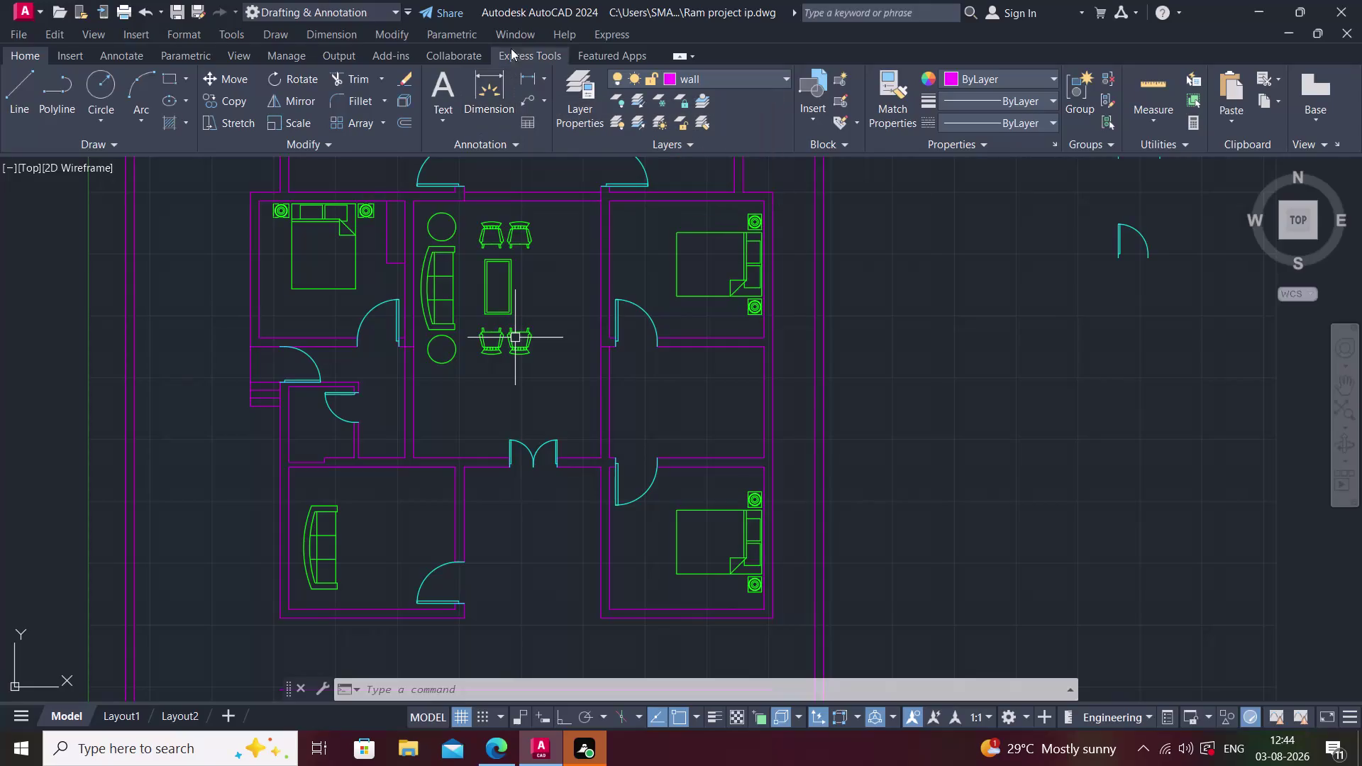
Pan the view down to frame the lower rooms below the hall.
middle_drag(484, 423, 443, 446)
scroll(down, 3)
scroll(up, 3)
middle_drag(352, 501, 395, 453)
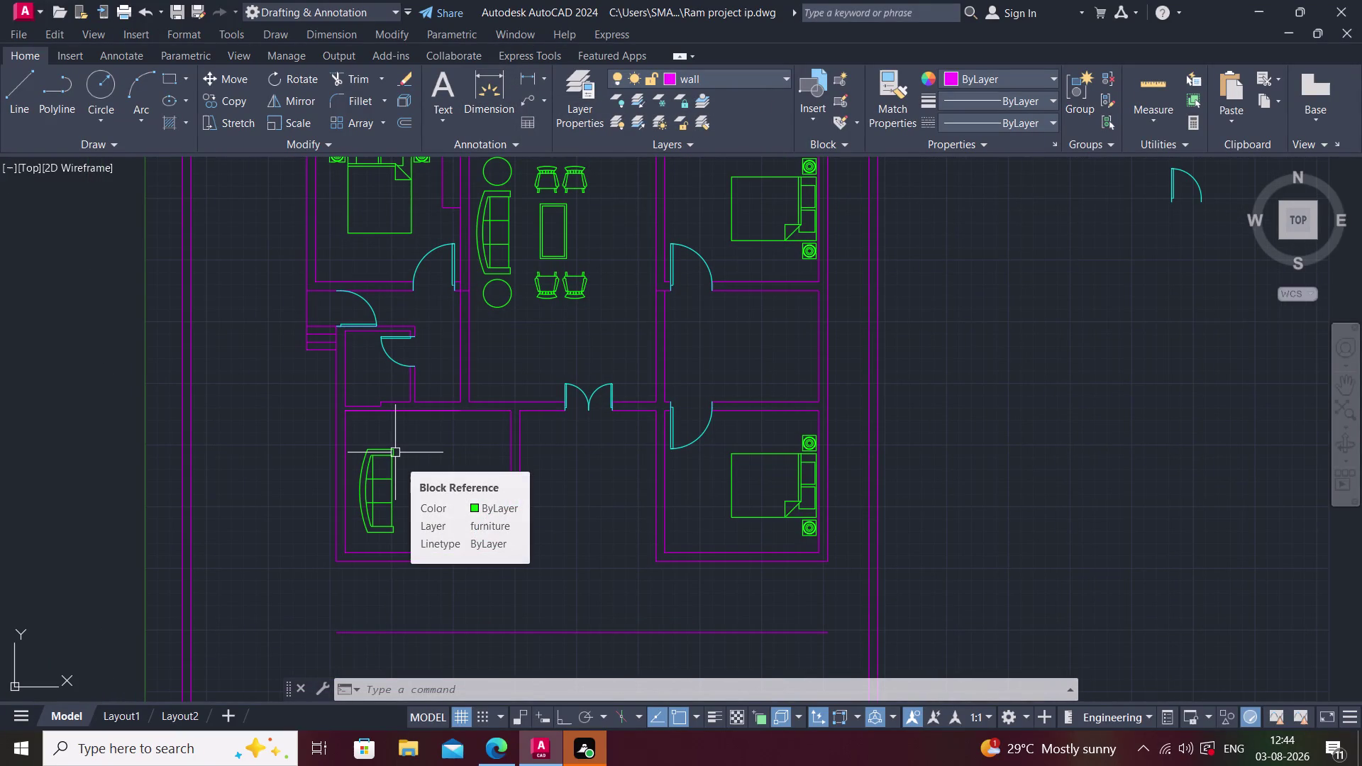
middle_drag(569, 524, 570, 518)
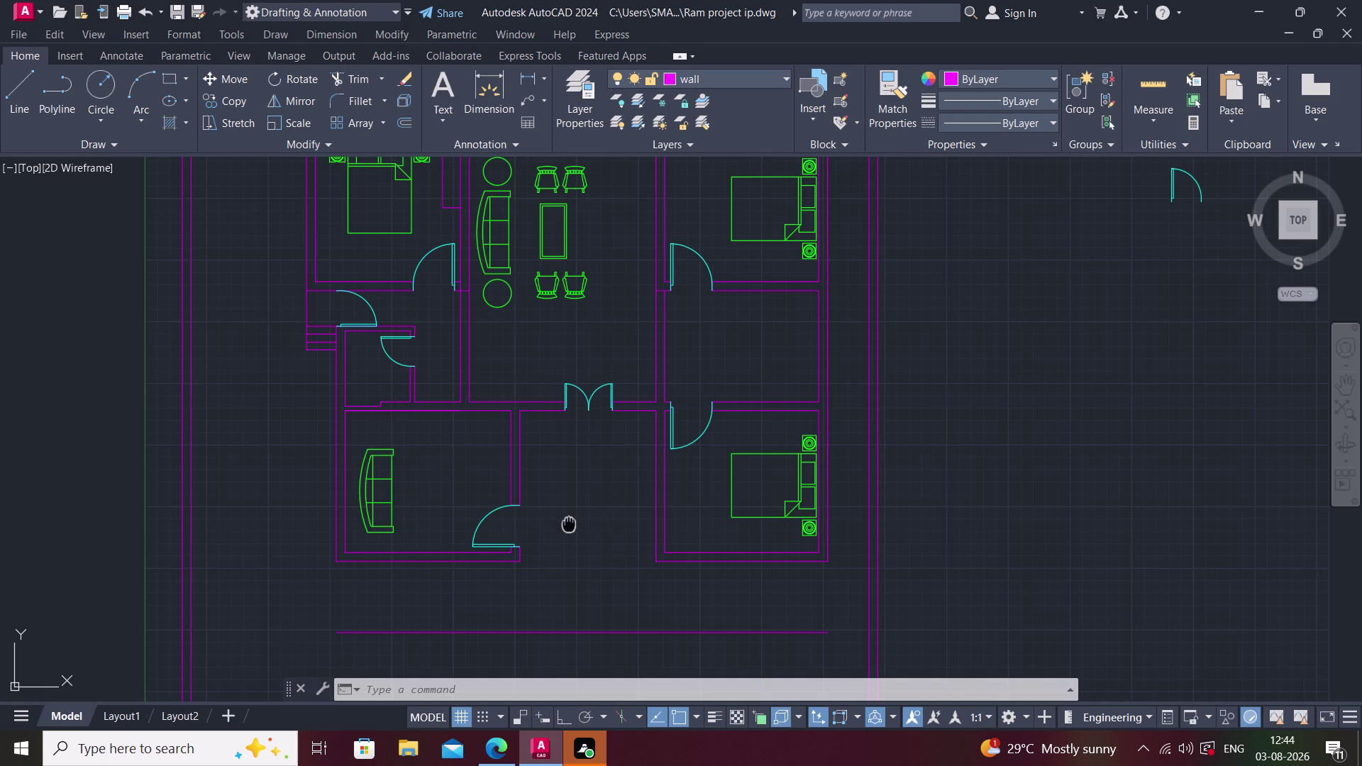
middle_drag(570, 518, 580, 501)
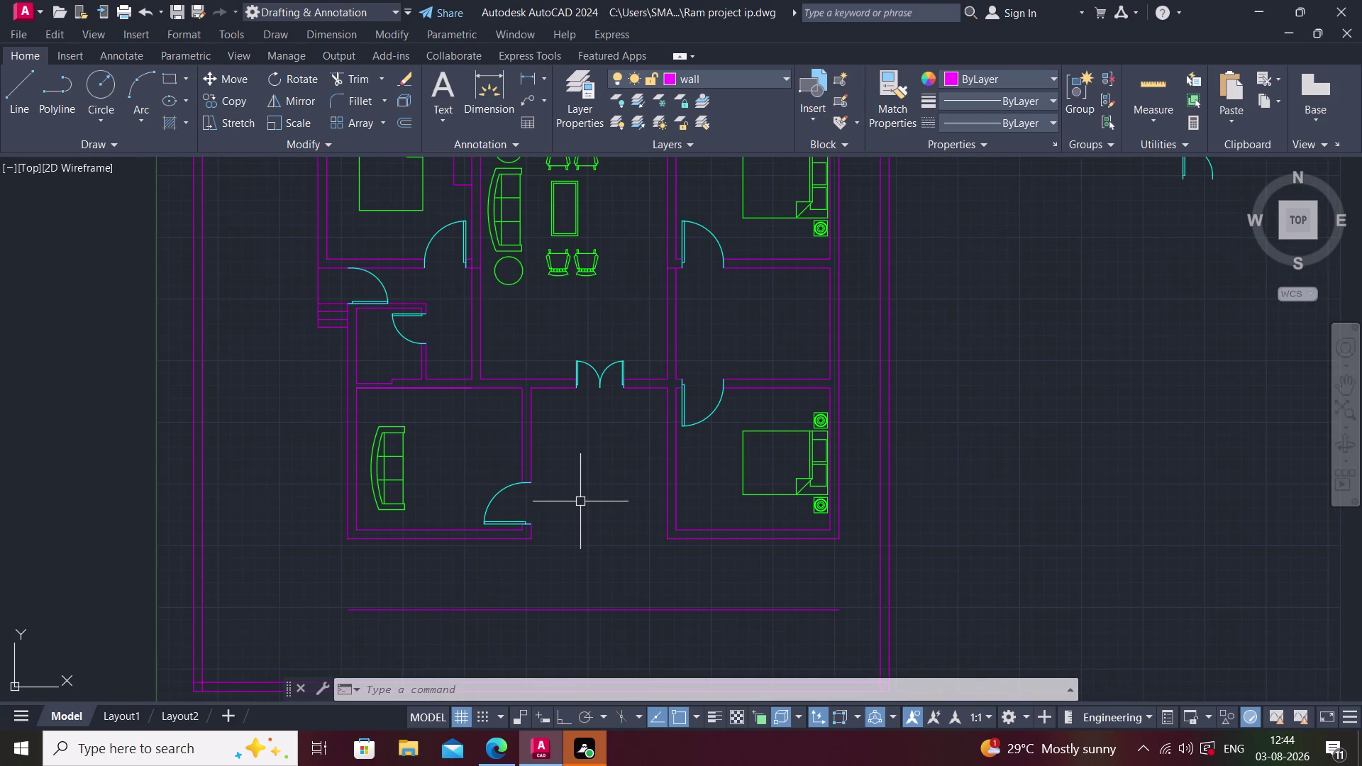
Copy a dining chair with CO into the lower middle room.
click(590, 264)
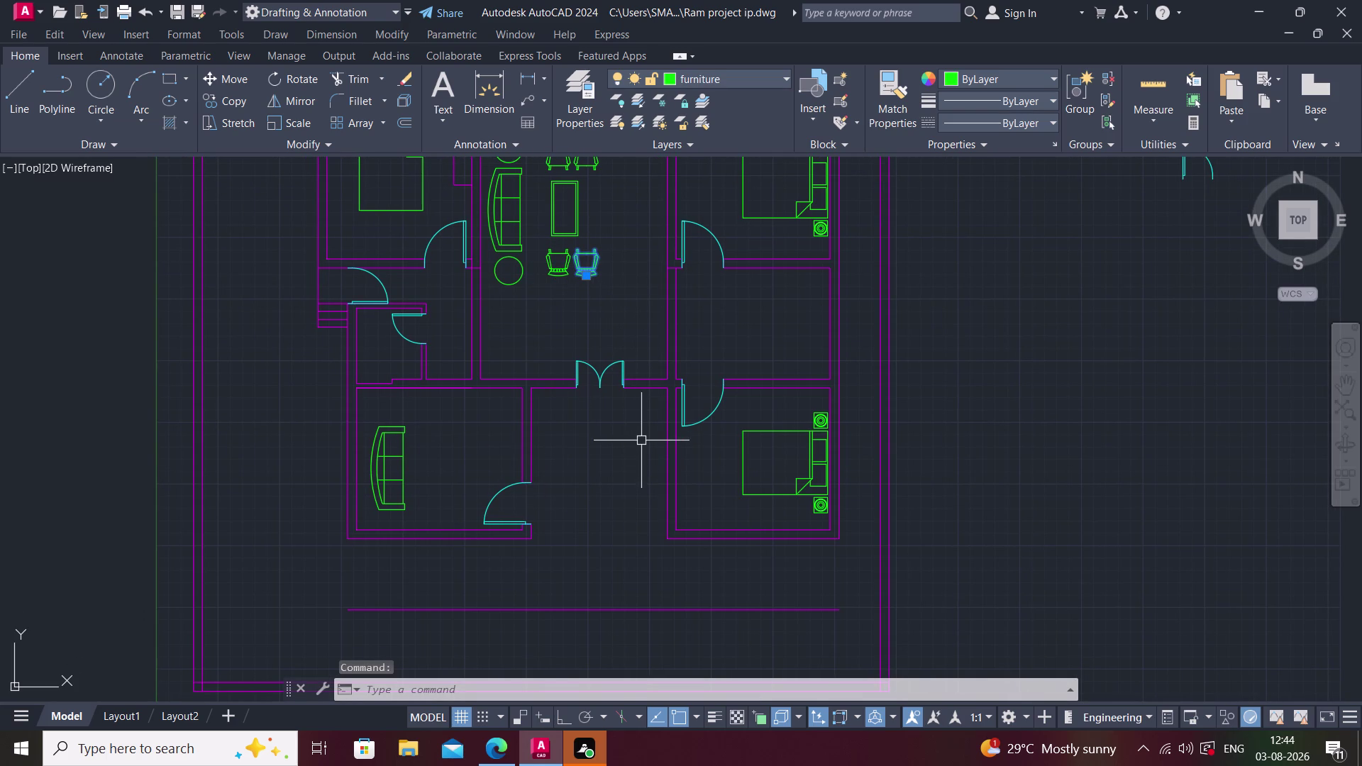
key(c)
key(o)
key(space)
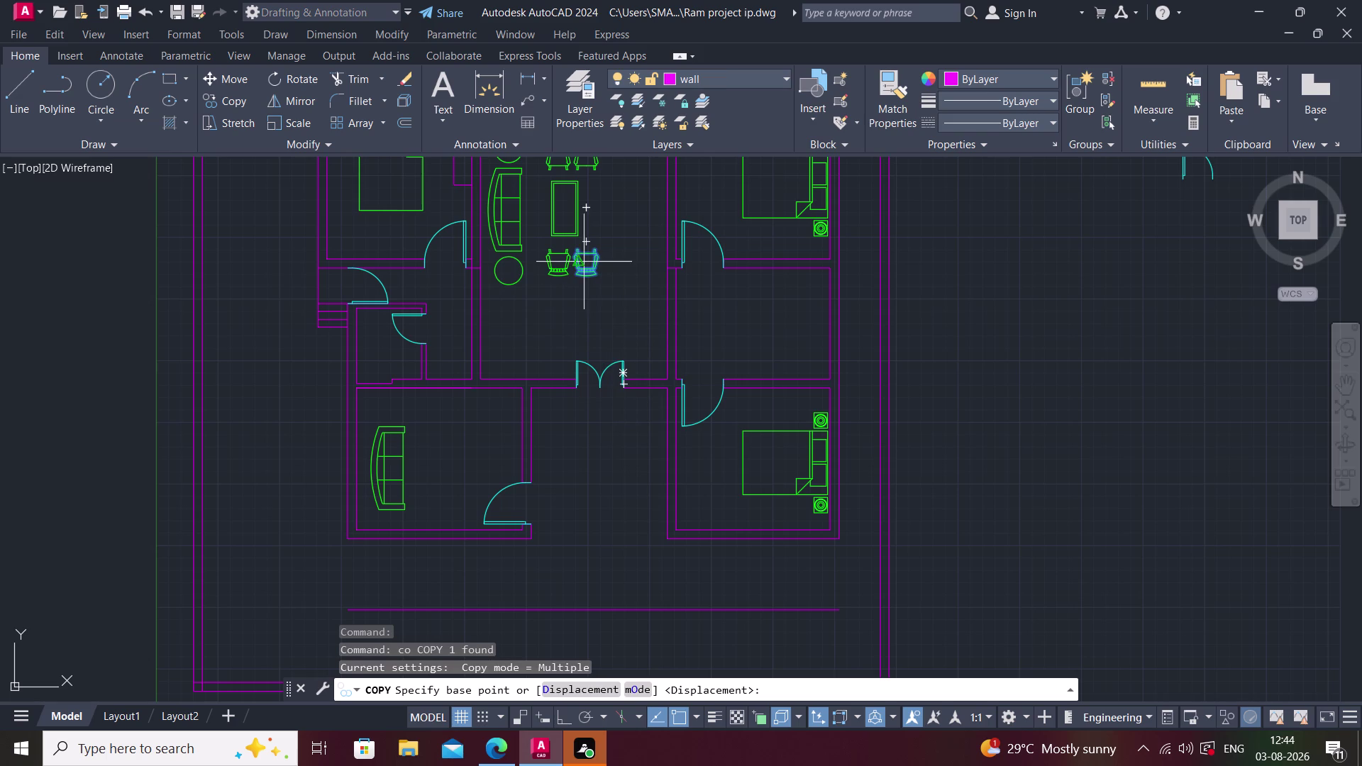
click(588, 254)
click(637, 419)
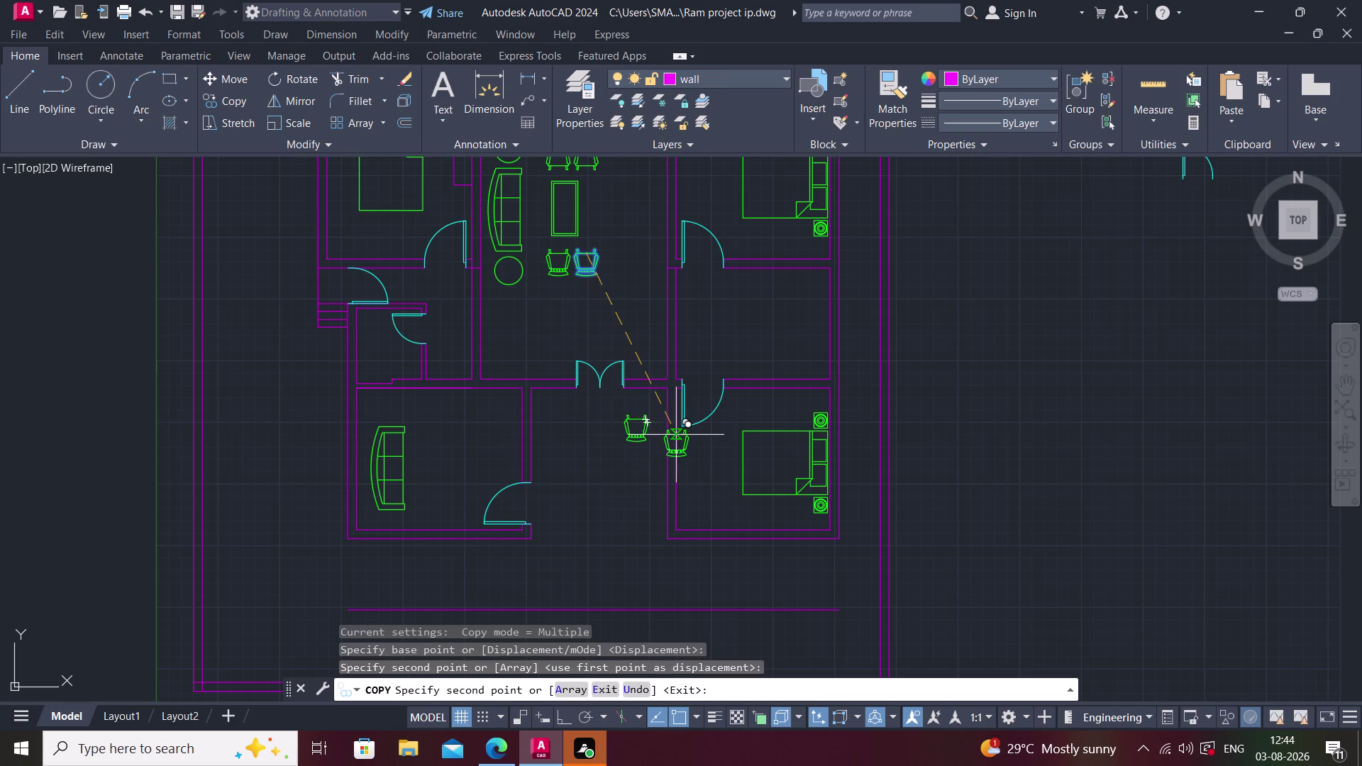
key(Escape)
click(627, 424)
click(636, 439)
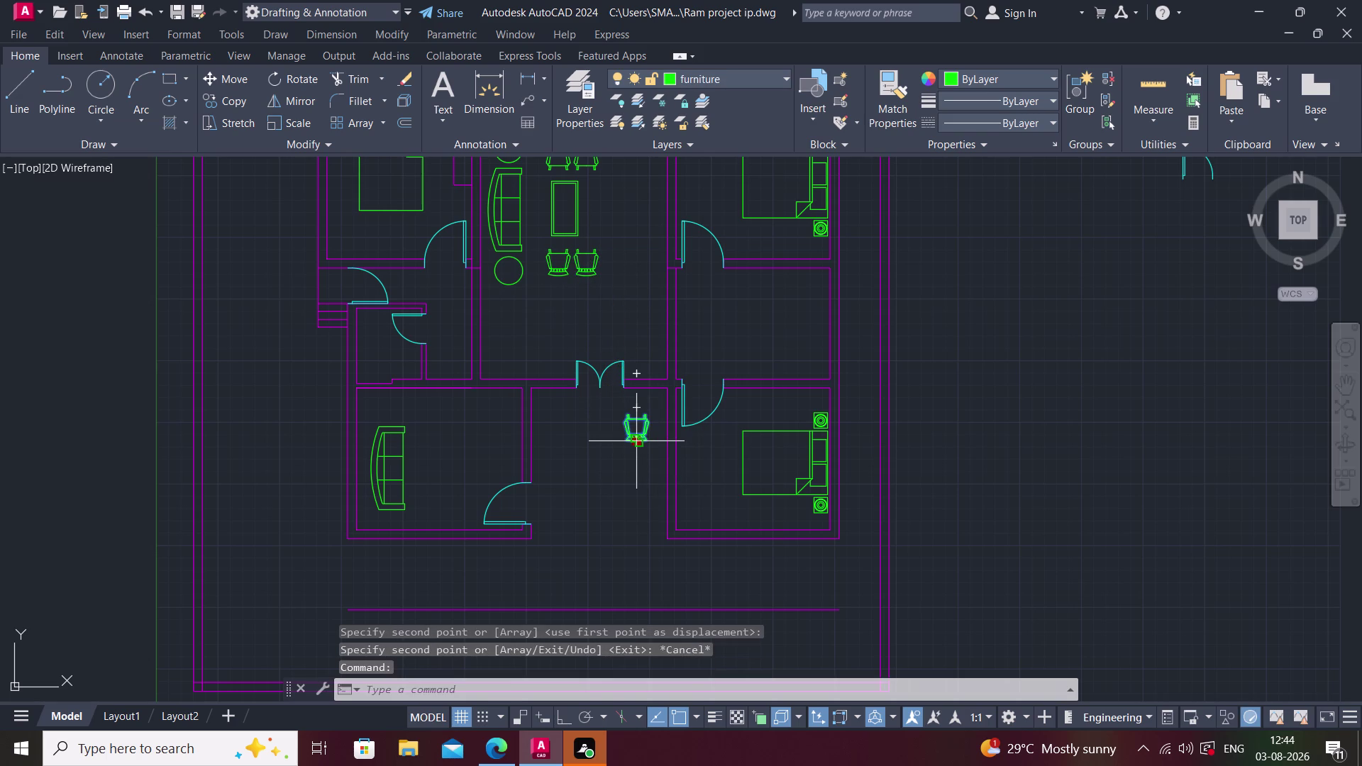
key(Escape)
double_click(642, 430)
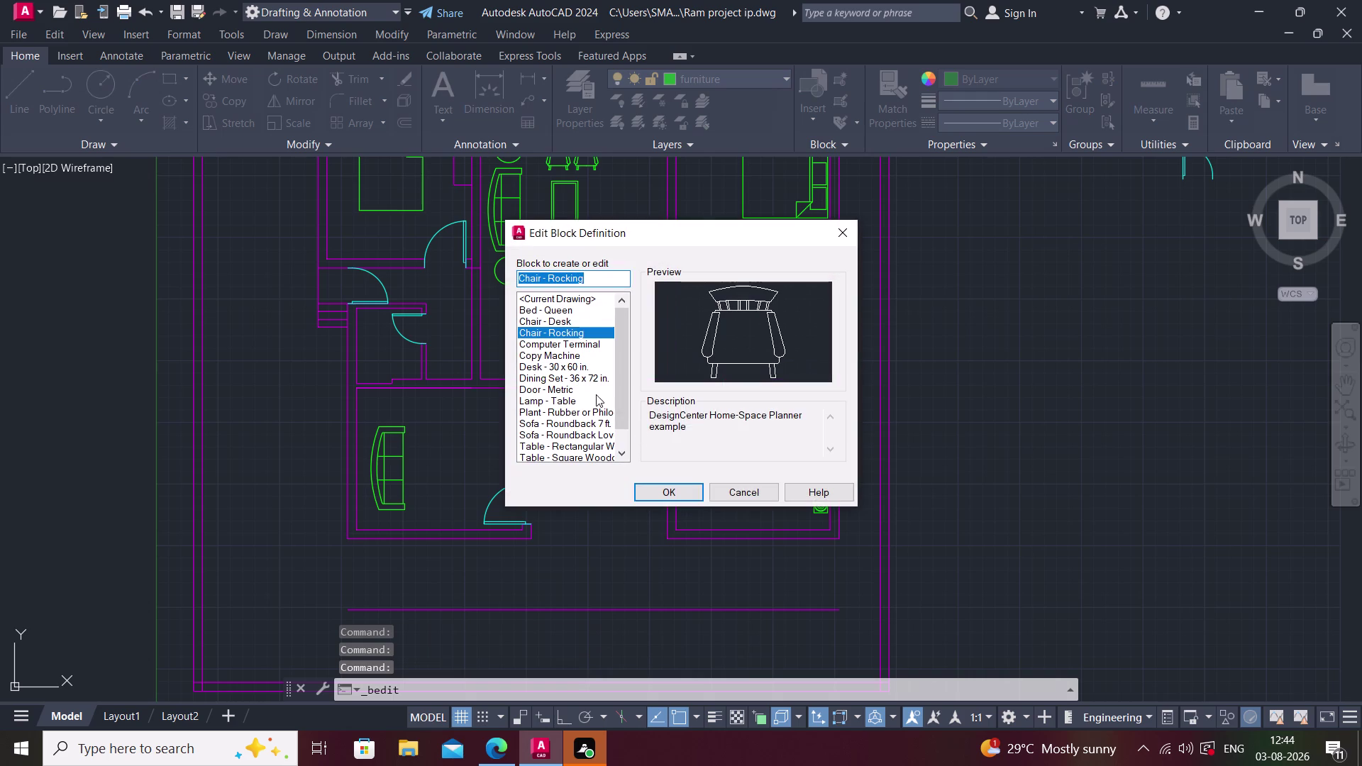
click(575, 317)
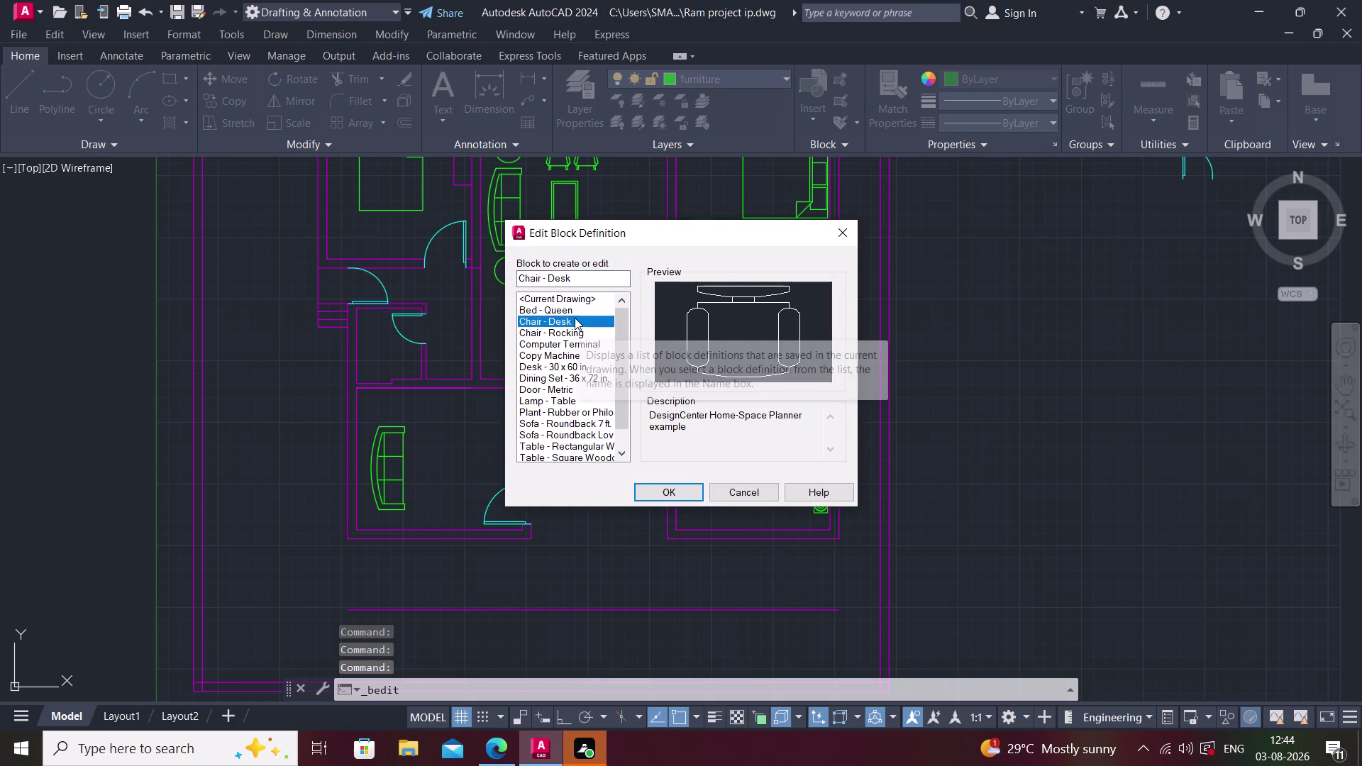
click(570, 295)
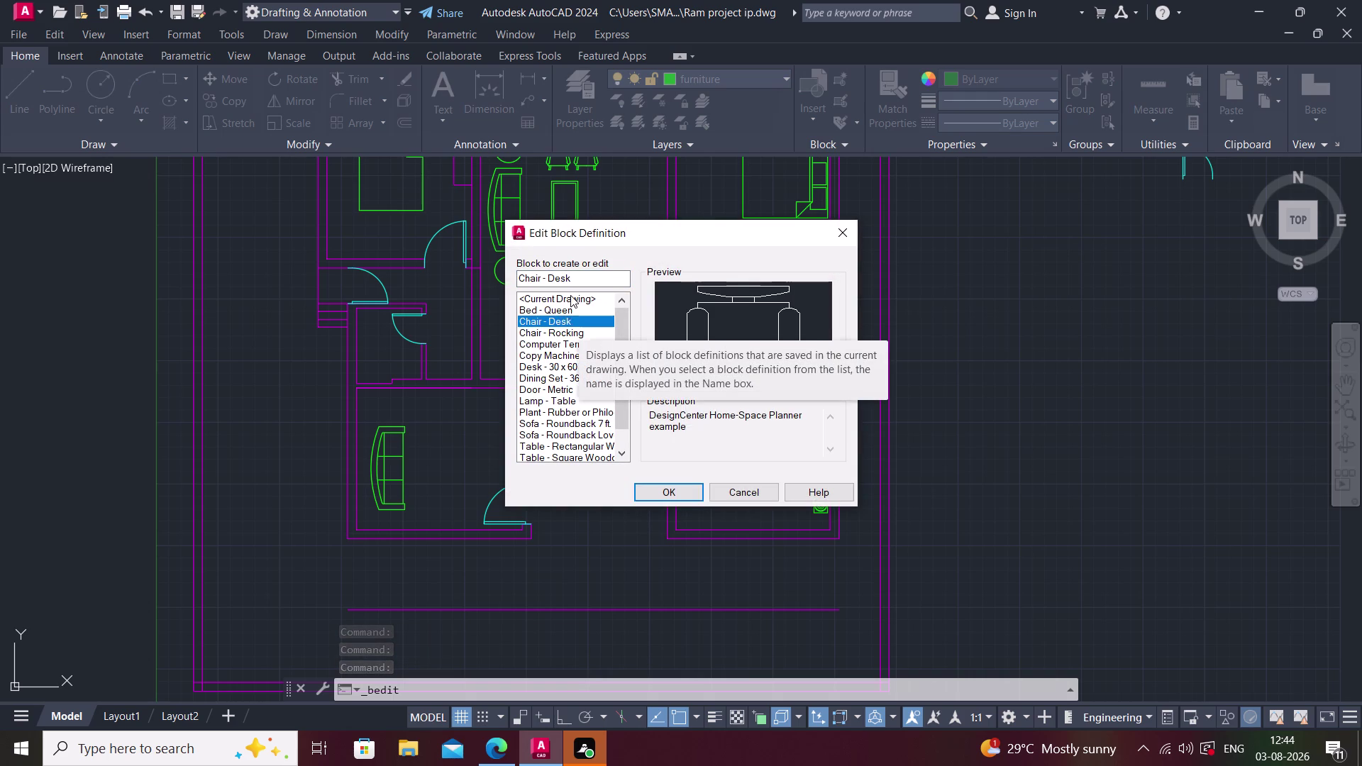
click(569, 311)
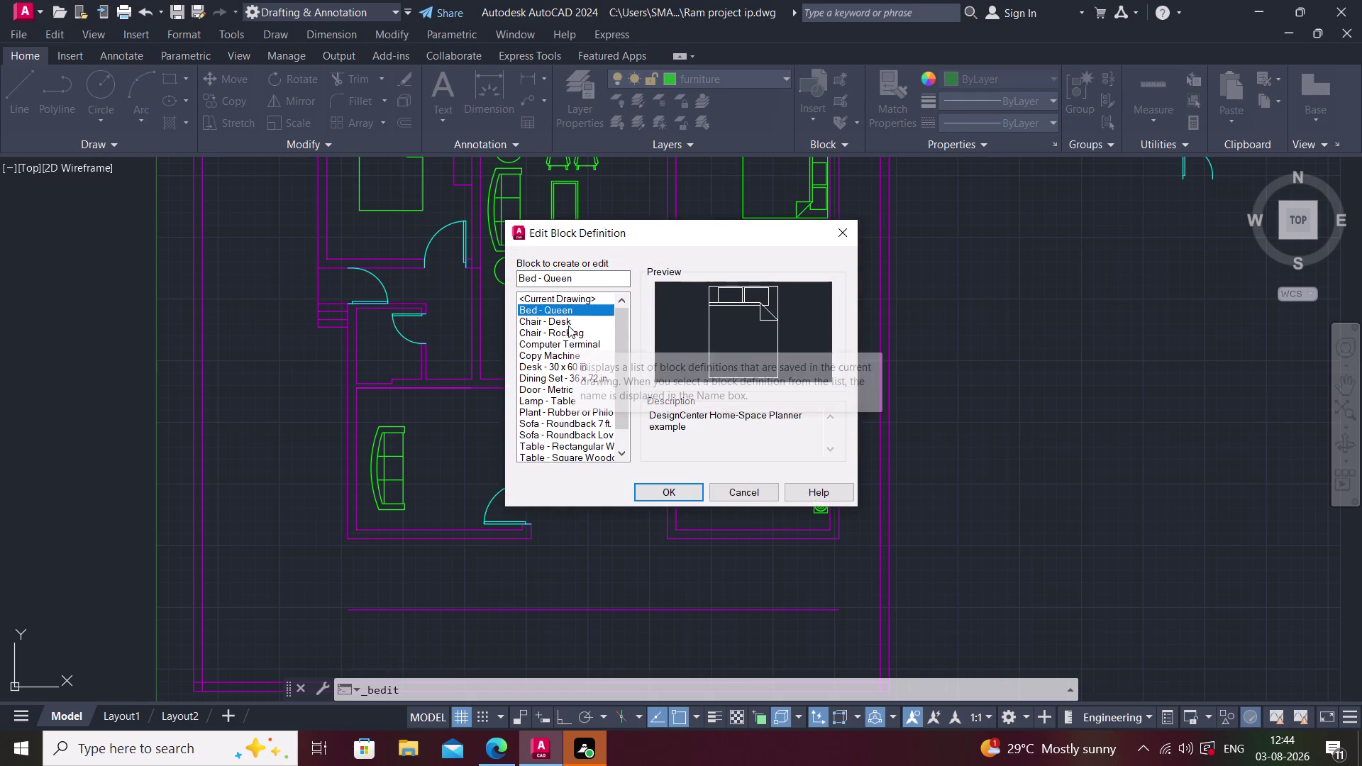
click(568, 325)
click(665, 488)
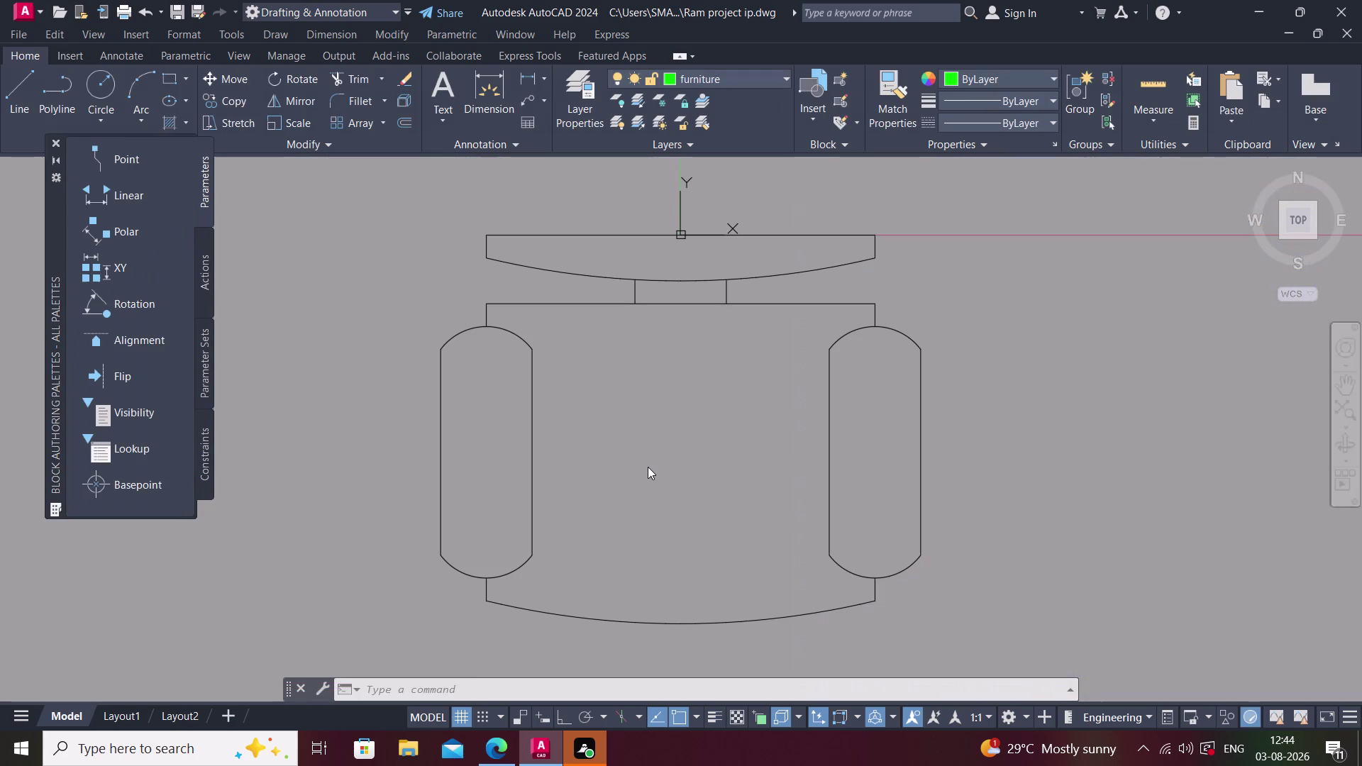
key(Escape)
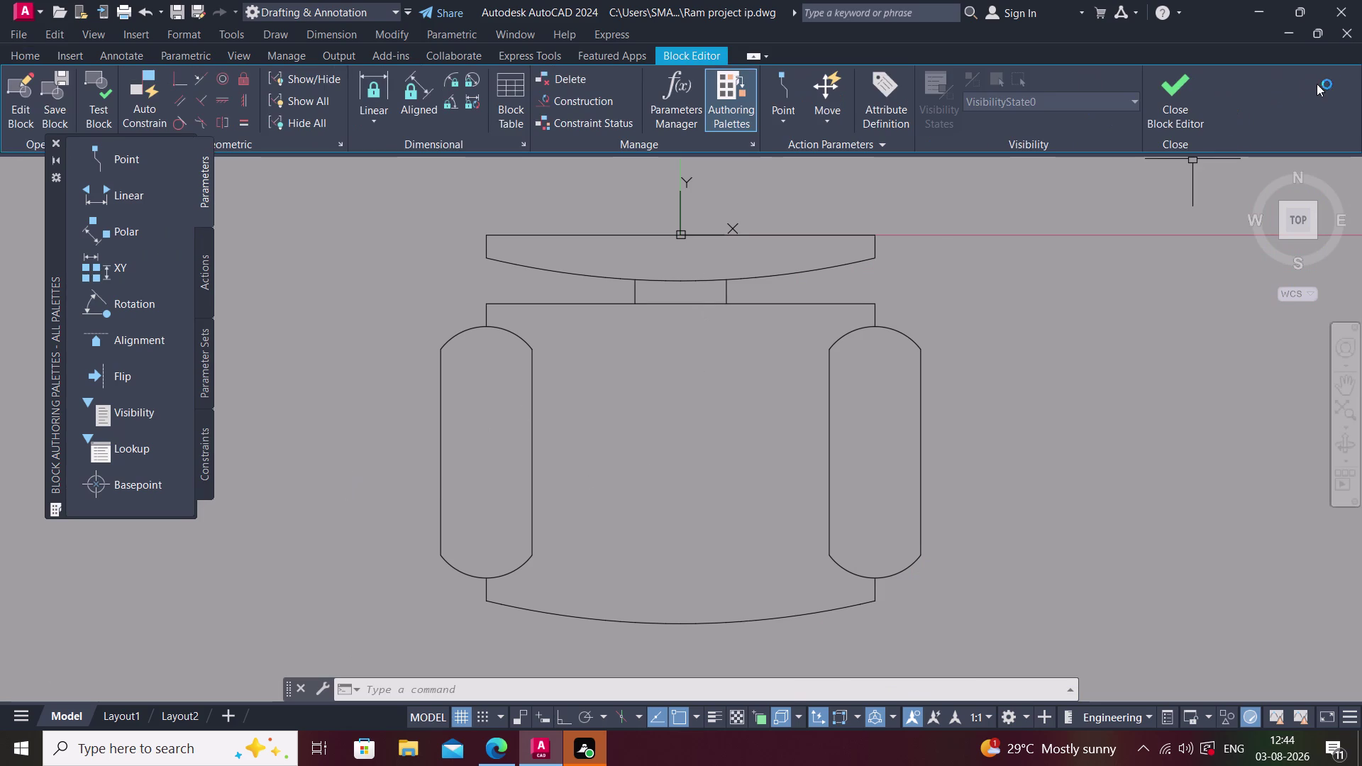
click(33, 58)
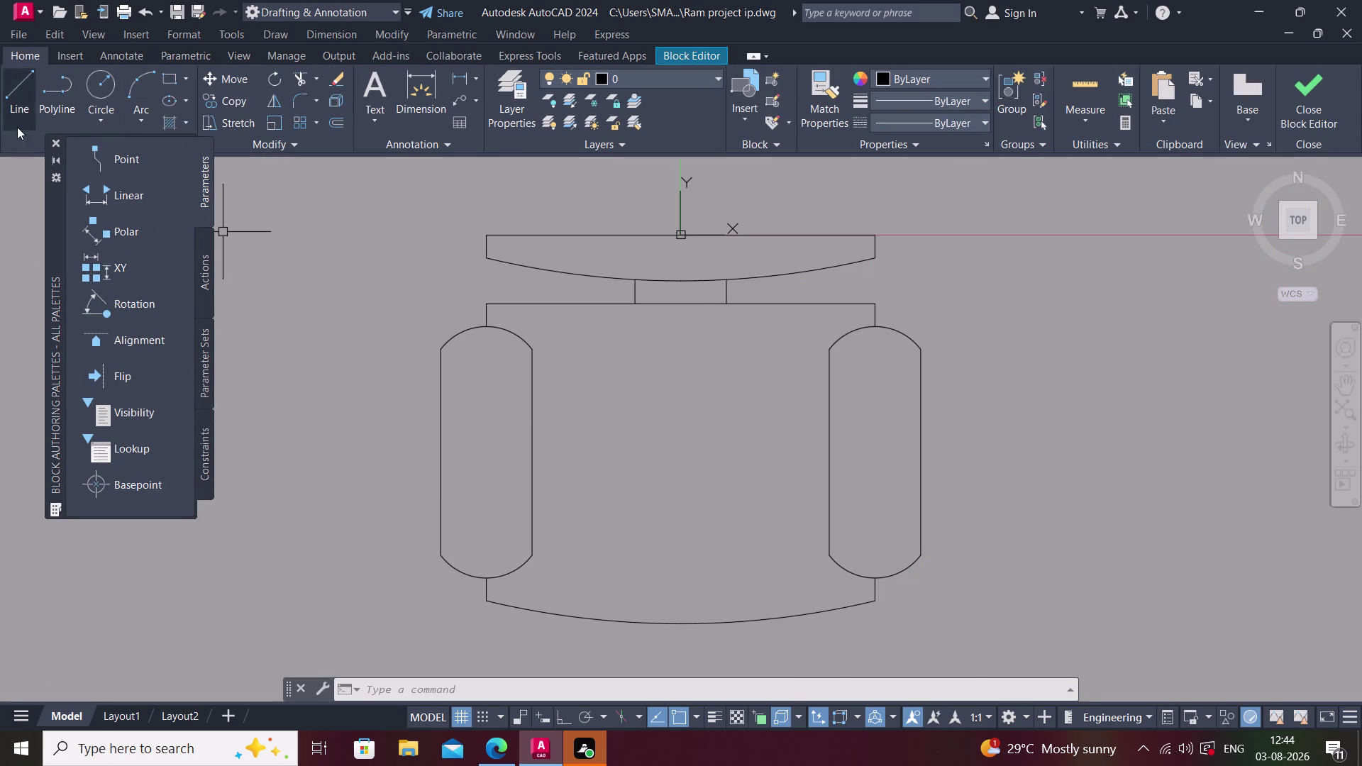
click(53, 139)
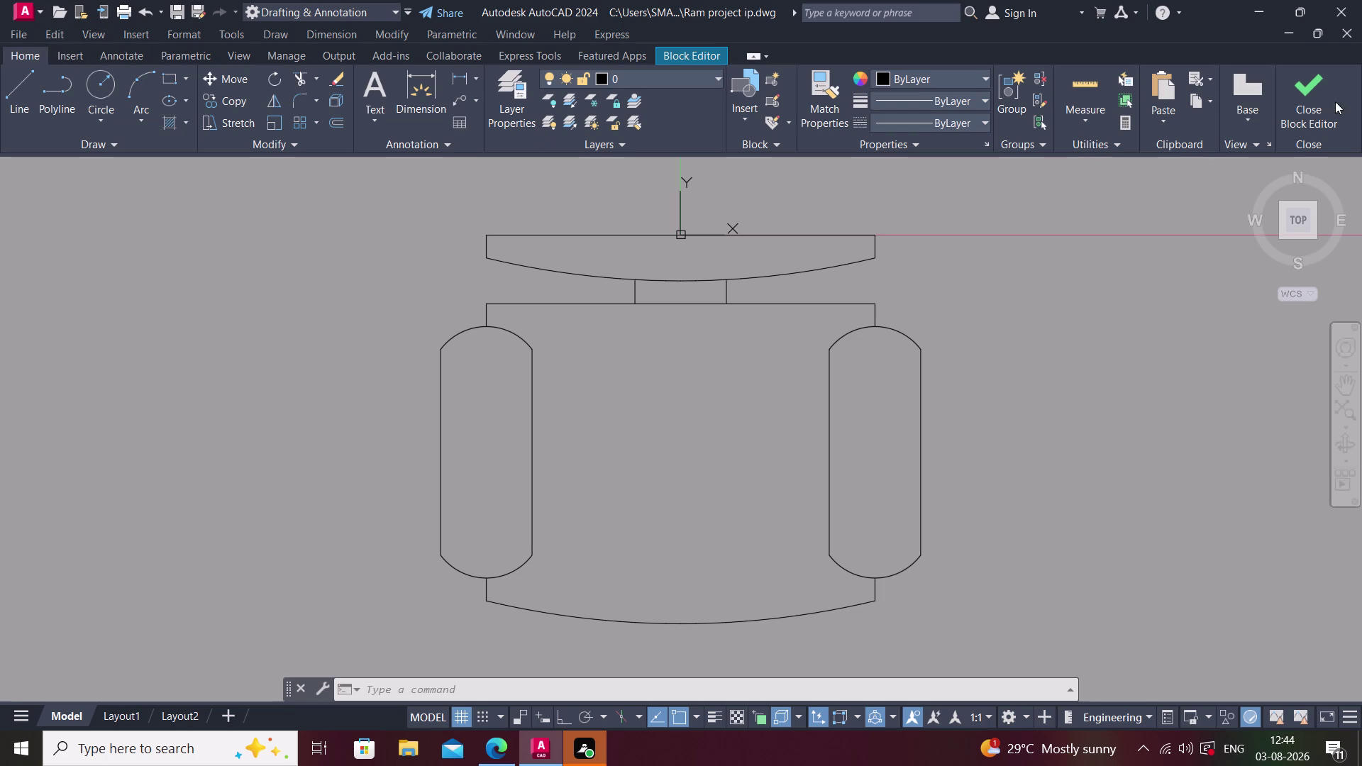
click(1308, 108)
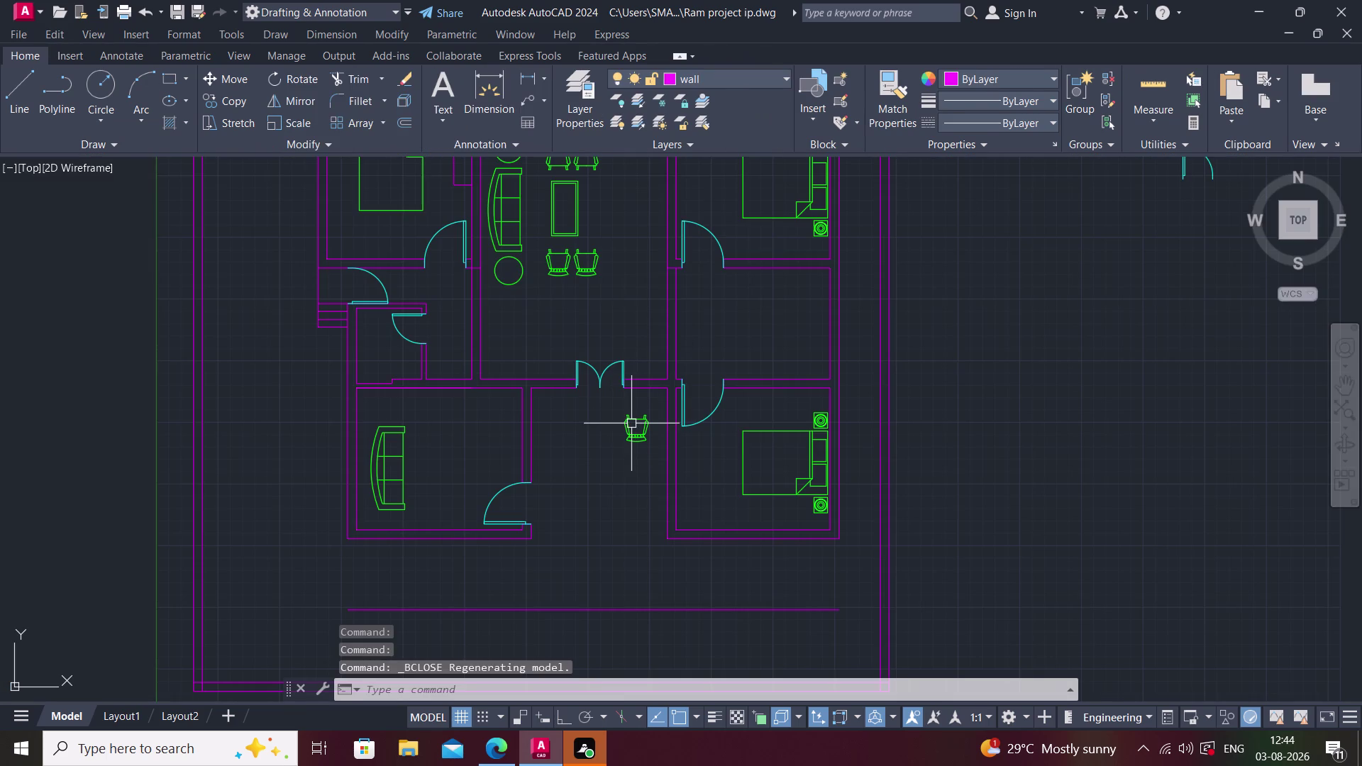
Copy the chair to a spot just below its current position.
click(631, 424)
text(c)
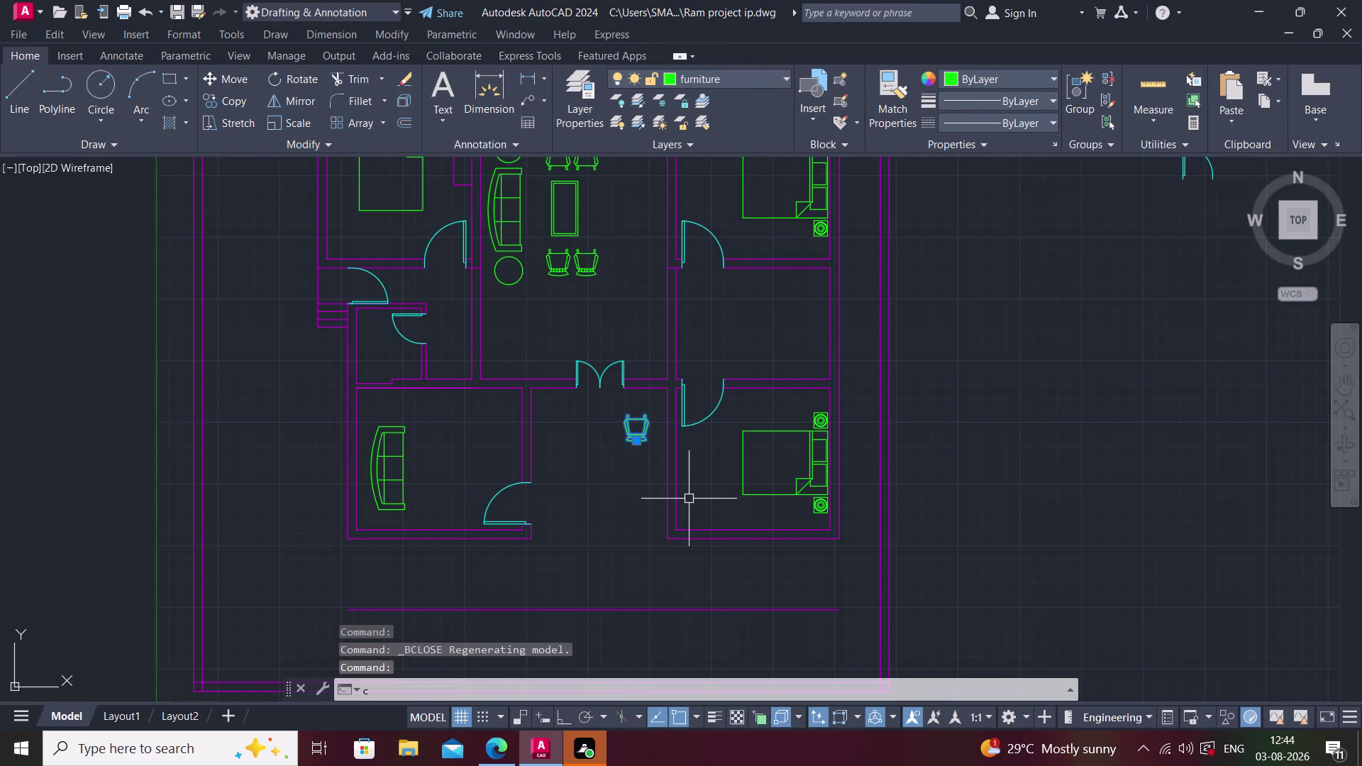
text(o)
key(space)
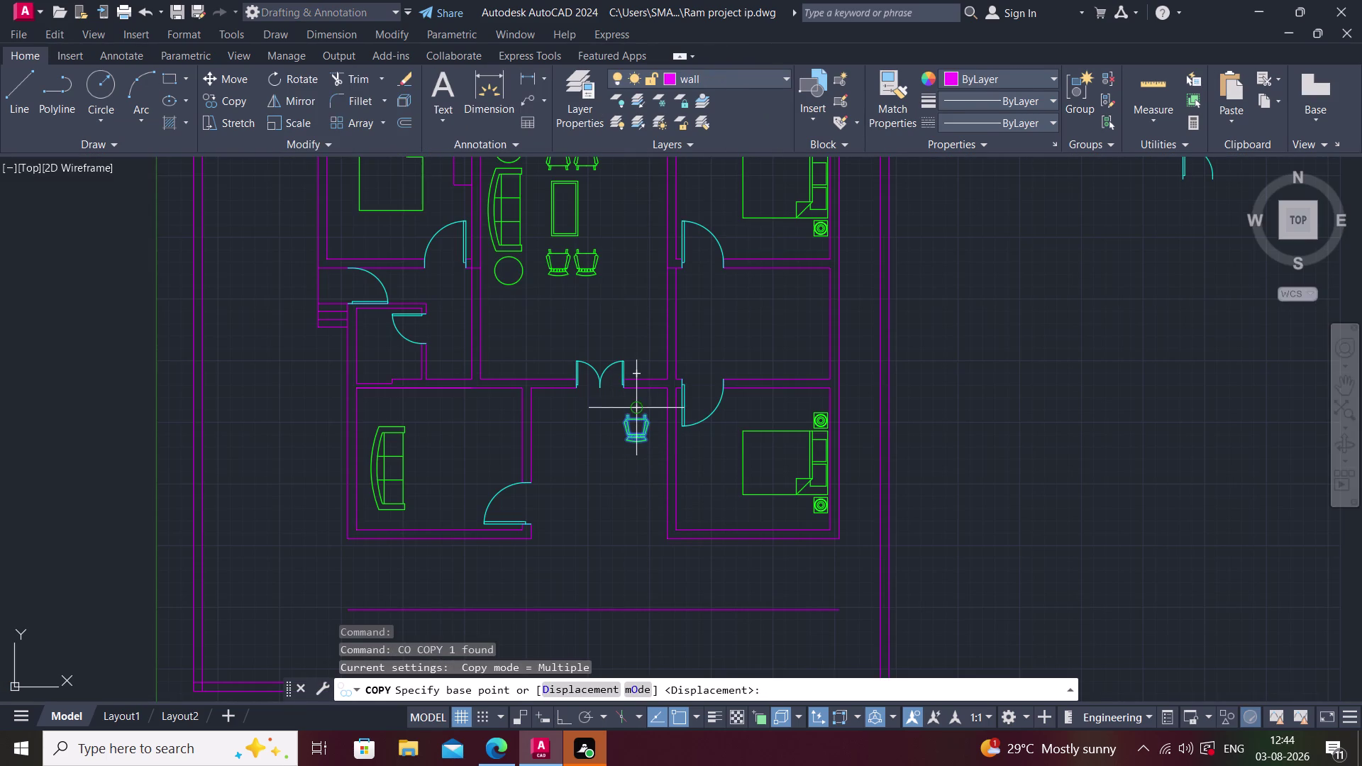
click(635, 418)
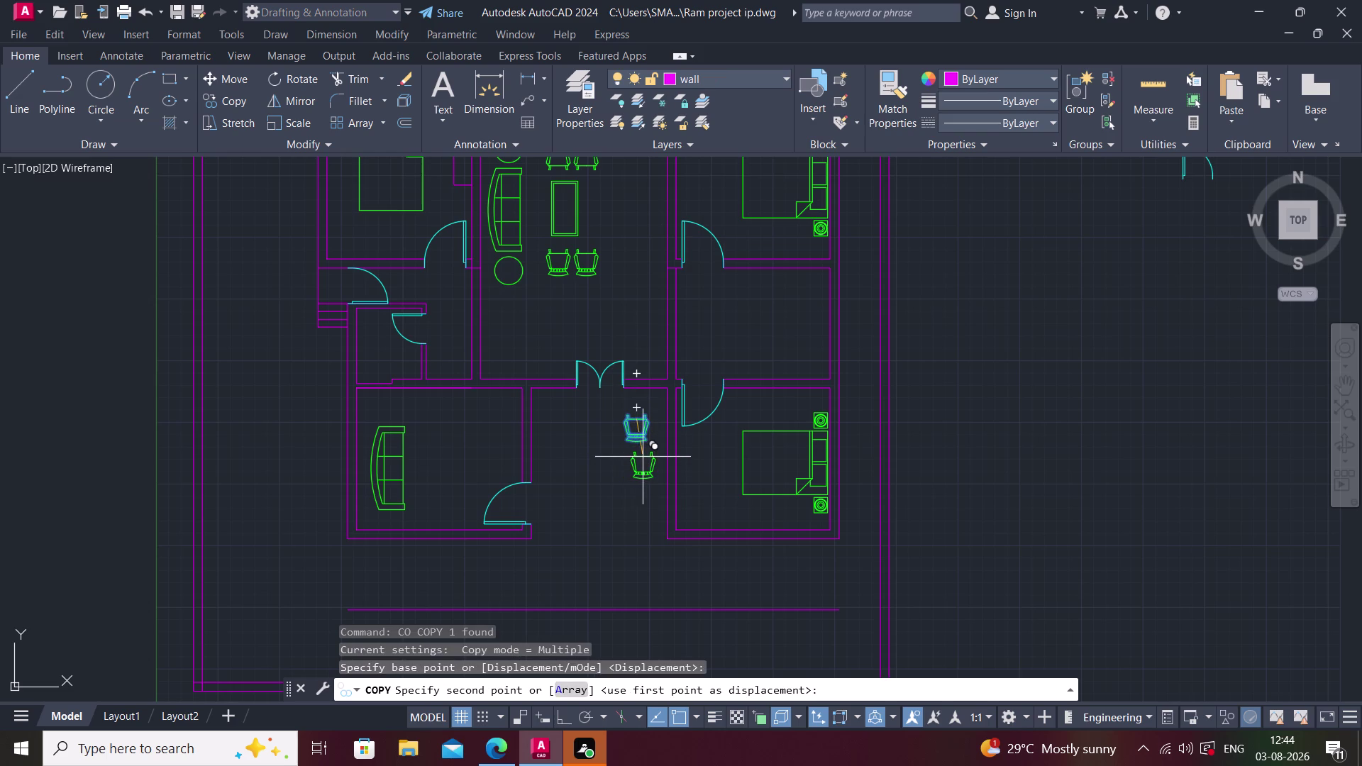
click(637, 458)
key(Escape)
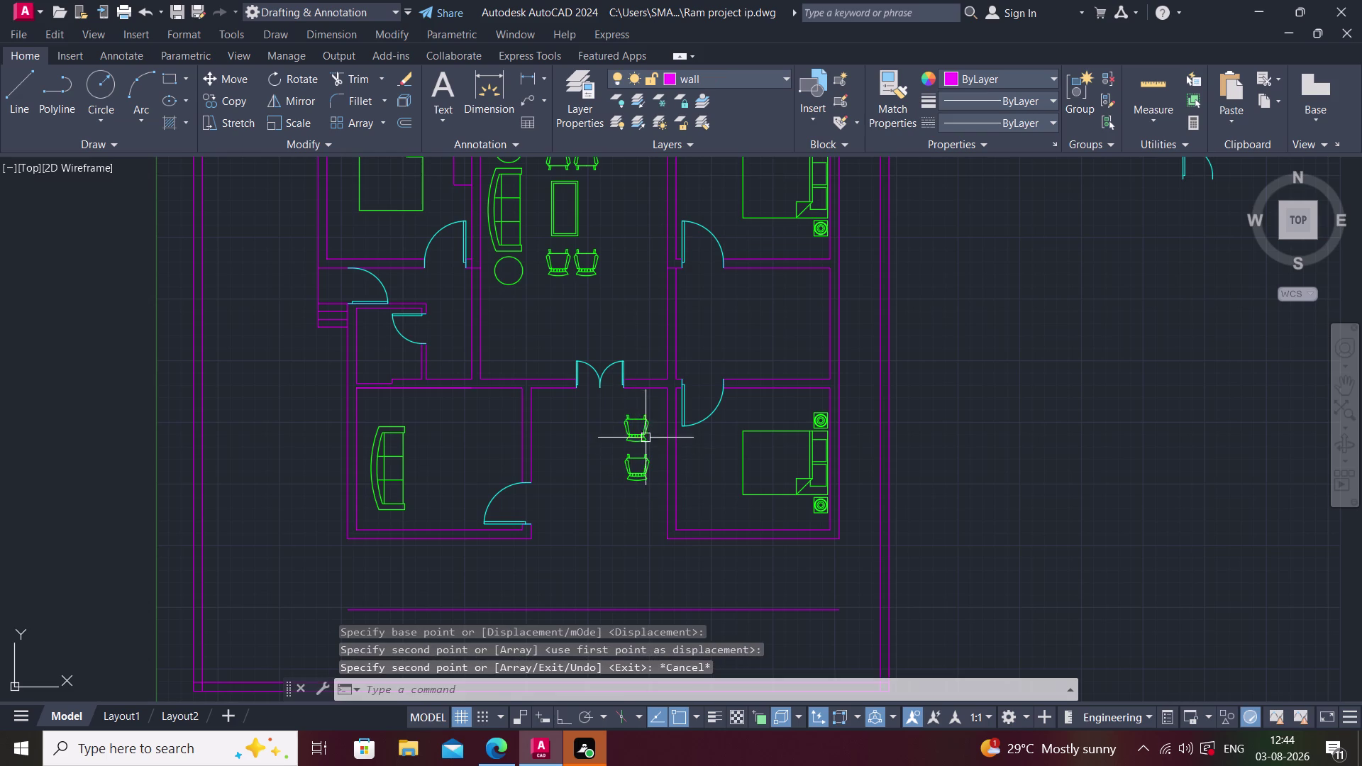
Delete the original upper chair.
click(637, 428)
click(624, 428)
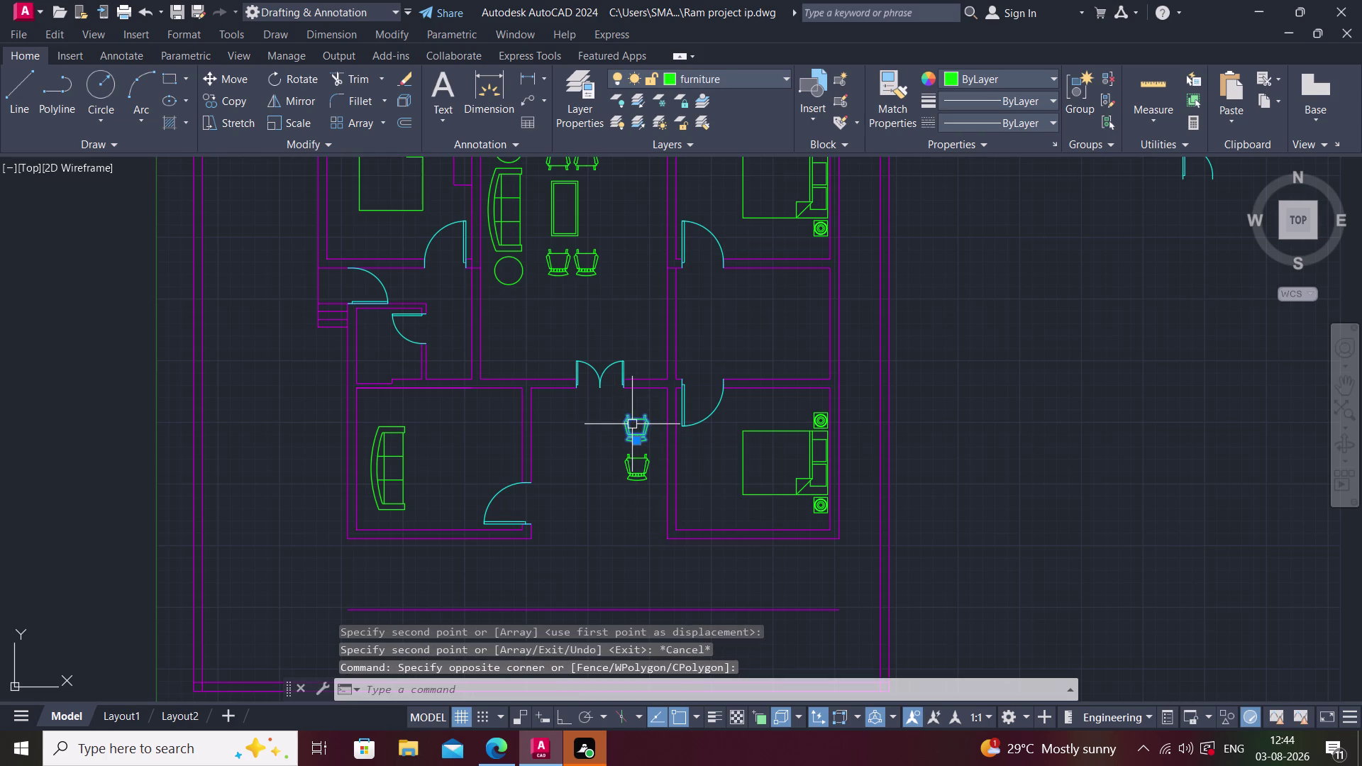
key(Delete)
key(Escape)
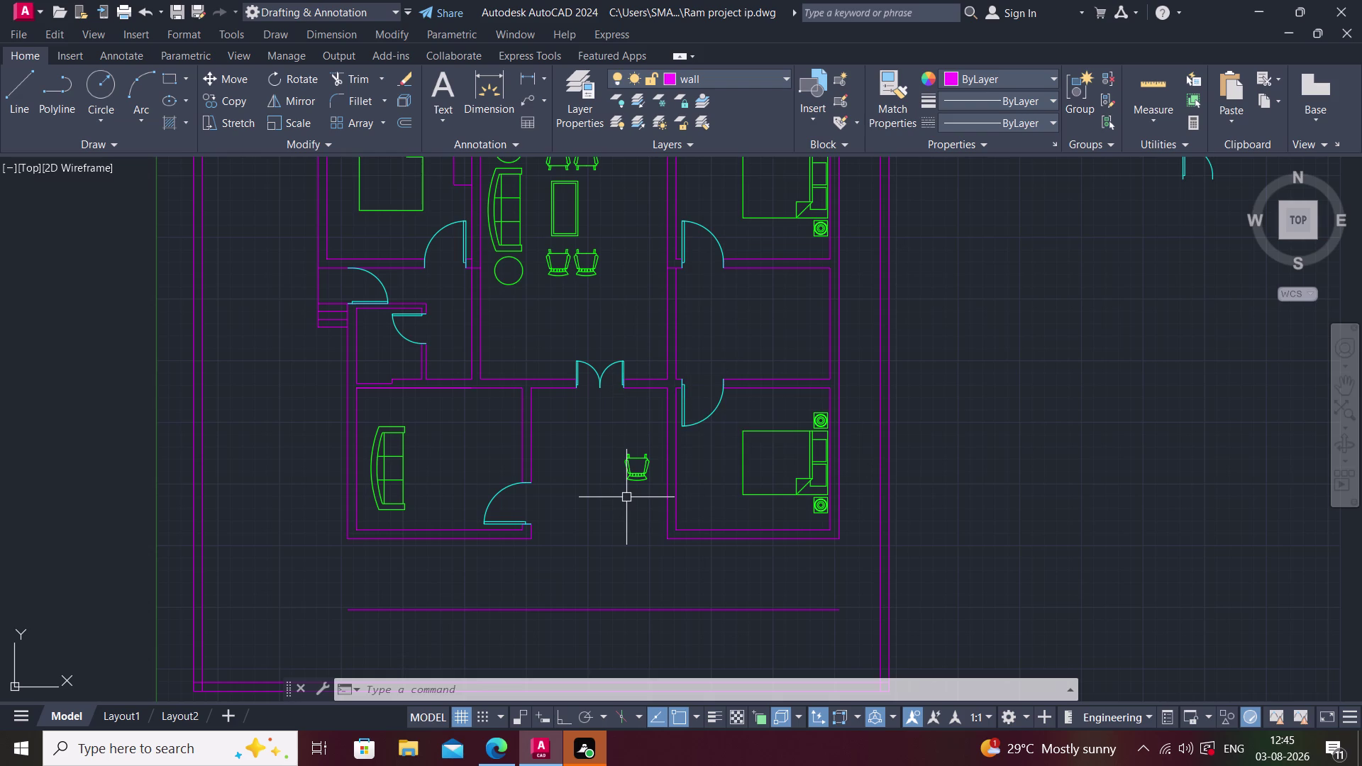
Start a circle above the chair, then cancel it.
text(c)
key(space)
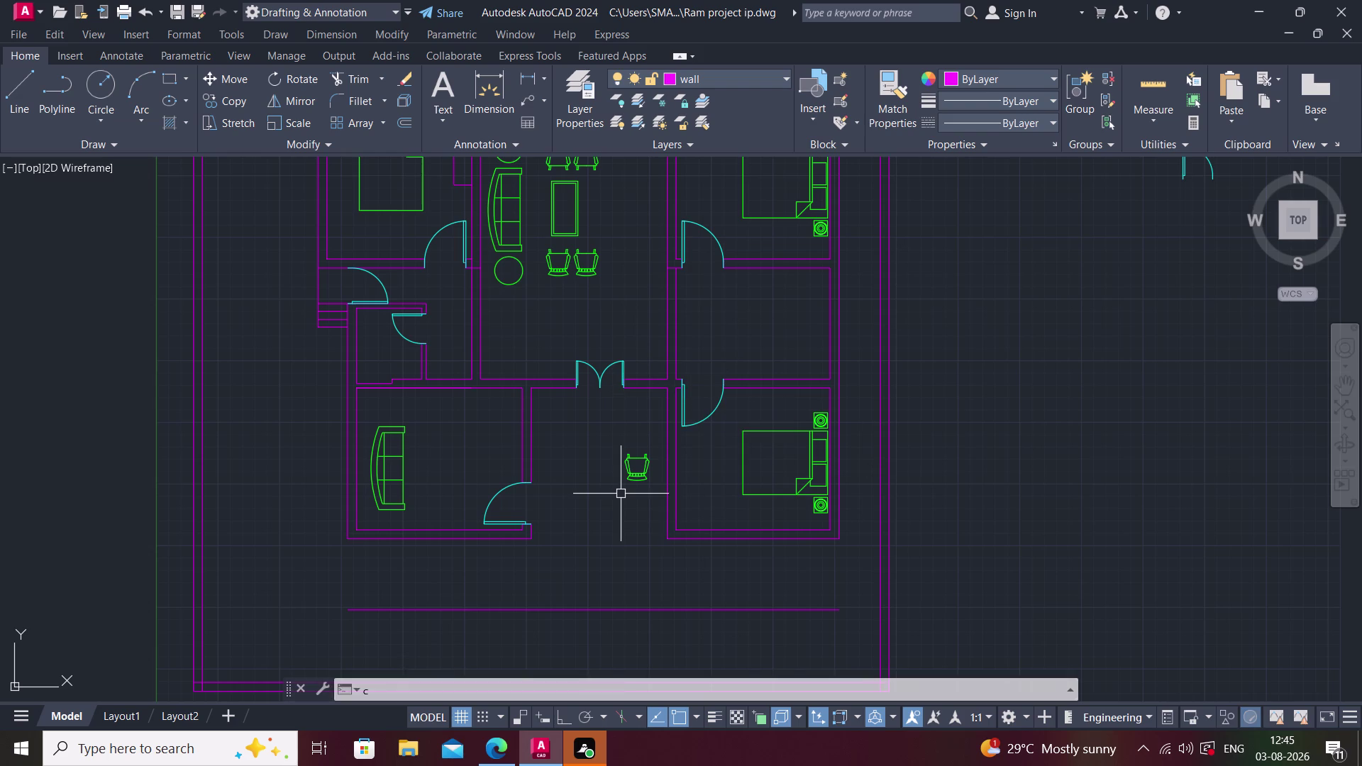
scroll(up, 3)
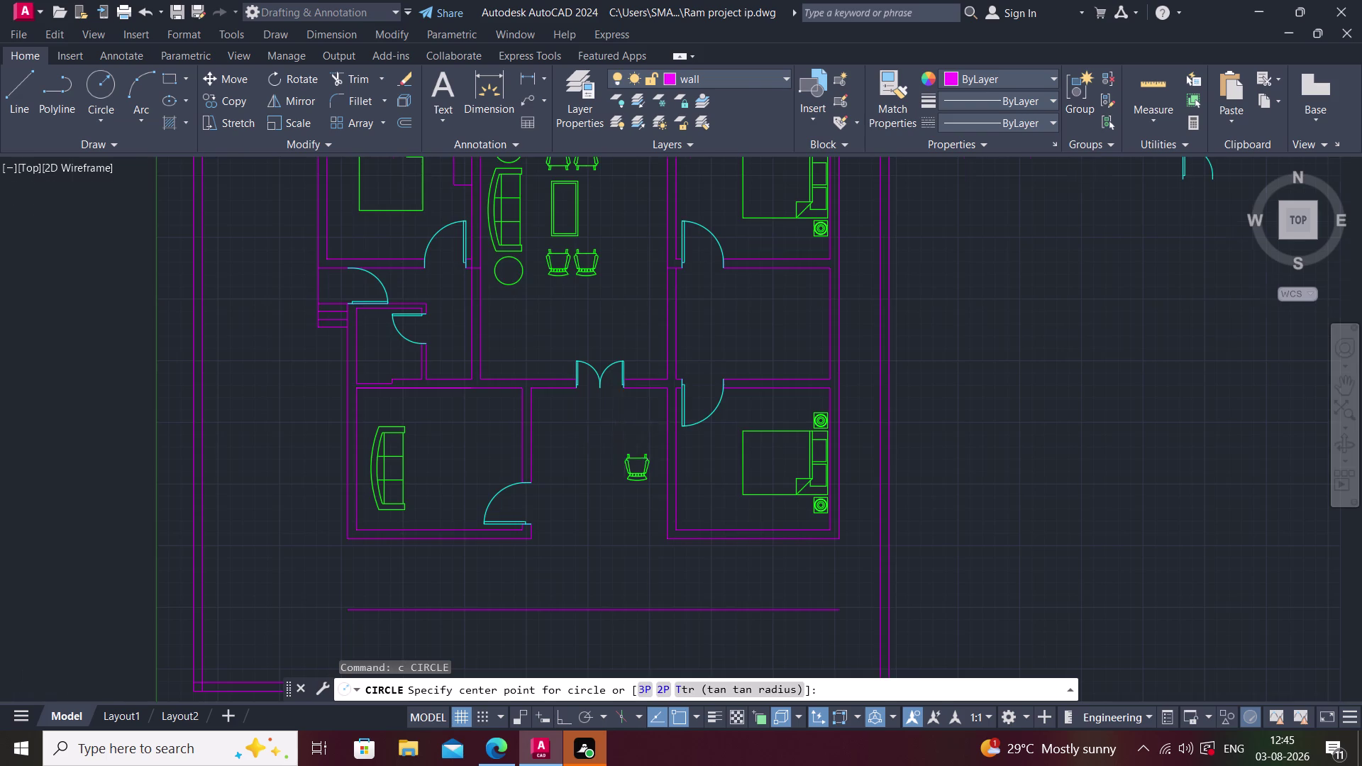
scroll(up, 3)
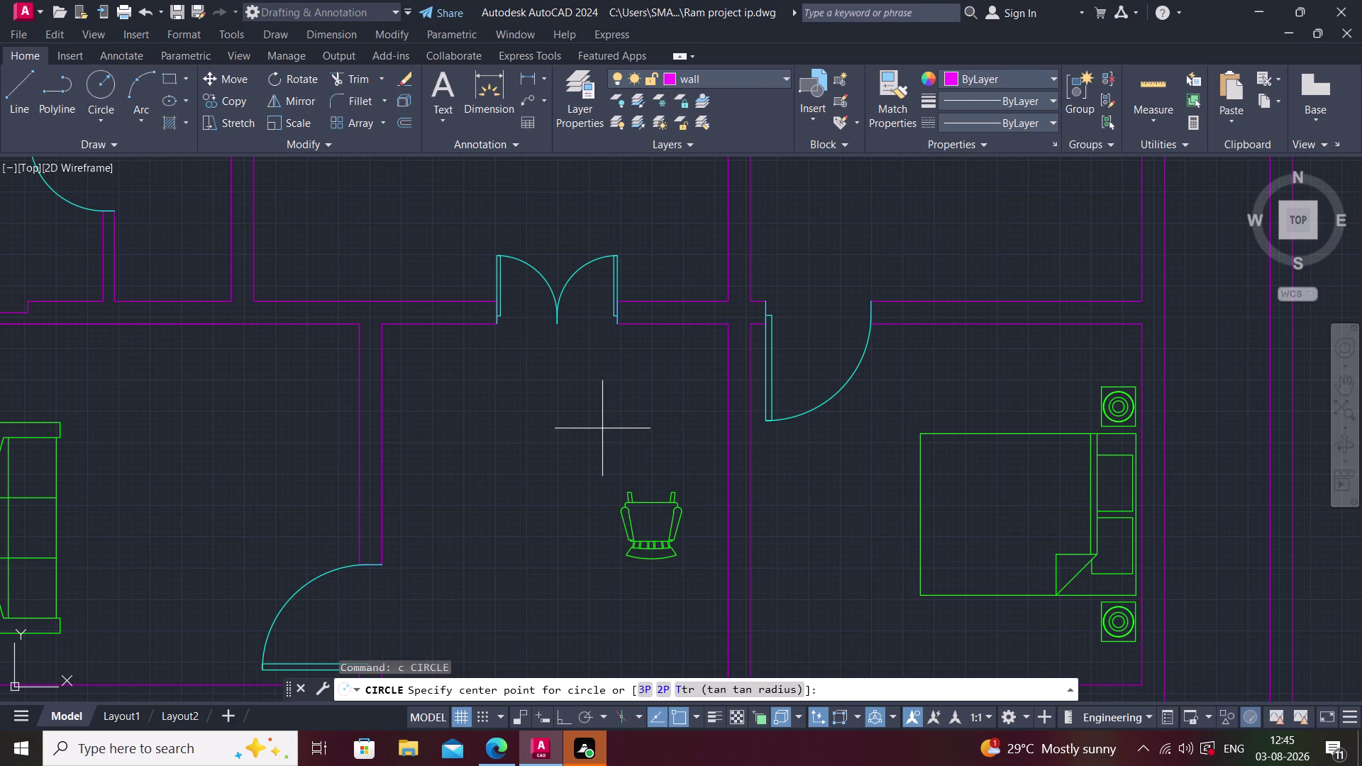
click(601, 431)
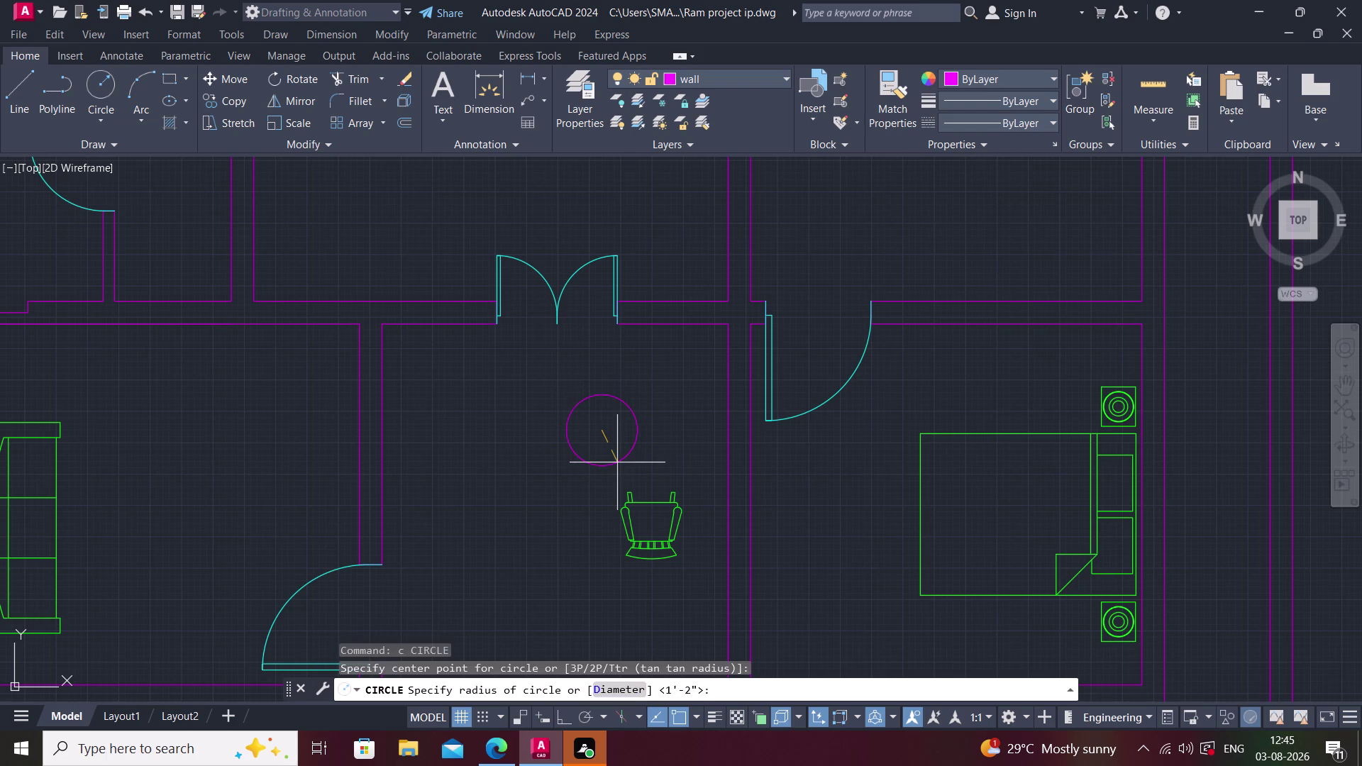
key(Escape)
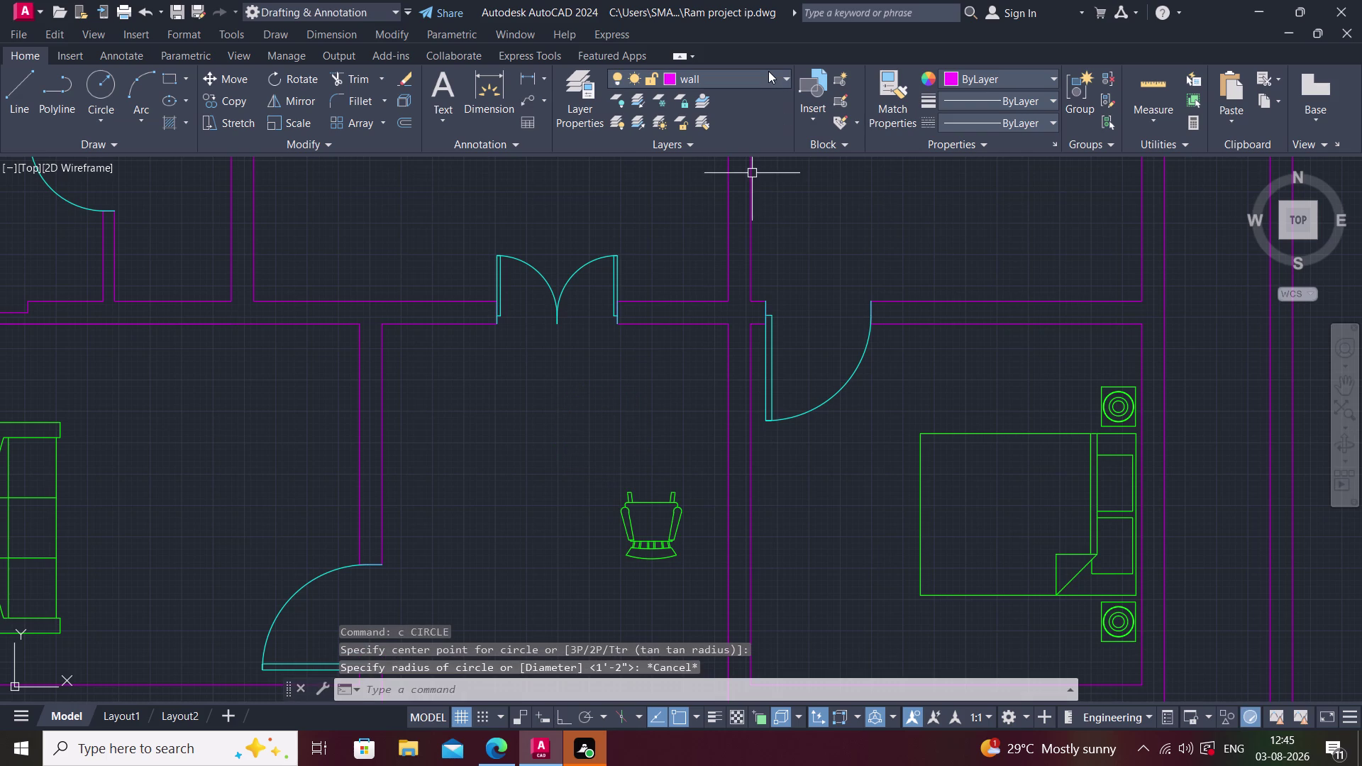
Make Furniture the current layer and draw the table circle above the chair.
click(768, 71)
click(681, 190)
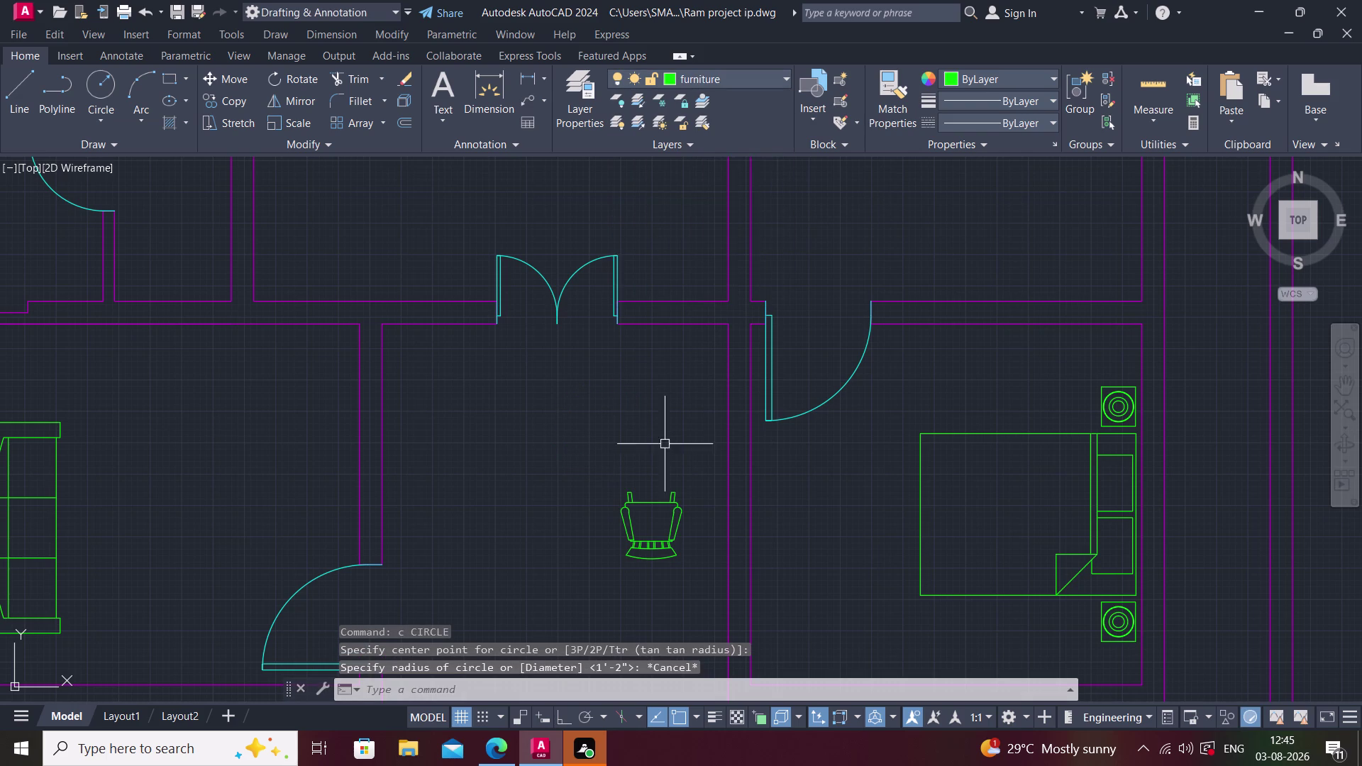
key(c)
key(space)
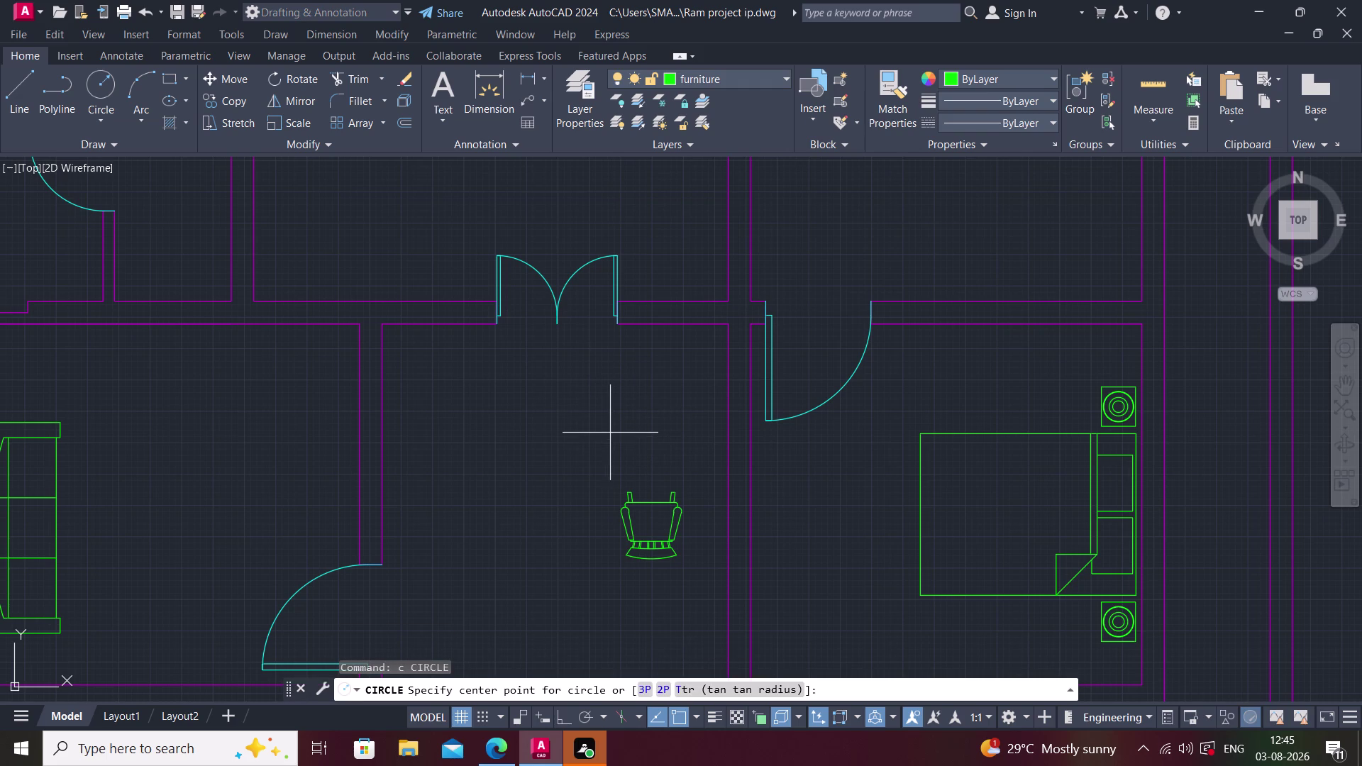
click(614, 439)
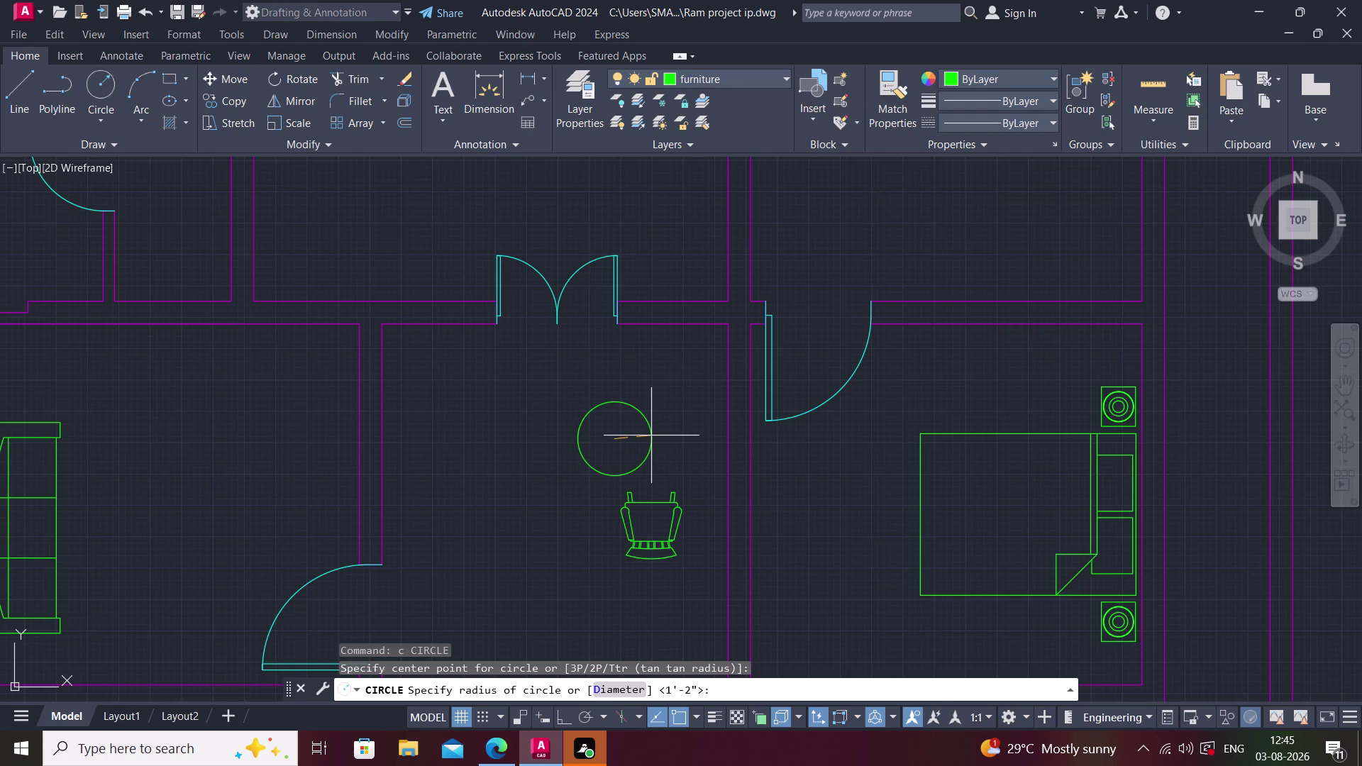
click(647, 433)
key(Escape)
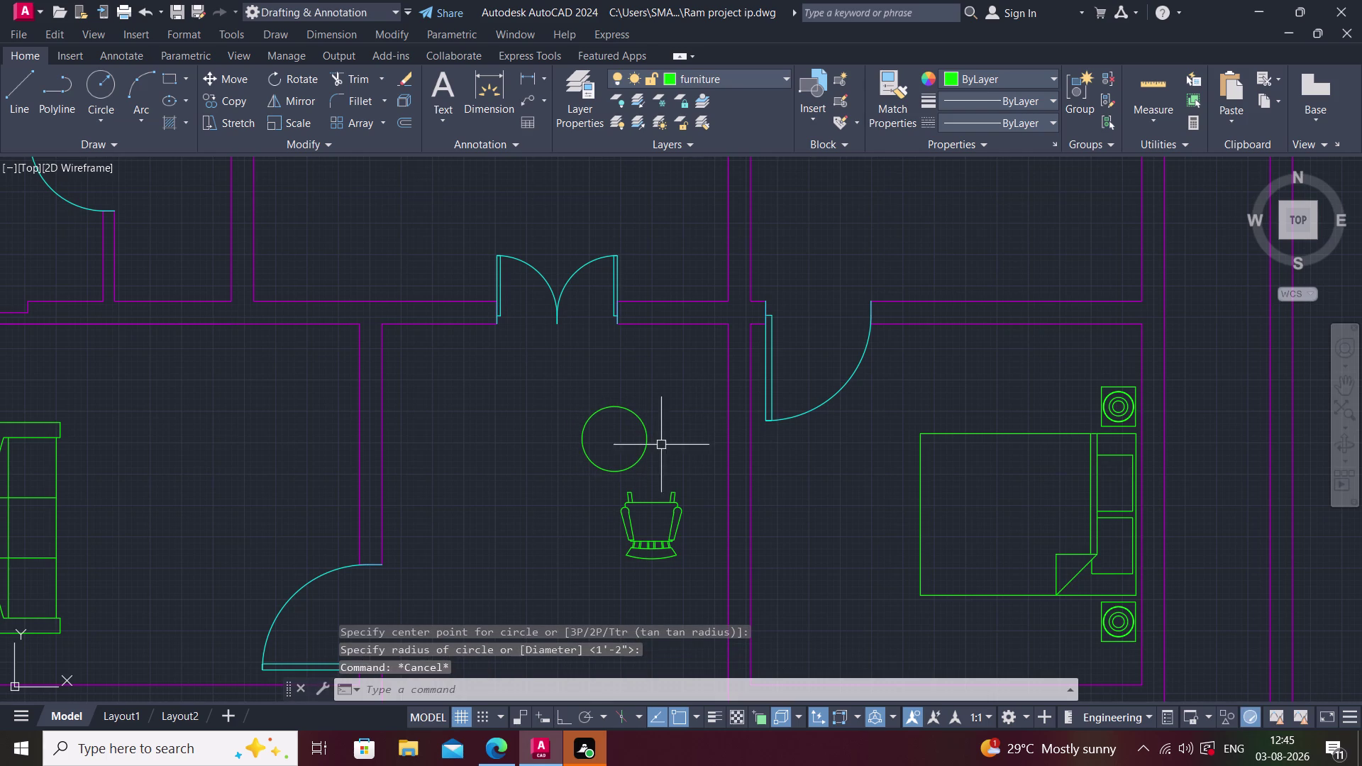
click(619, 514)
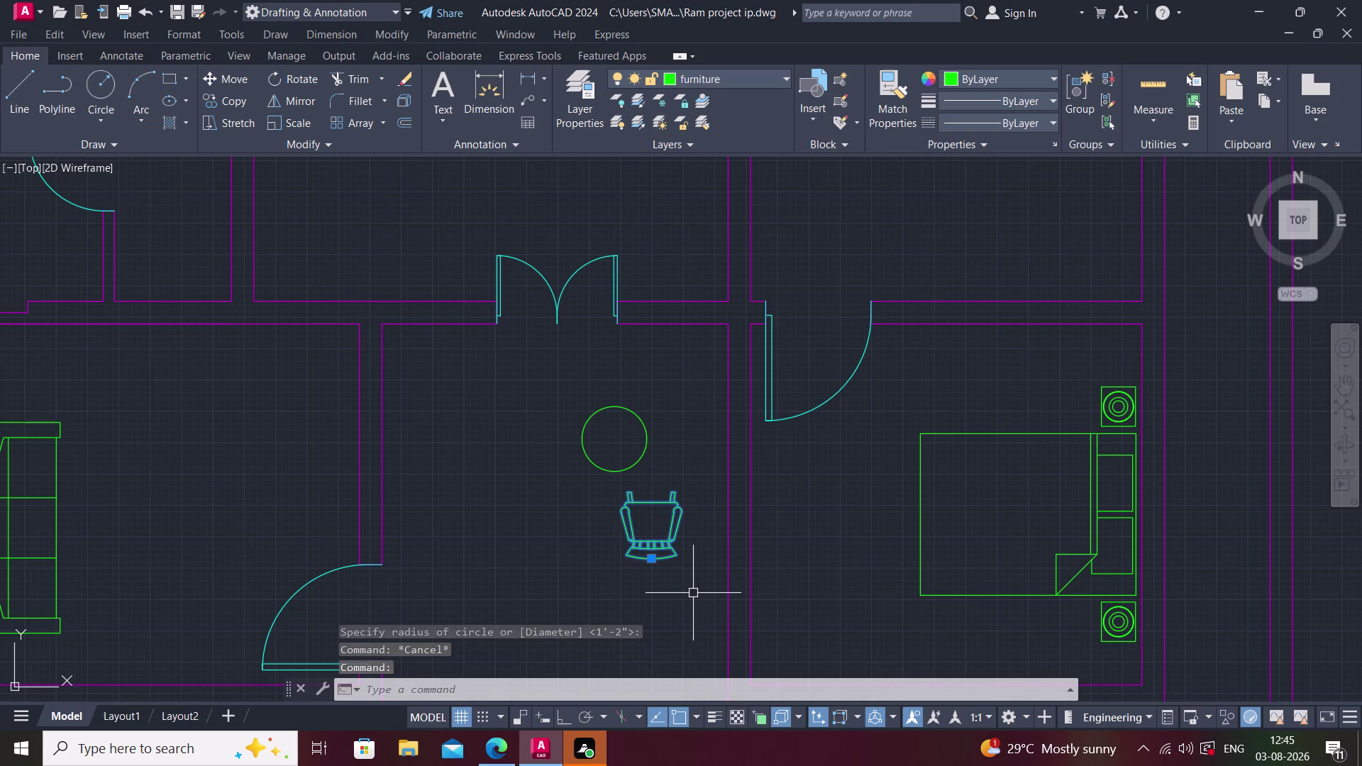
Polar-array the armchair around the table centre into six chairs.
text(a)
text(r)
key(space)
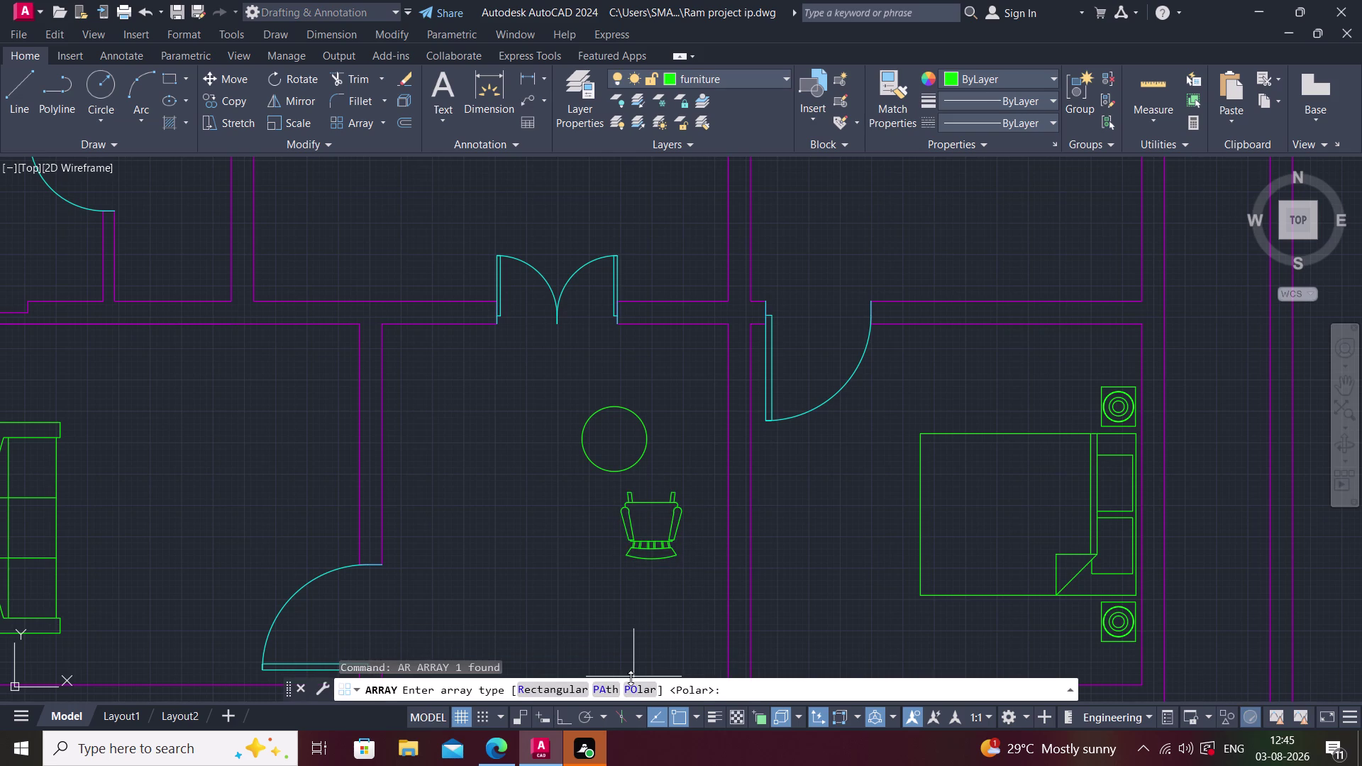
click(631, 689)
click(614, 442)
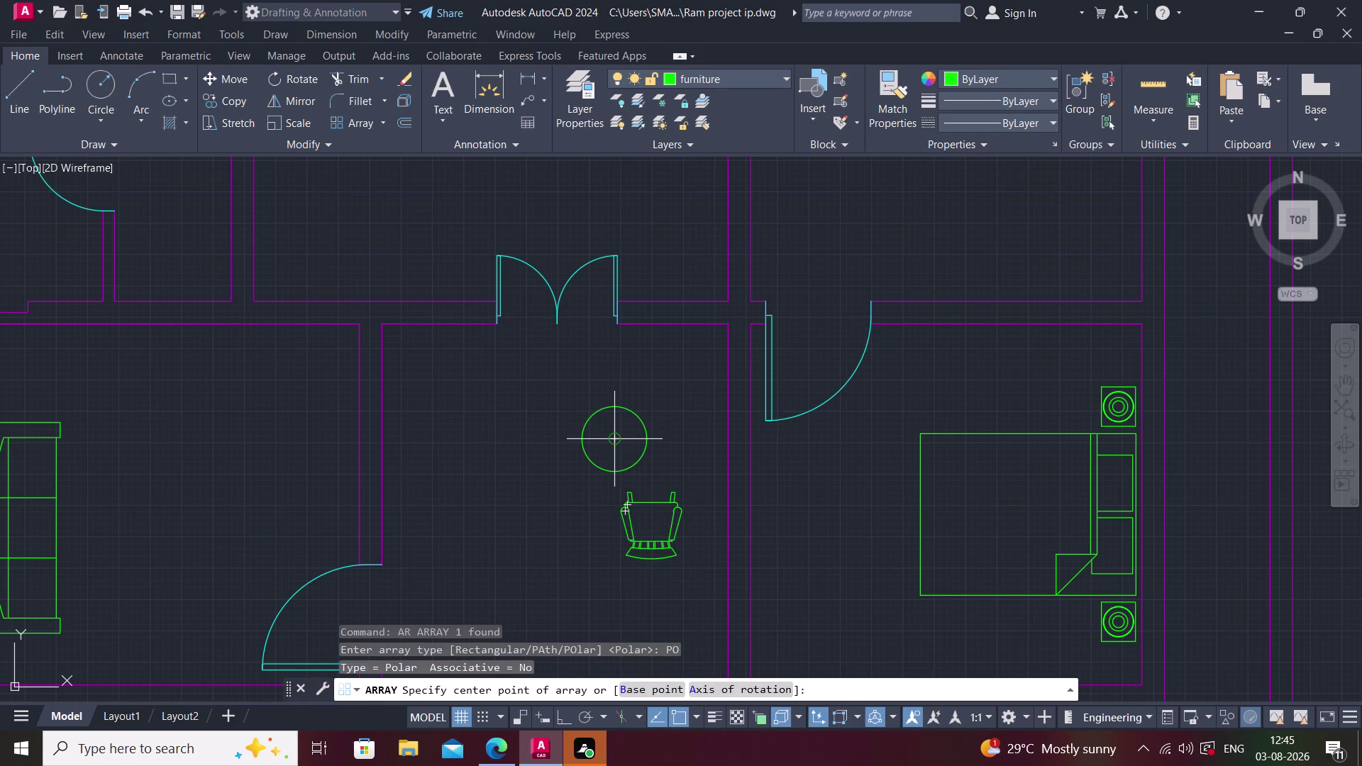
double_click(201, 78)
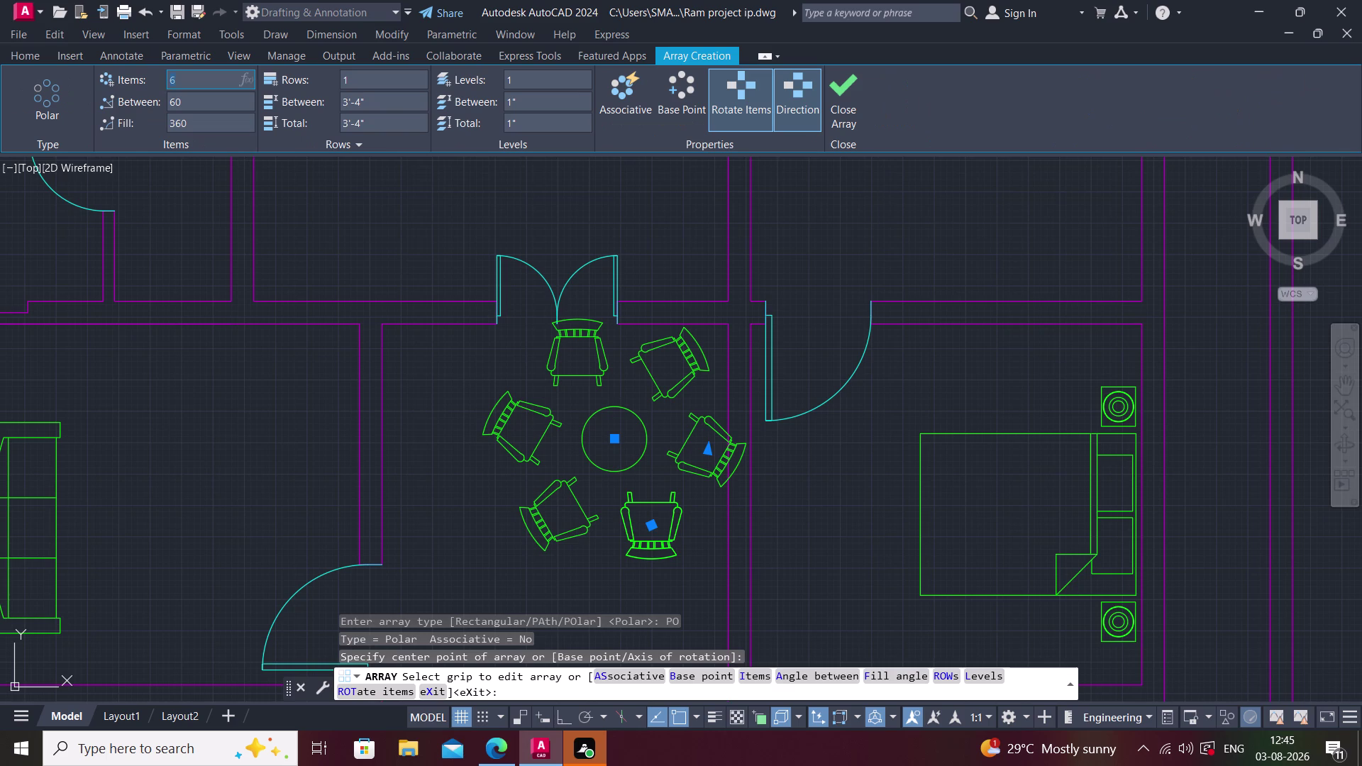
key(4)
click(859, 85)
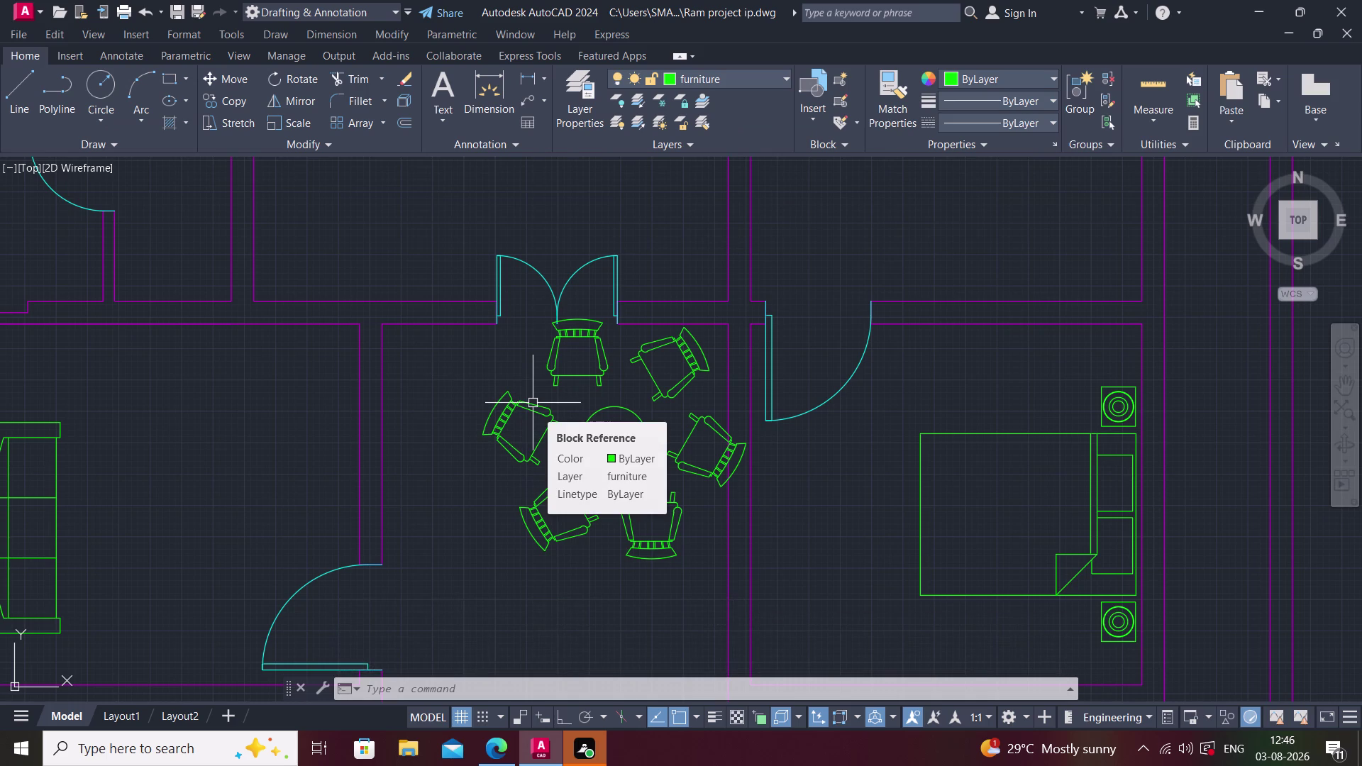
double_click(549, 532)
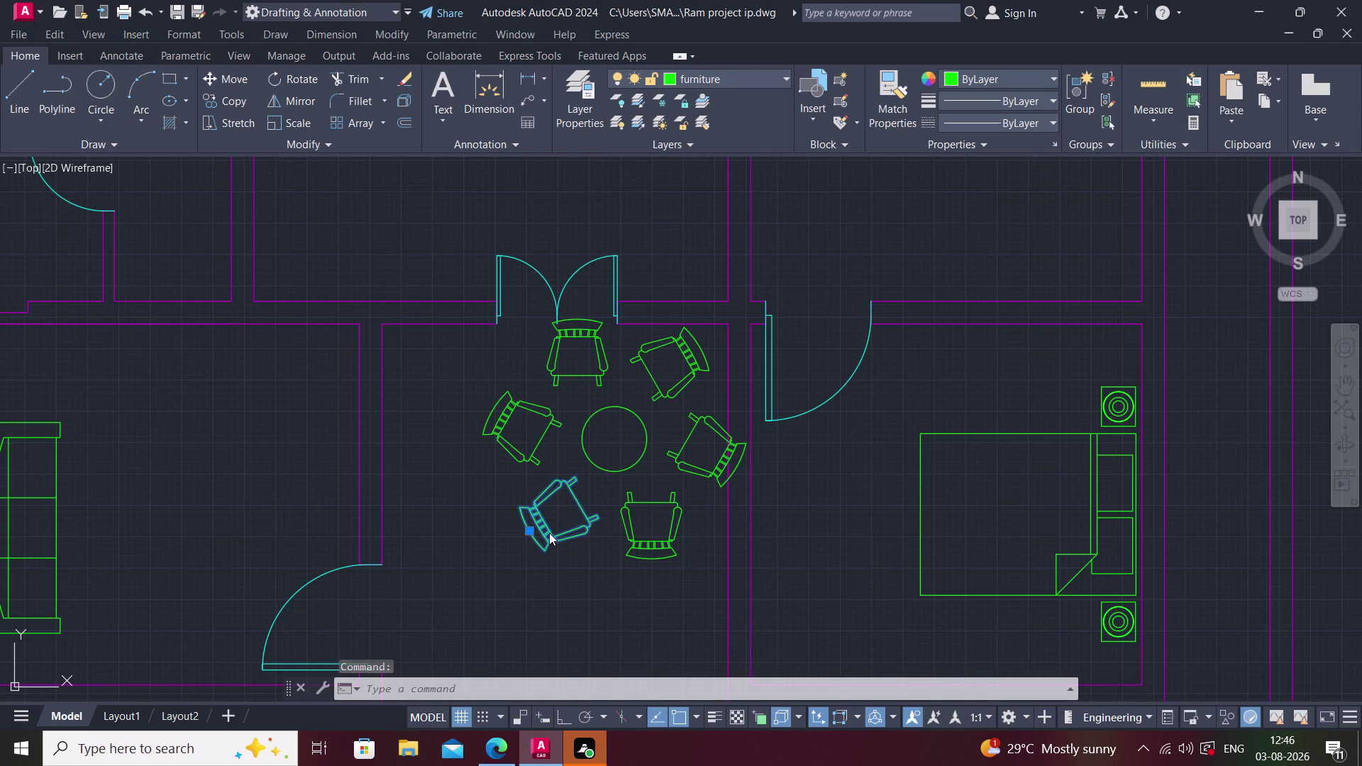
Exit block editing and undo the six-chair polar array.
key(Escape)
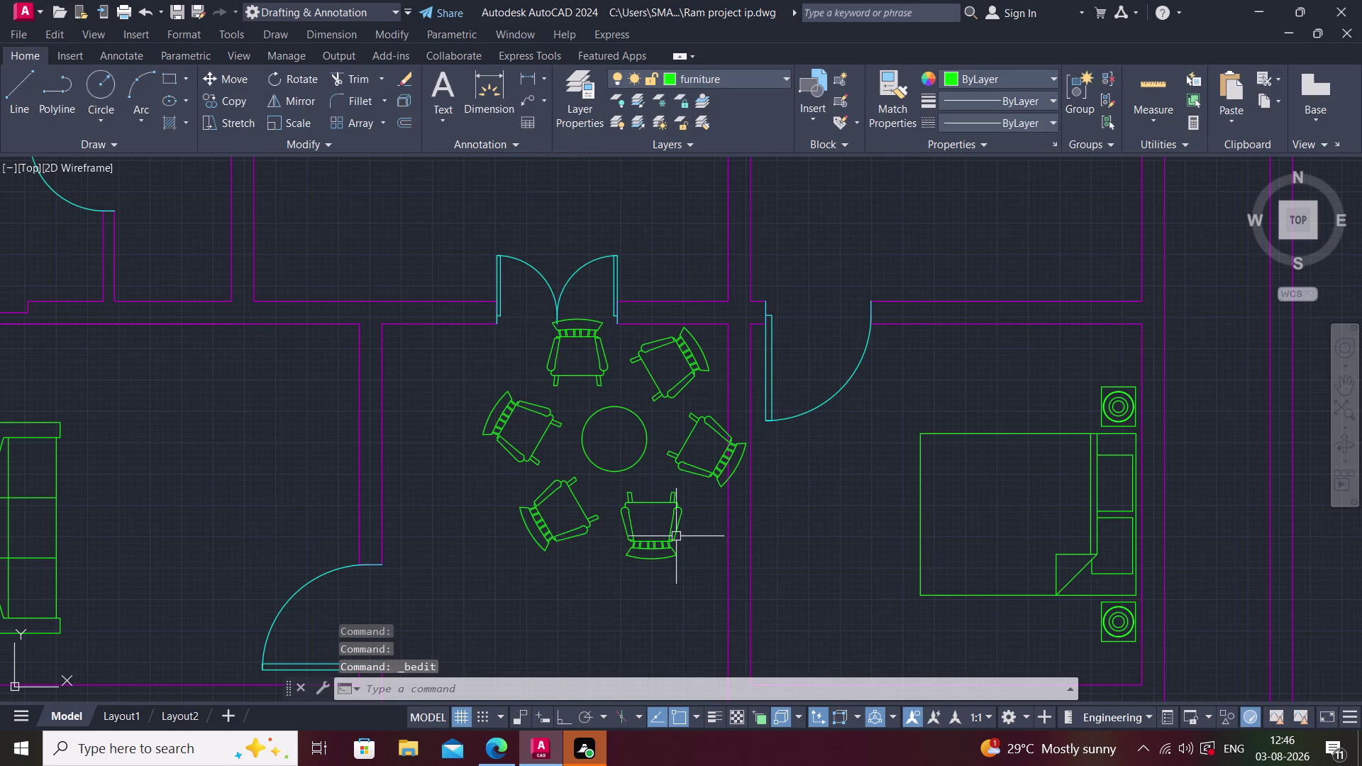
click(649, 543)
key(ctrl+z)
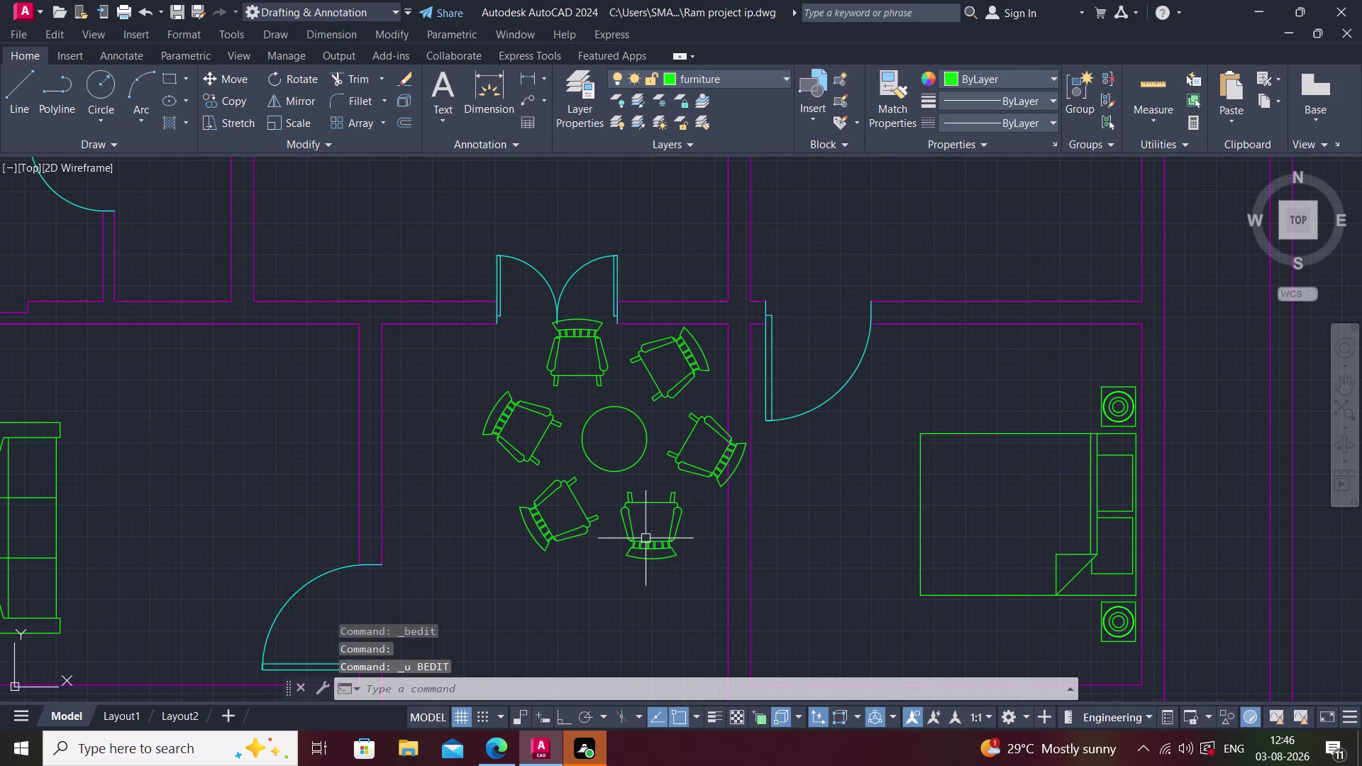
key(ctrl+z)
key(ctrl+z)
Move the armchair with Ortho on to sit centred below the table.
click(634, 537)
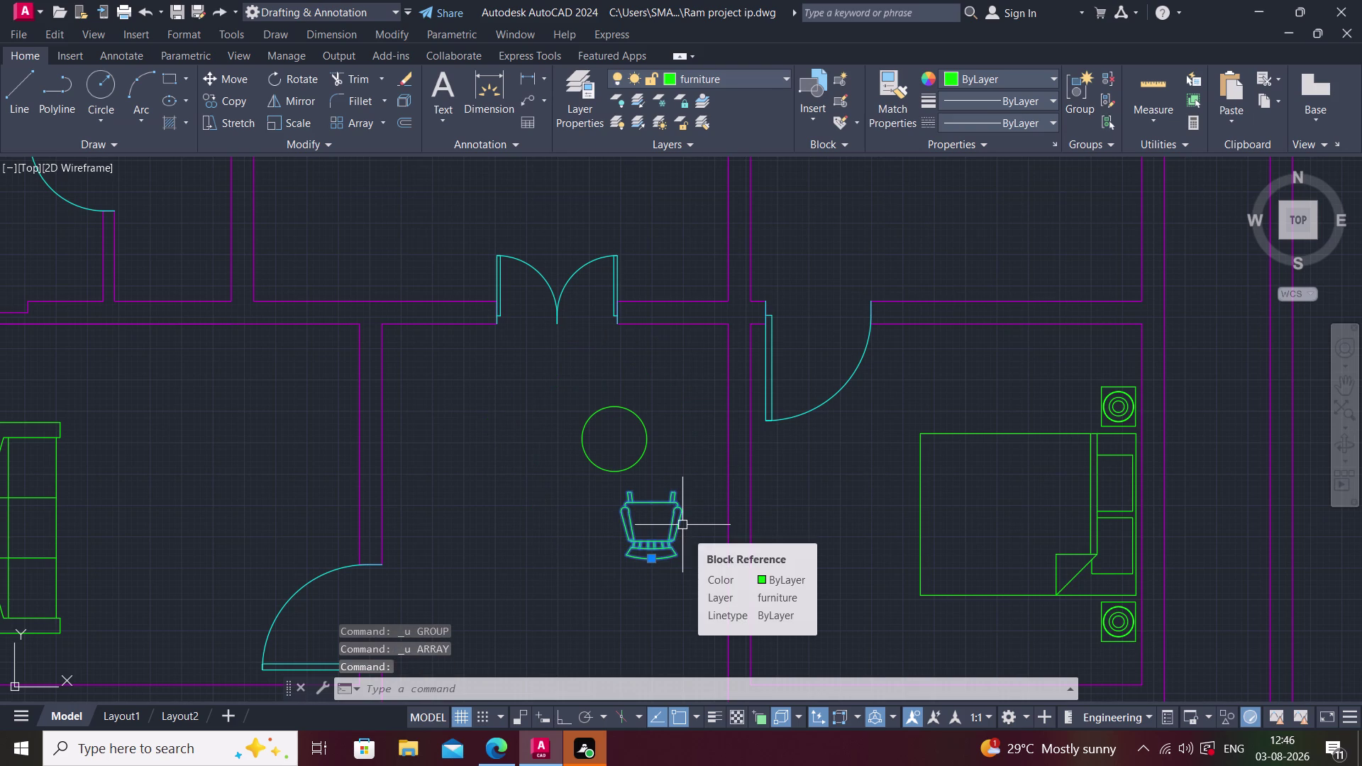
key(m)
key(space)
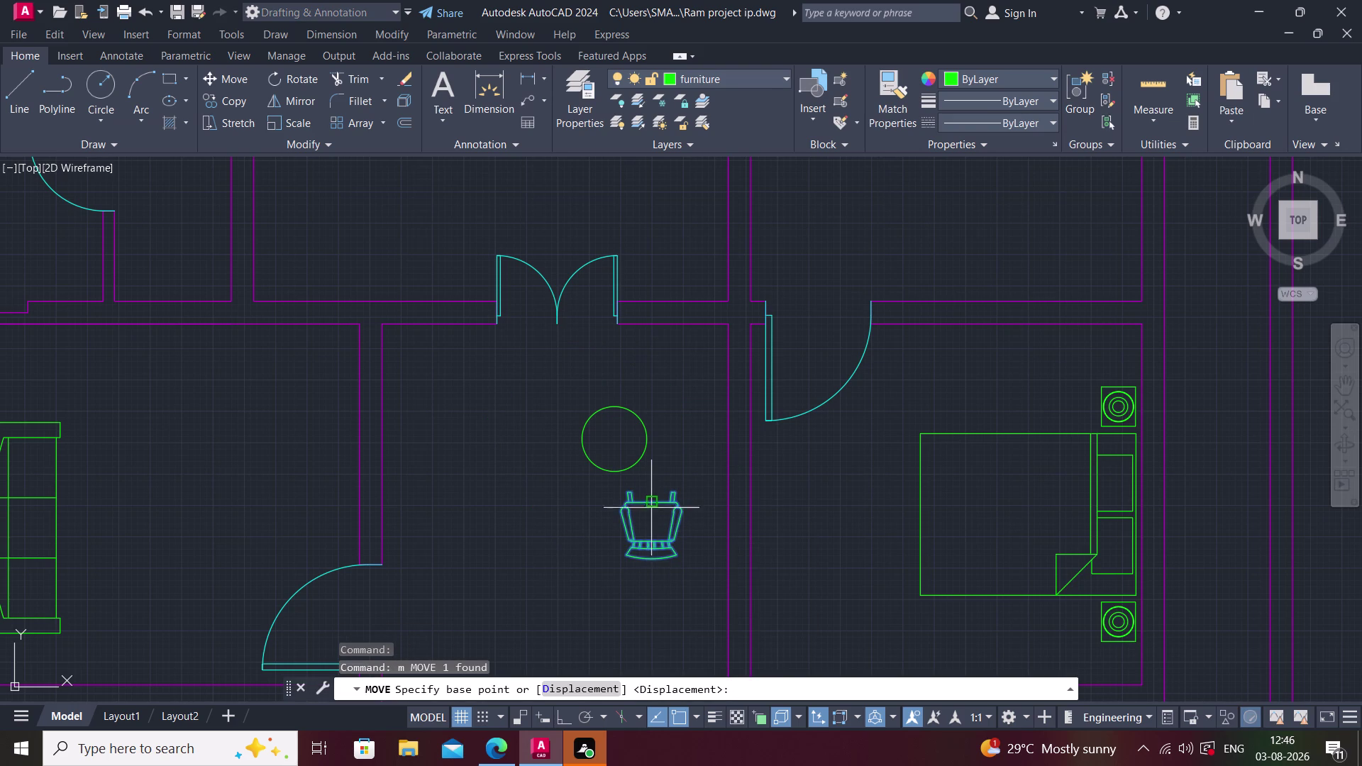
click(654, 504)
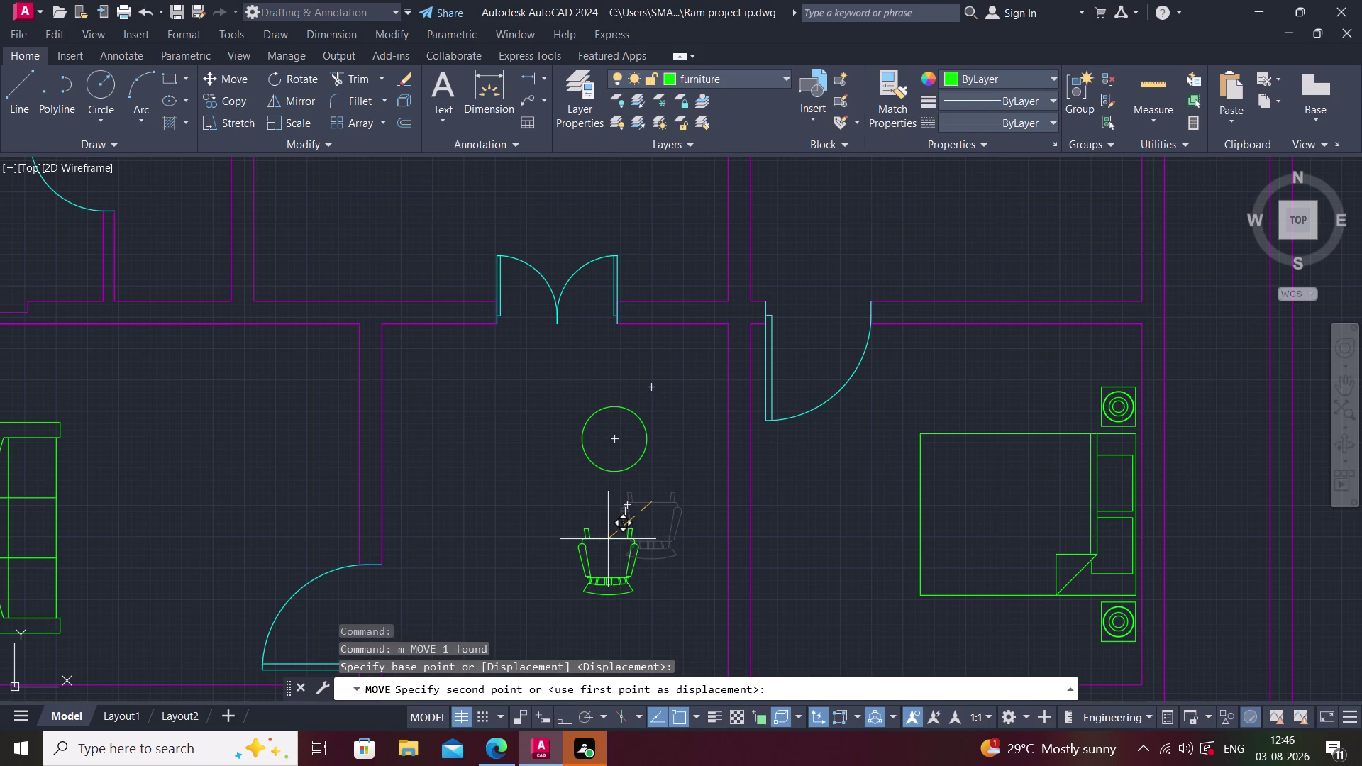
key(F8)
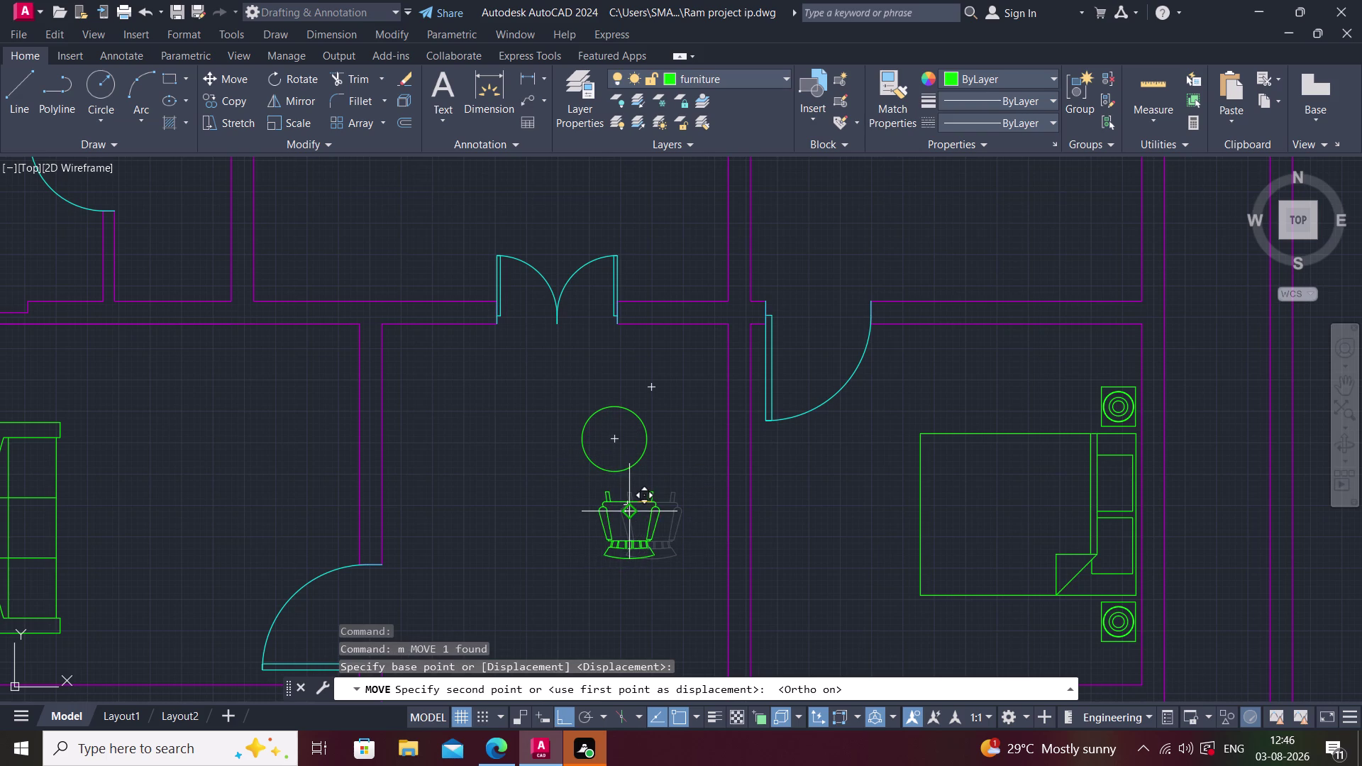
click(611, 539)
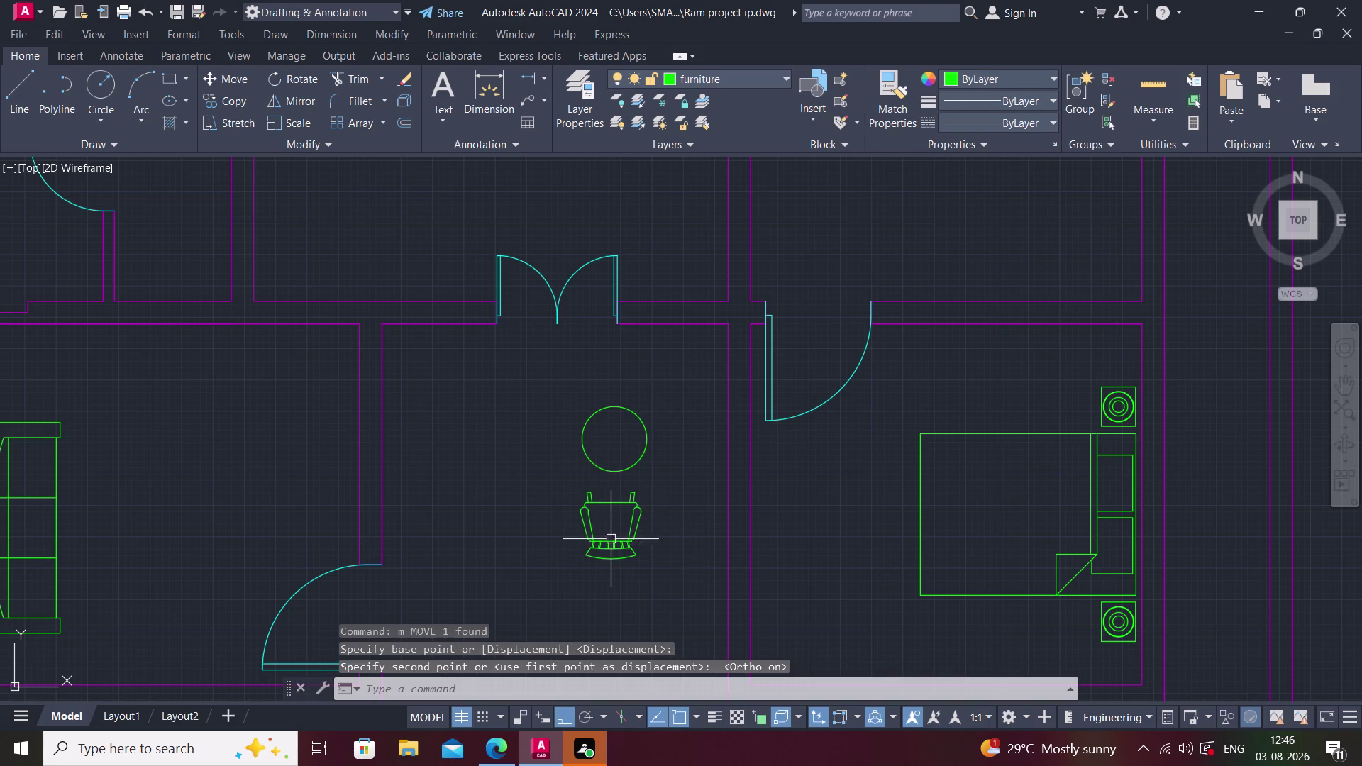
key(Escape)
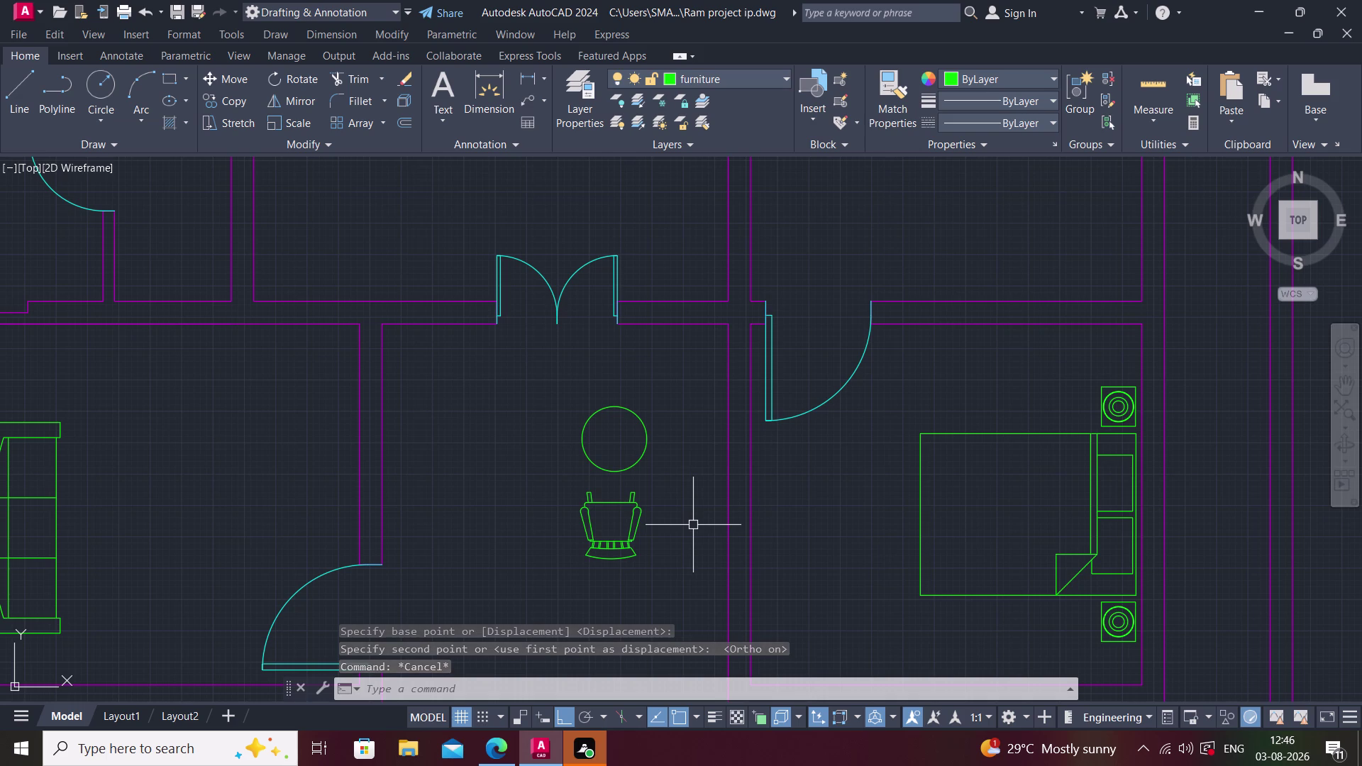
click(605, 545)
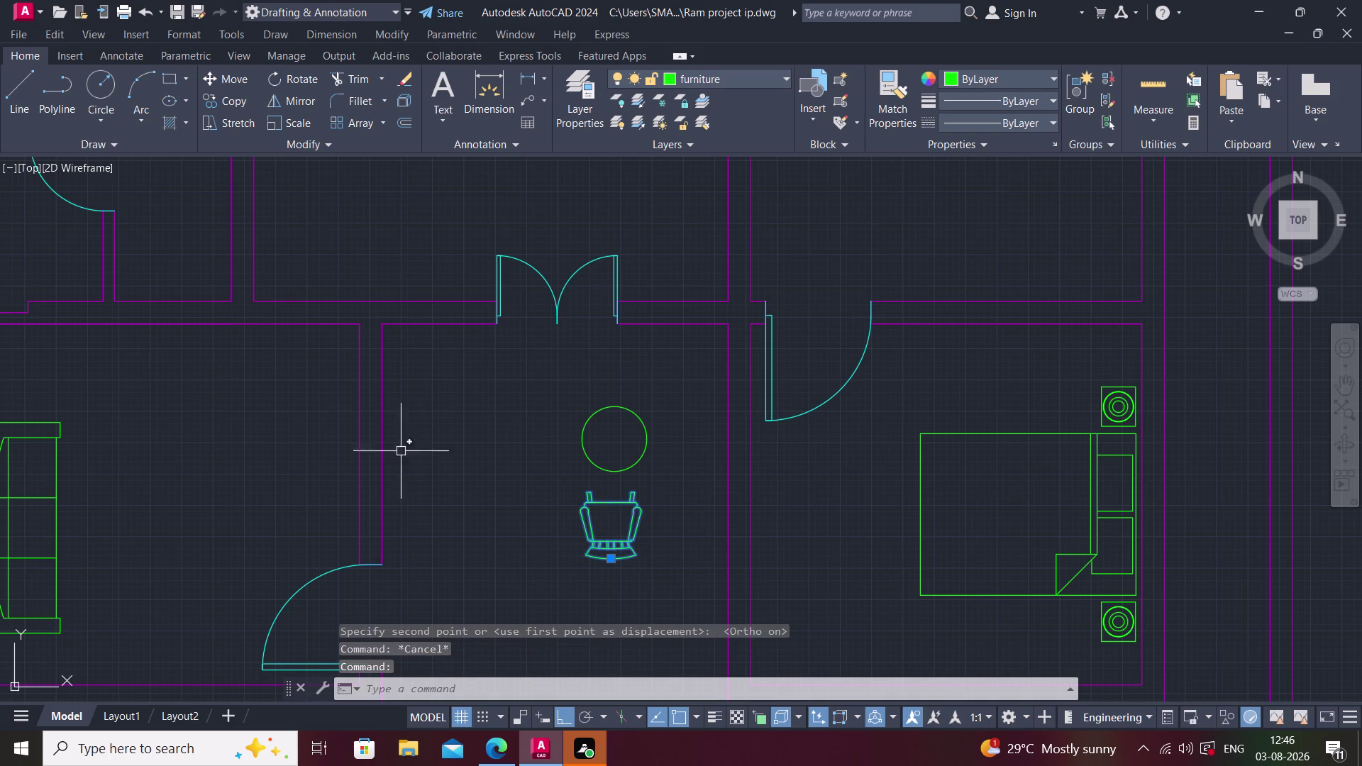
Start a polar array of the armchair about the table centre with 4 items.
text(ar)
key(space)
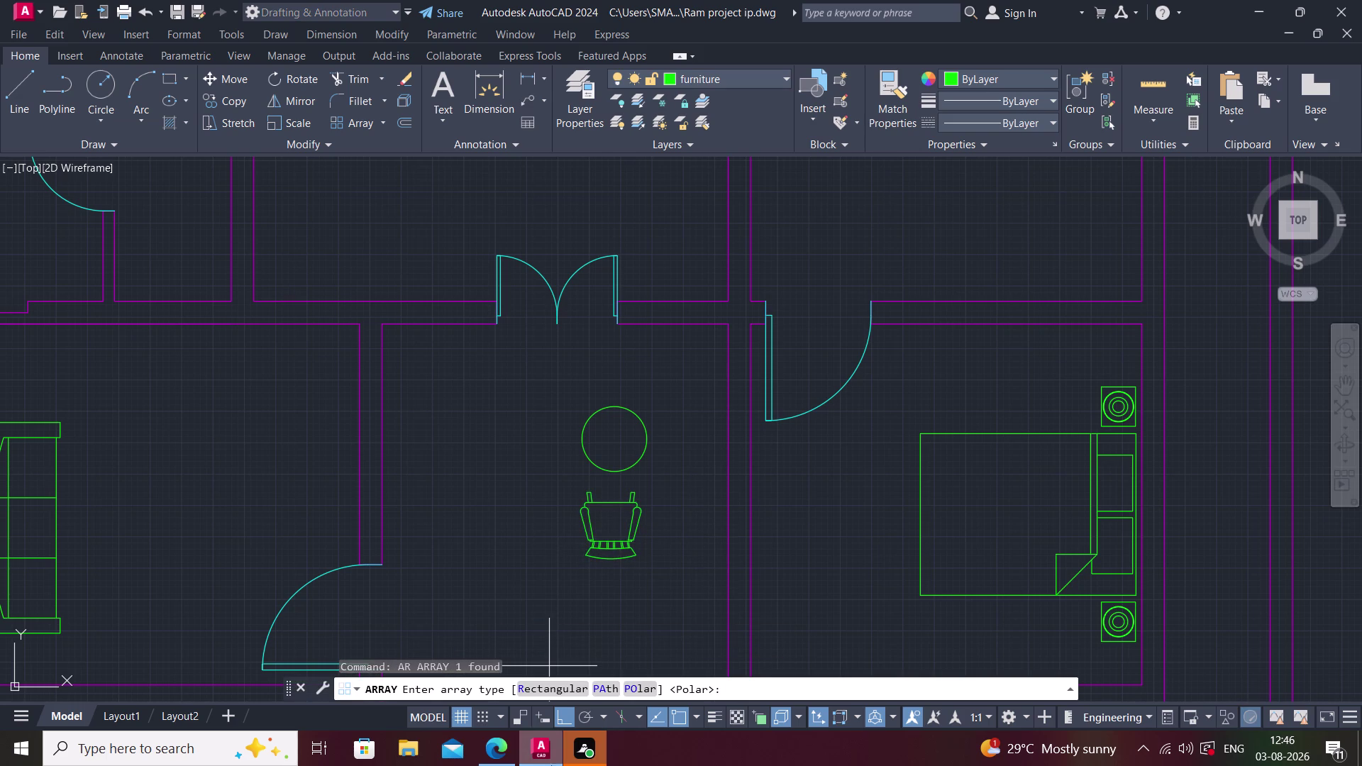
click(637, 690)
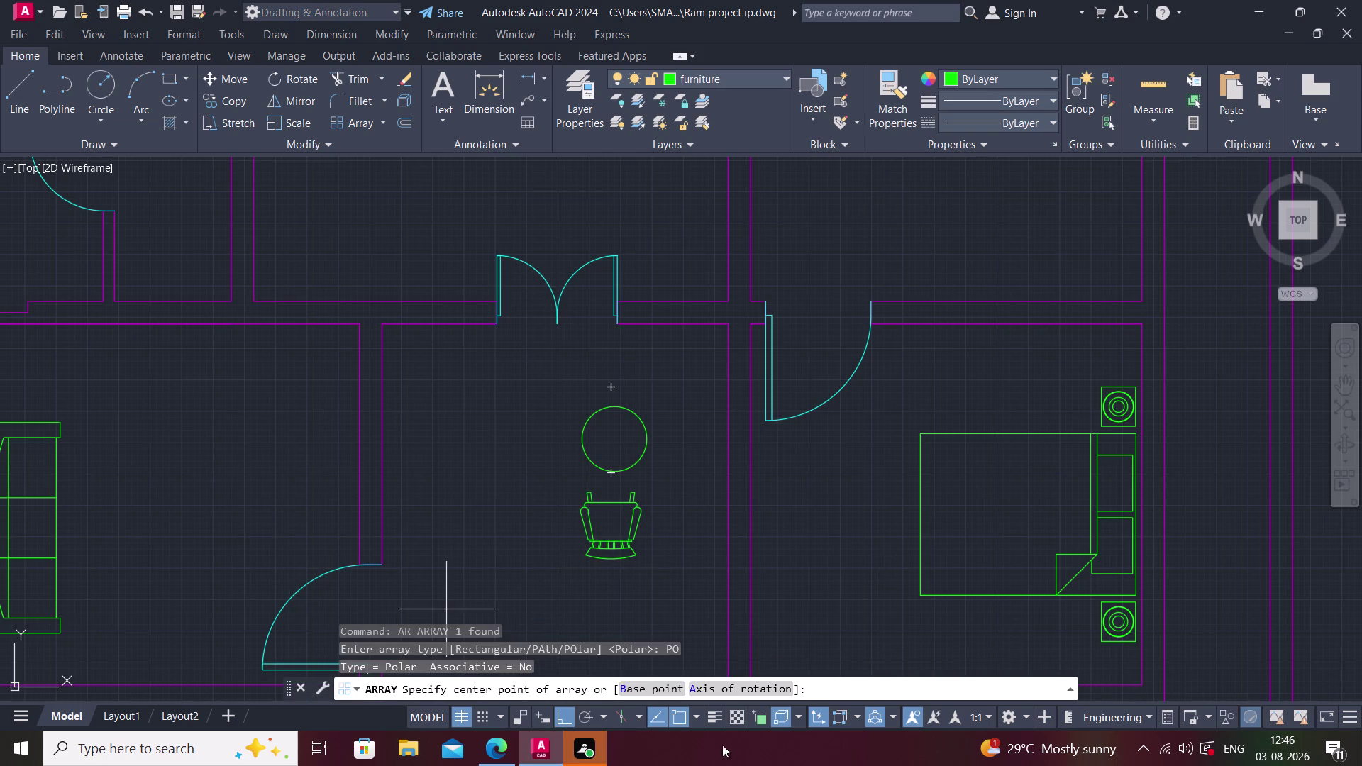
click(609, 435)
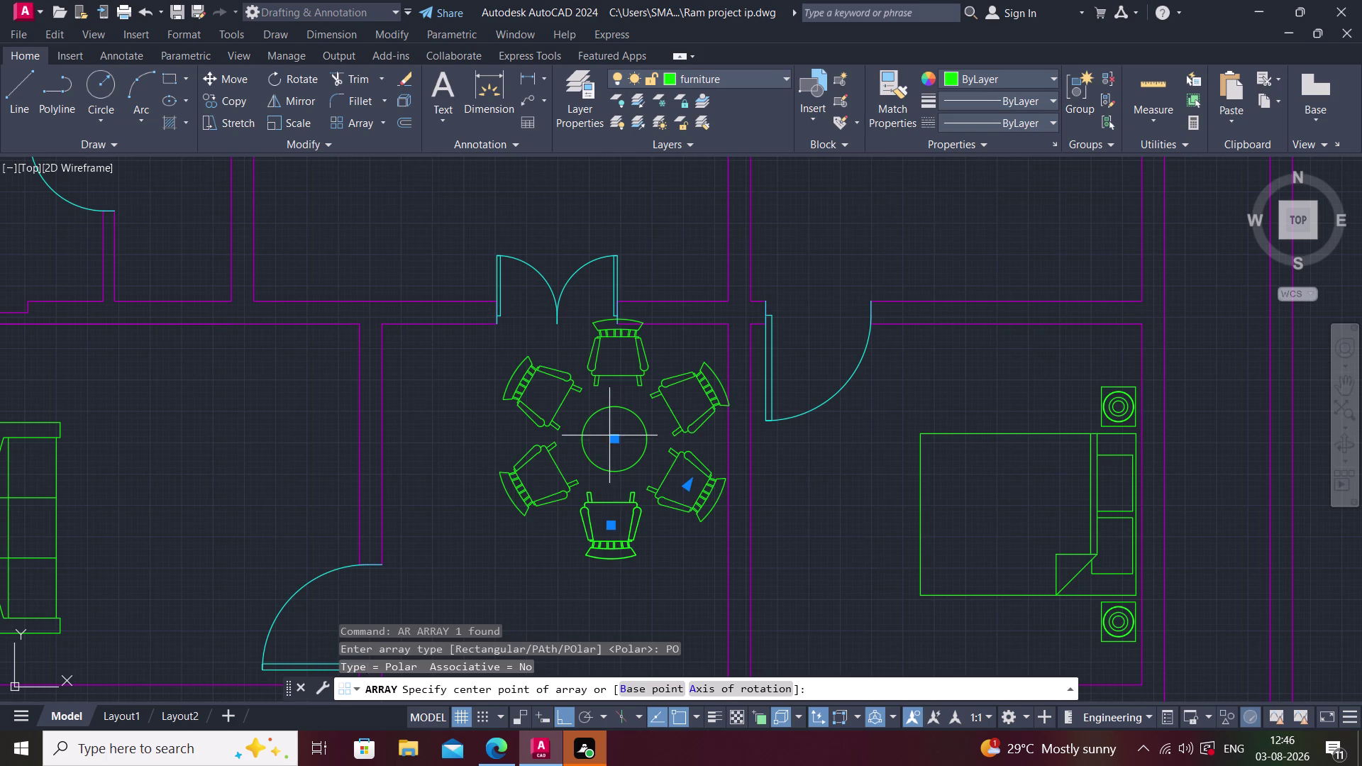
double_click(196, 77)
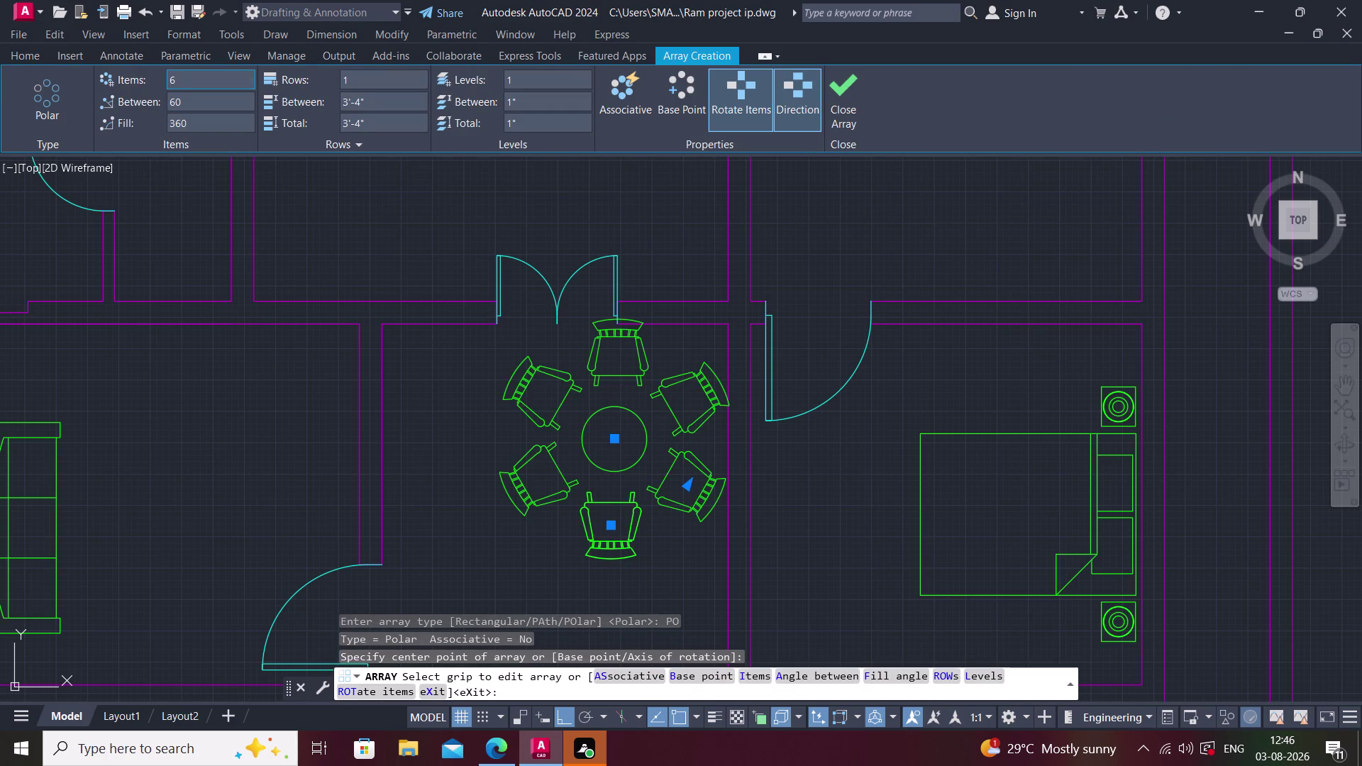
text(40)
key(BackSpace)
key(Return)
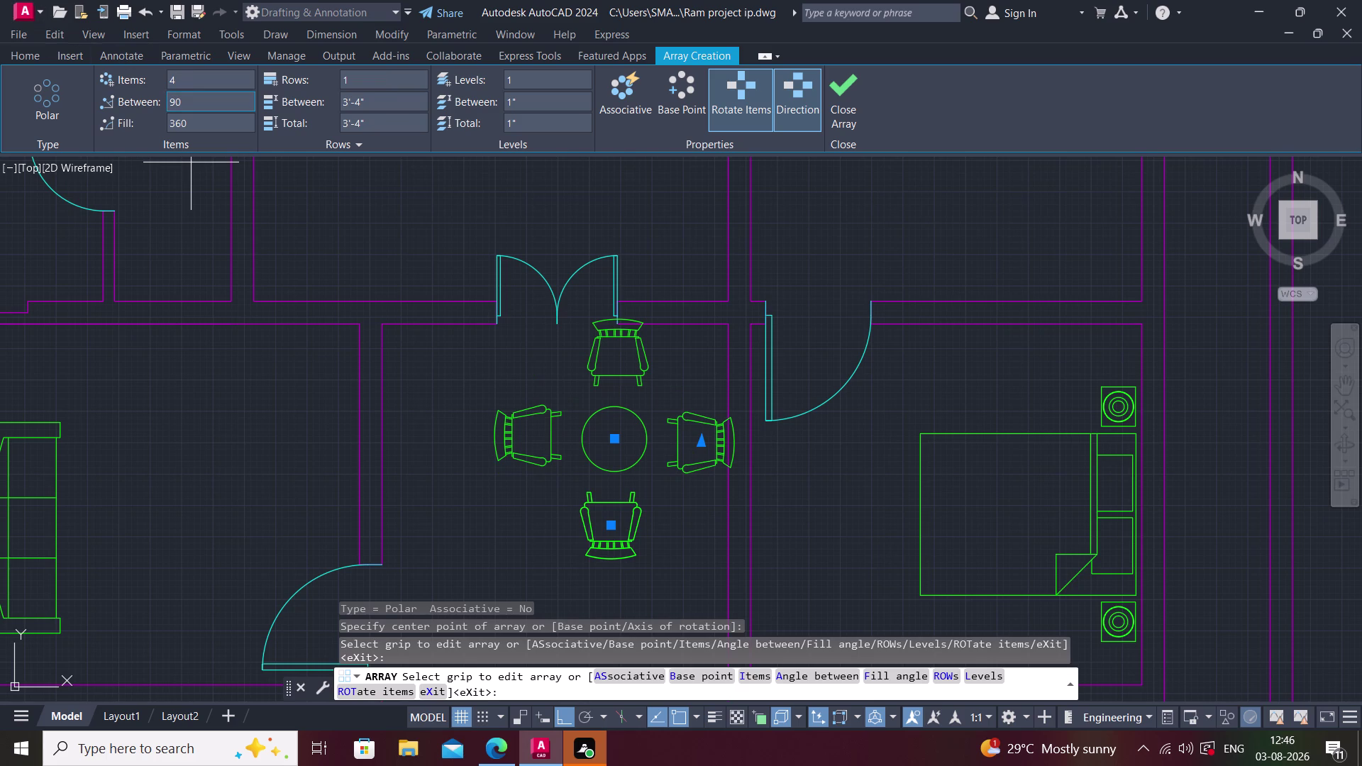
Set the array's angle between to 60, fill to 360, and turn off Rotate Items.
click(198, 103)
text(6)
text(0)
key(Return)
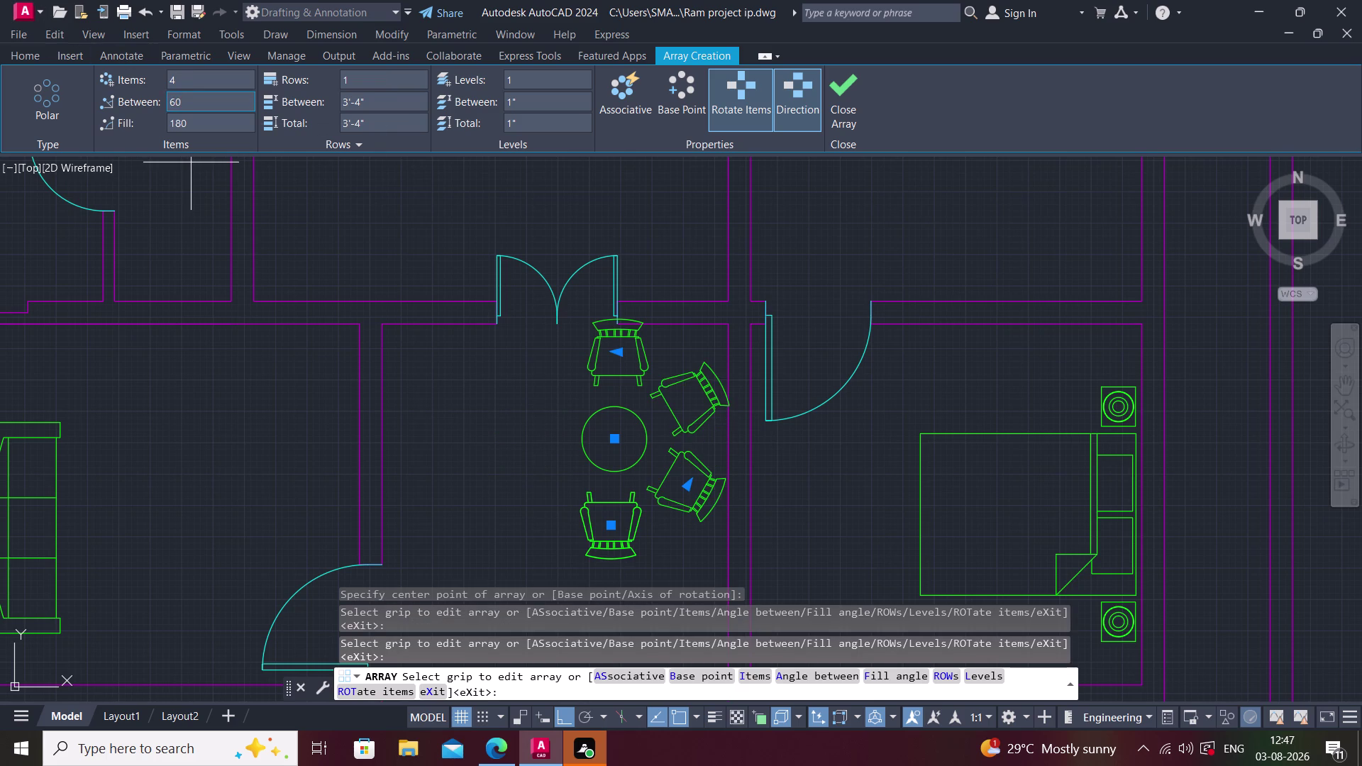
double_click(199, 103)
text(360)
key(Return)
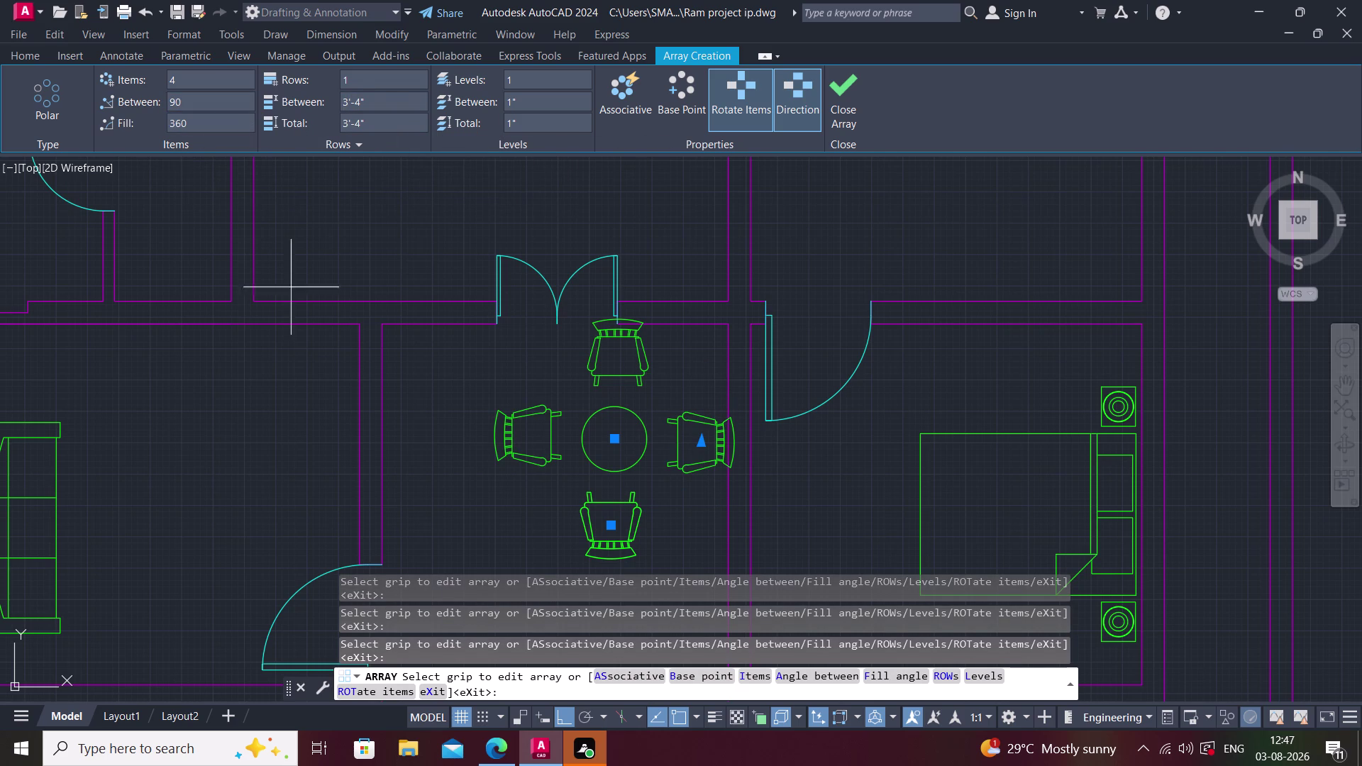
click(727, 101)
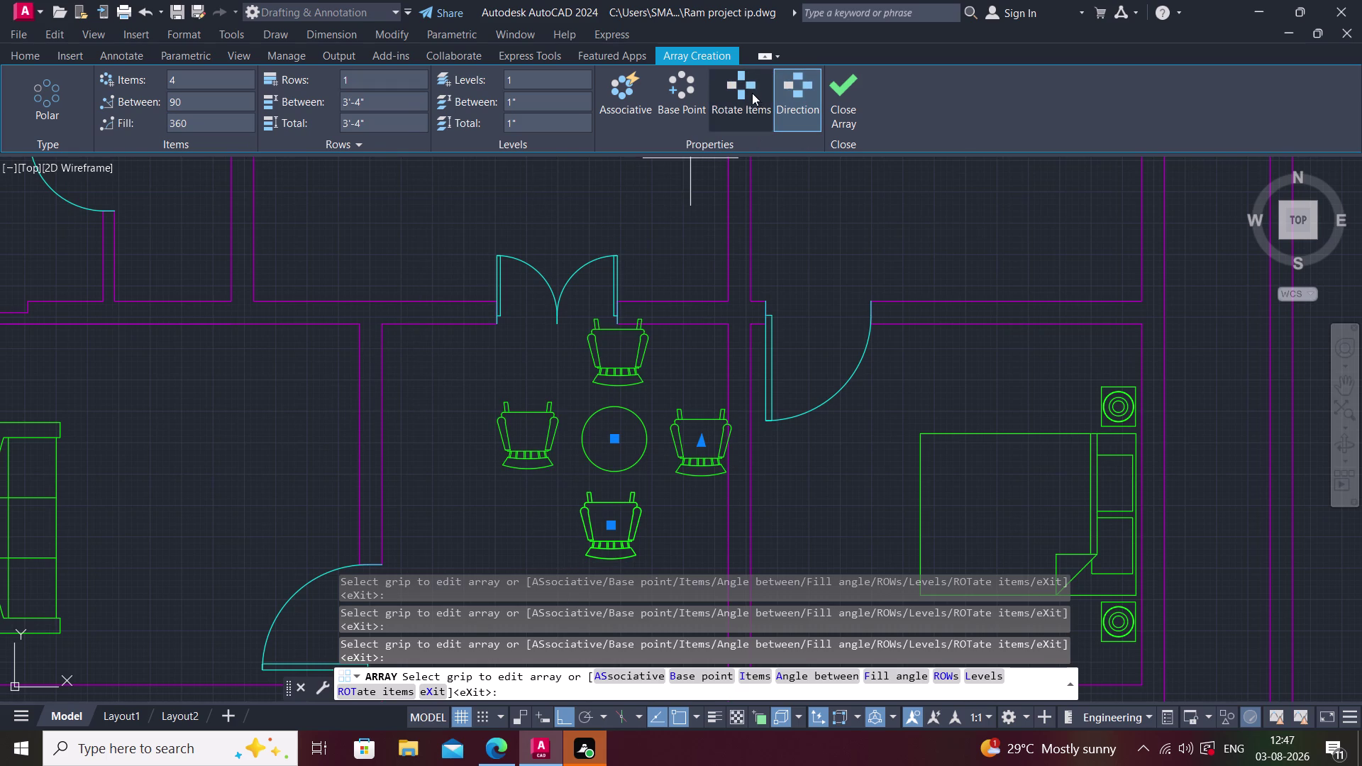
Re-enable Rotate Items, shift the chair ring's centre grip, and adjust ribbon options.
click(750, 92)
click(810, 101)
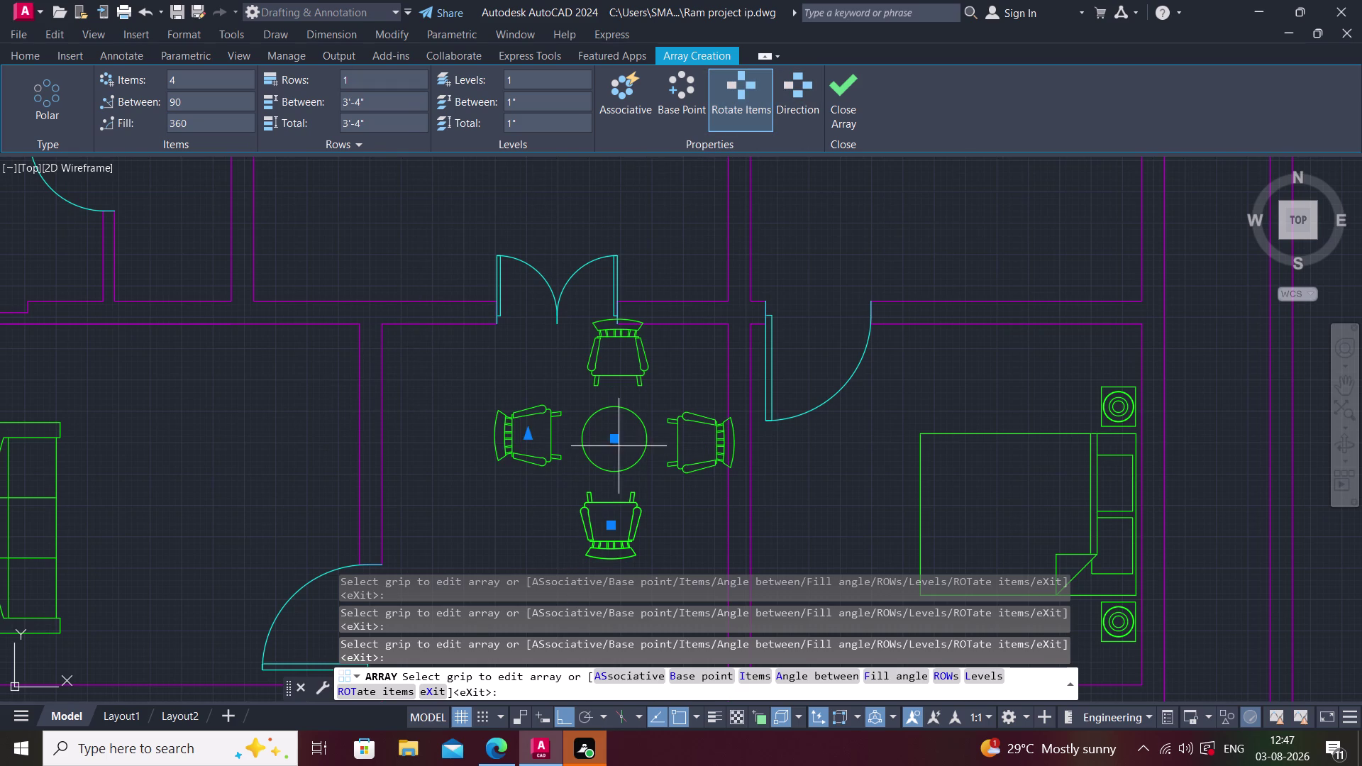
drag(616, 438, 609, 434)
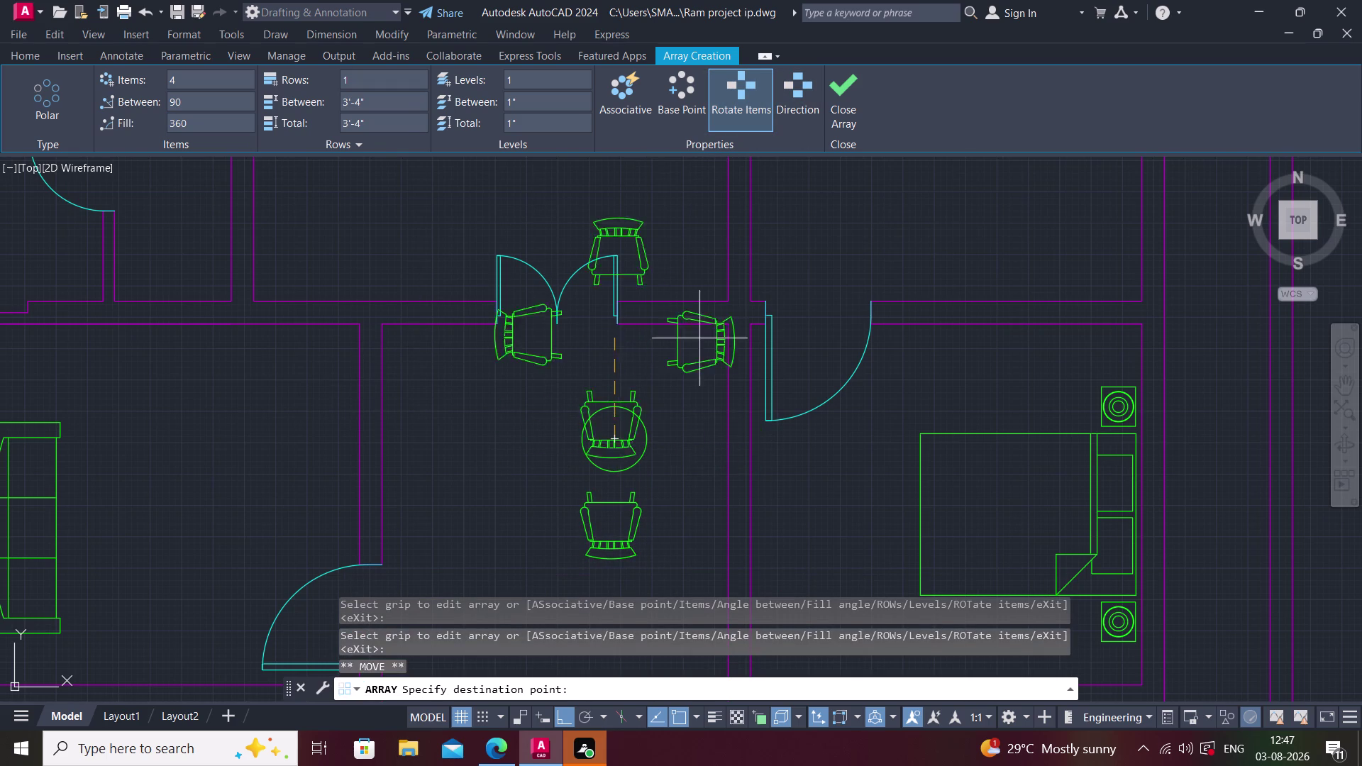
click(619, 442)
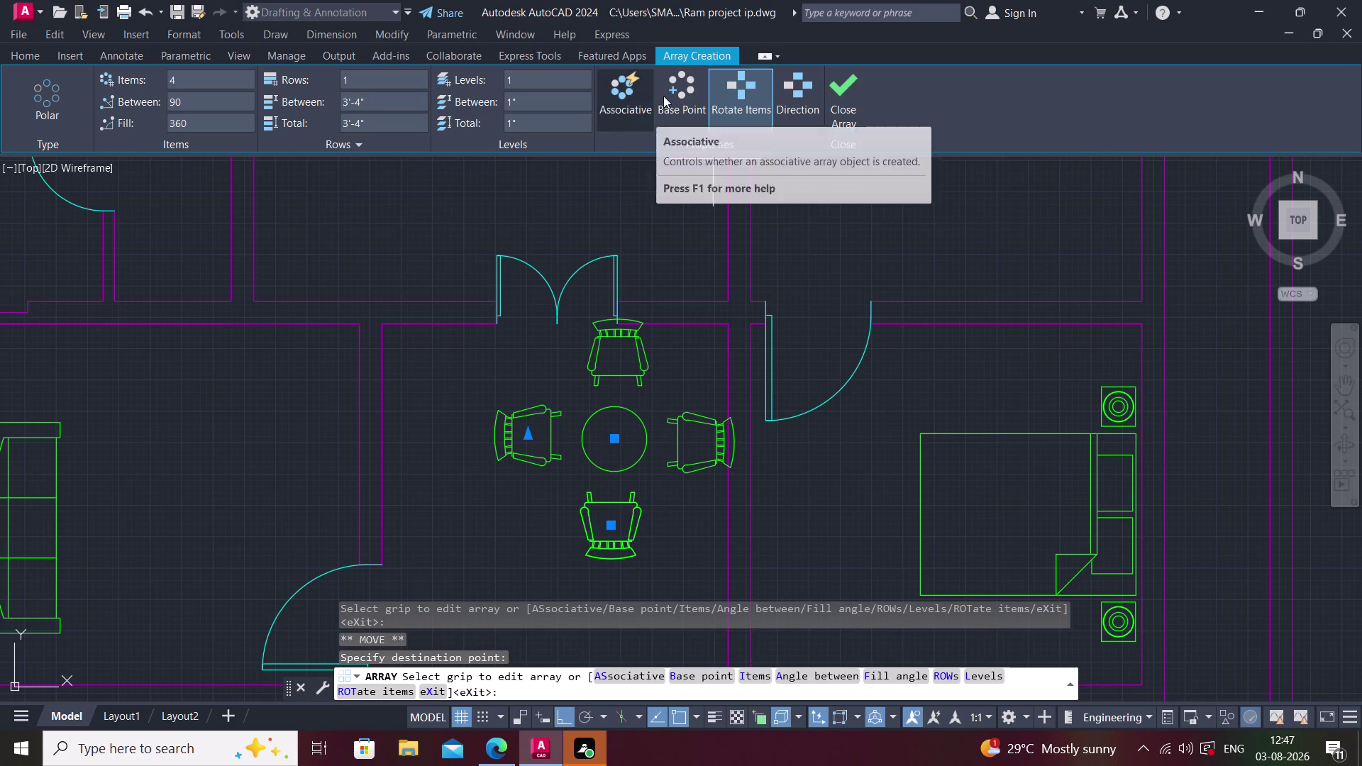
click(628, 97)
click(628, 97)
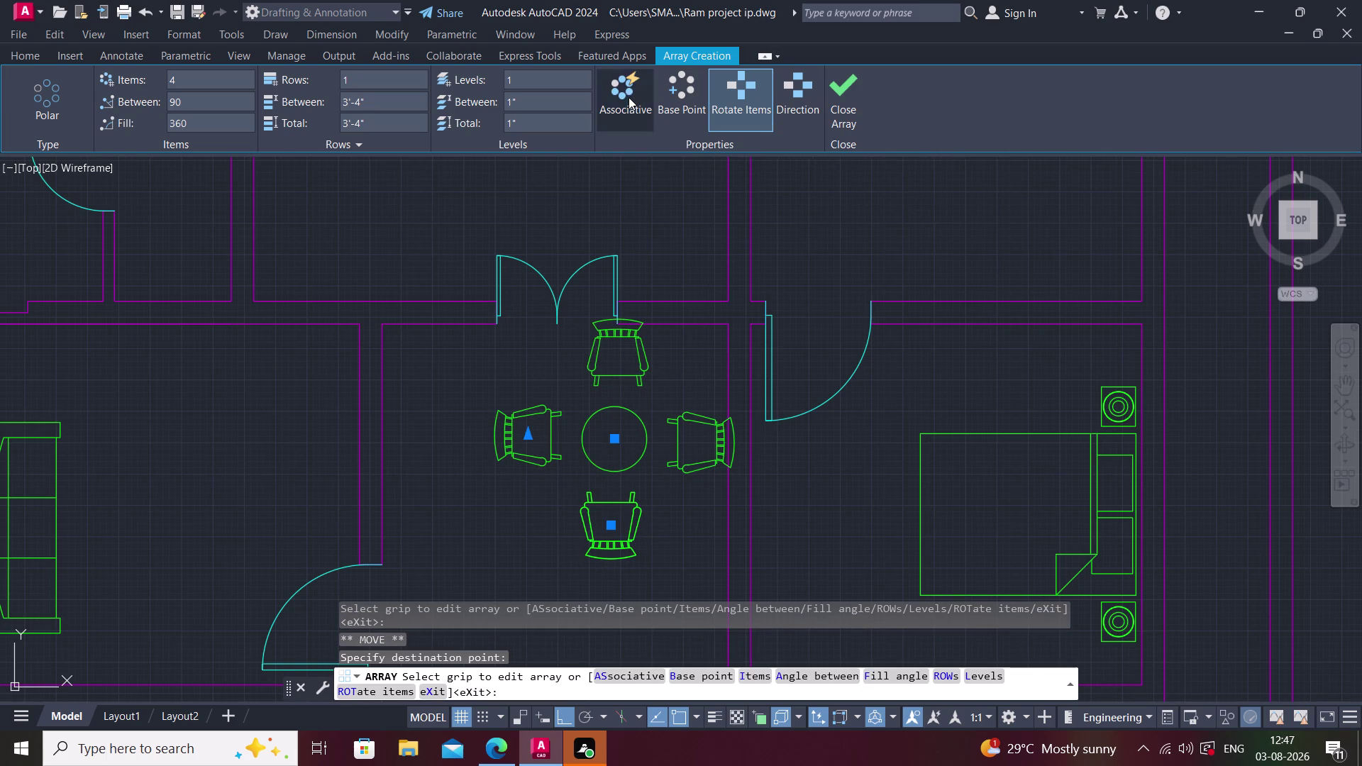
click(781, 92)
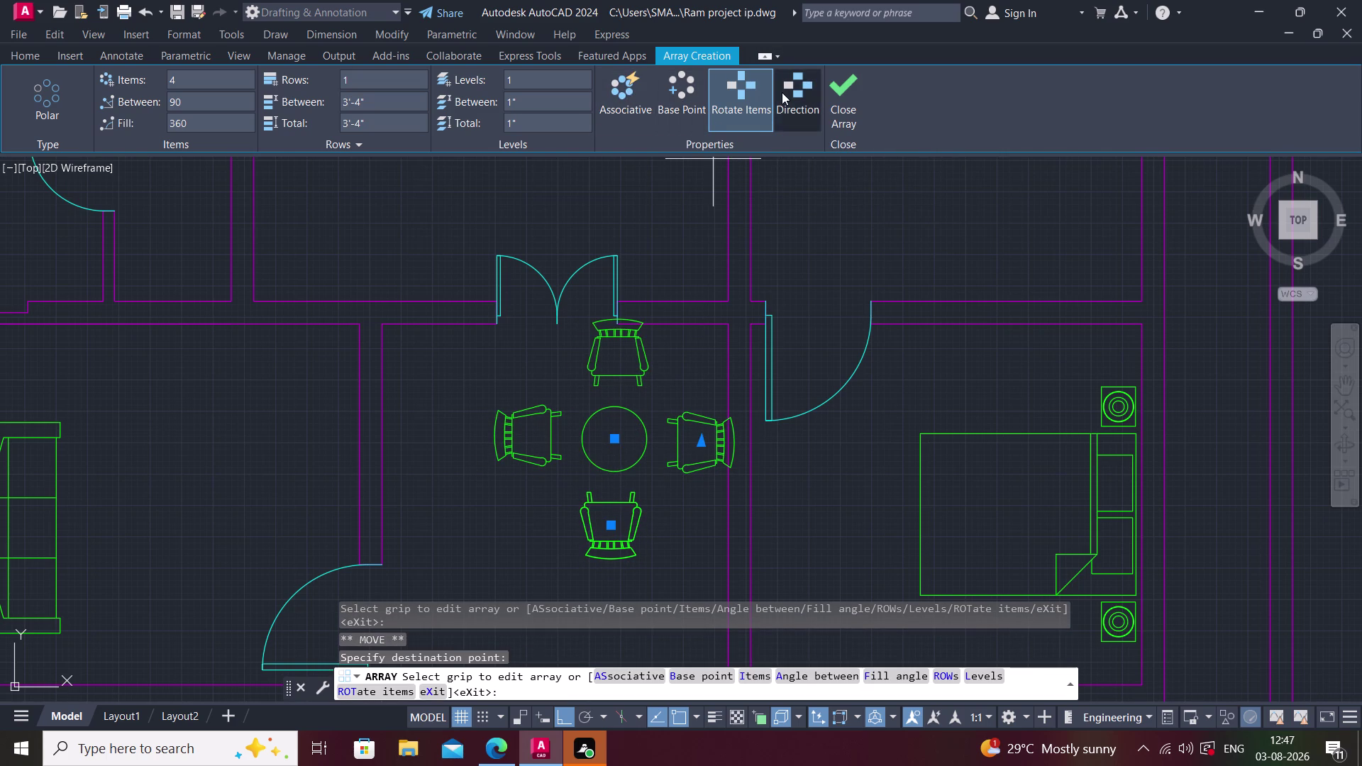
click(788, 96)
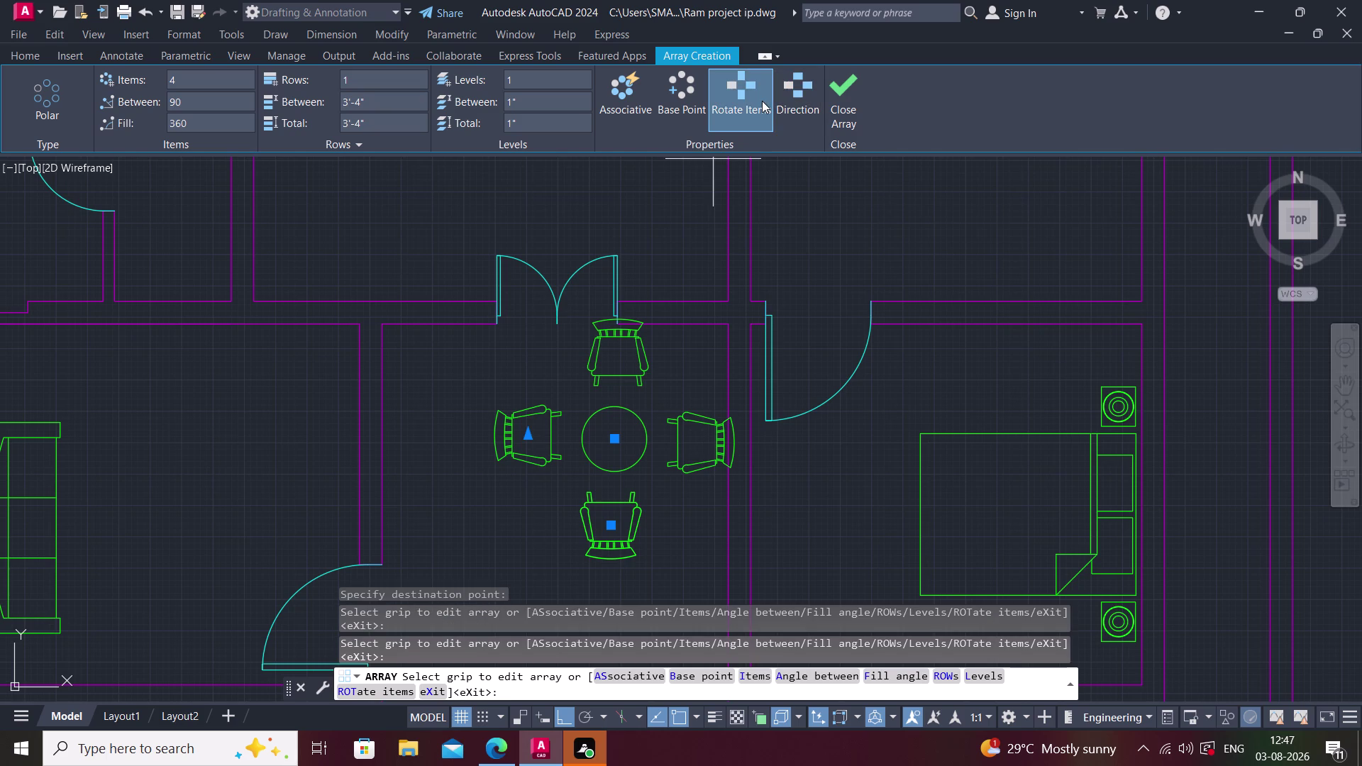
click(762, 100)
click(753, 101)
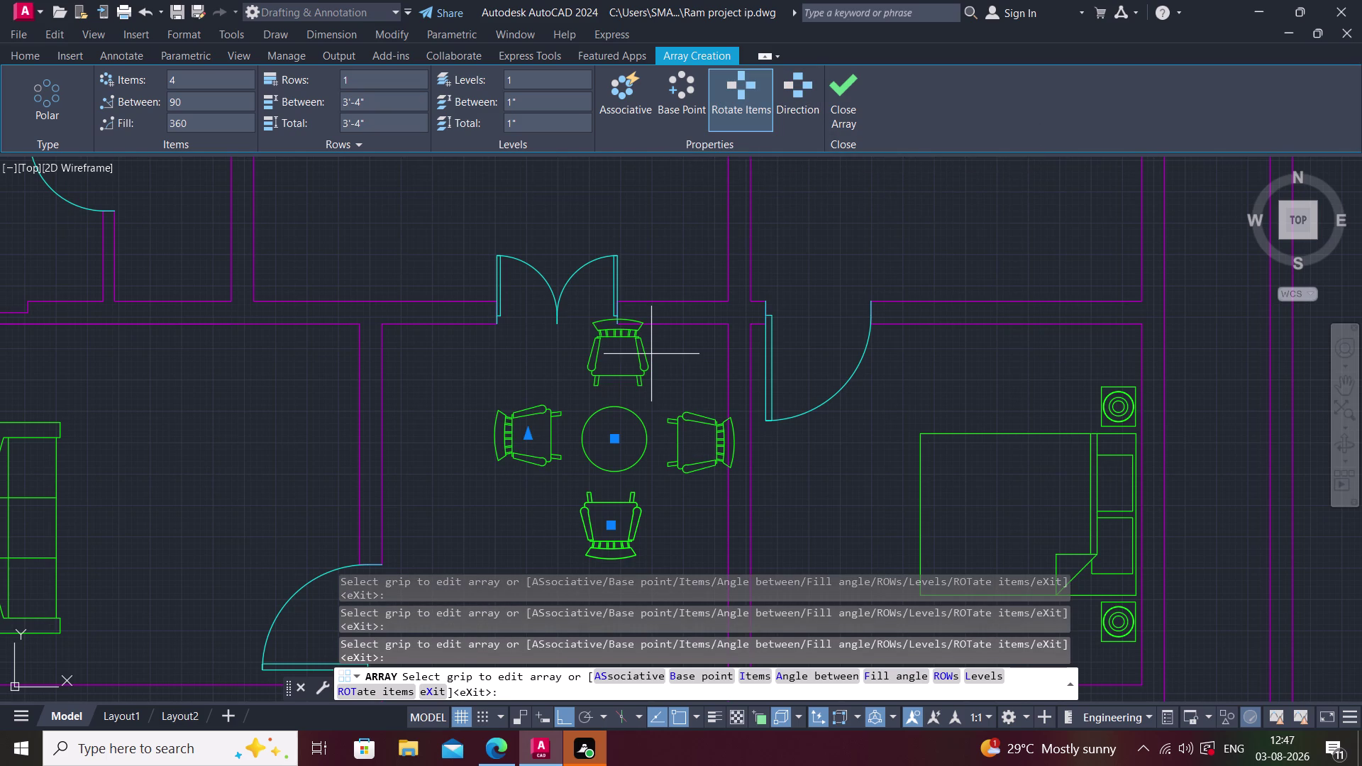
Try 45° spacing, undo it, set 90° between chairs, and close the array.
click(808, 677)
text(45)
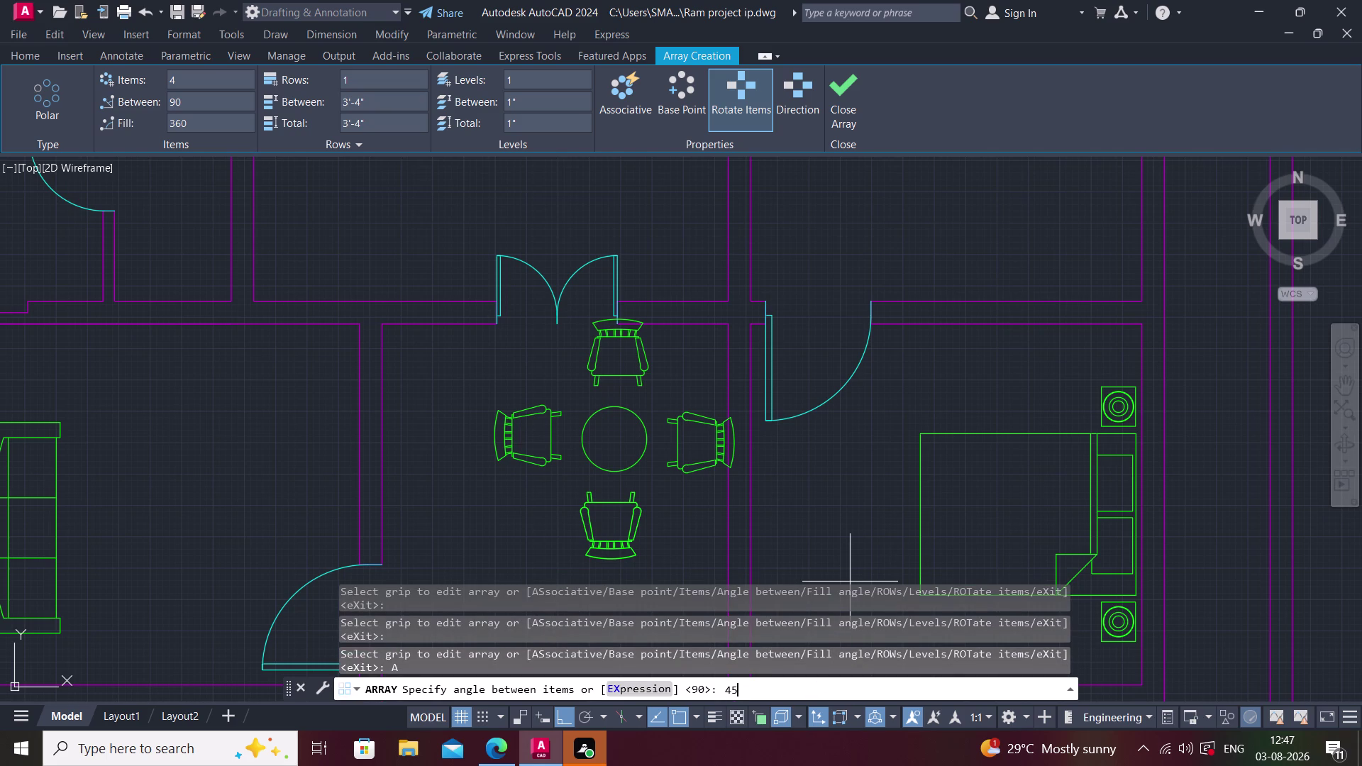
key(Return)
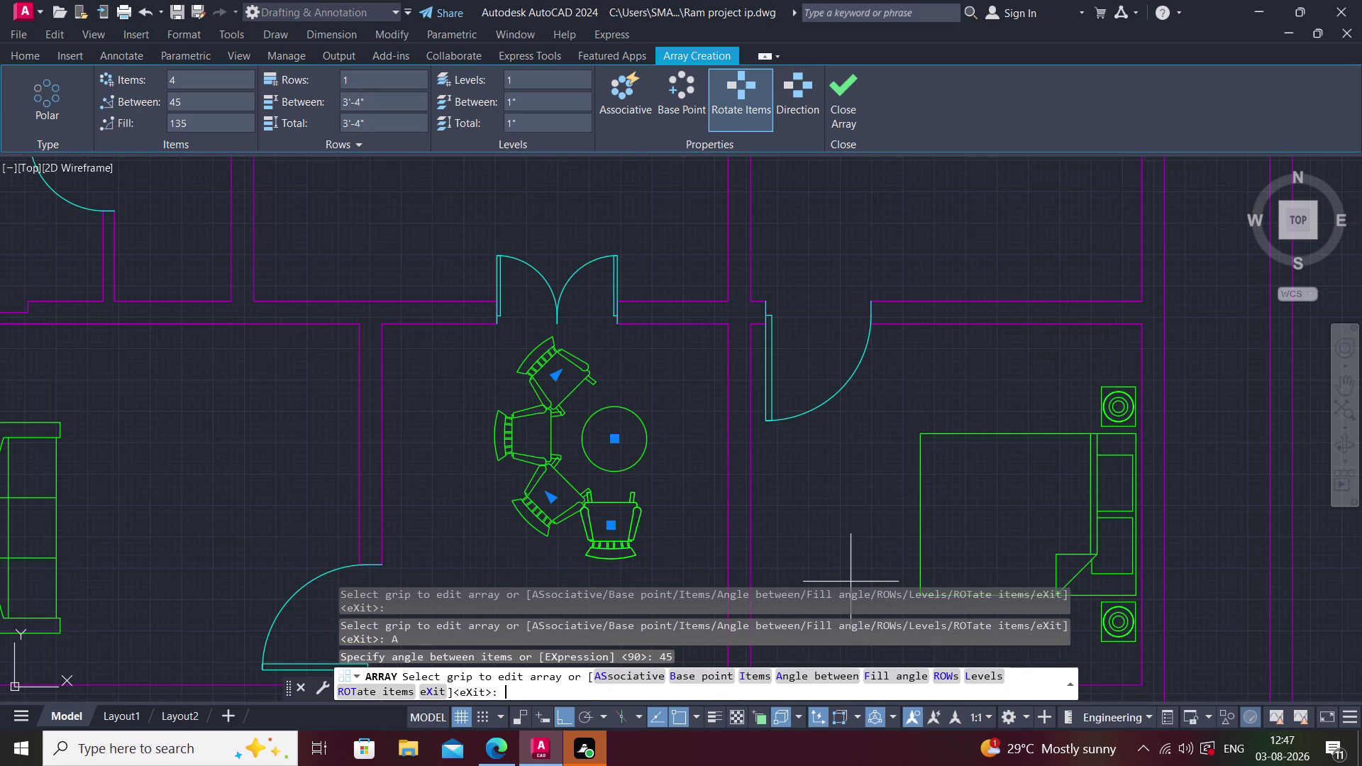
key(ctrl+z)
key(ctrl+z)
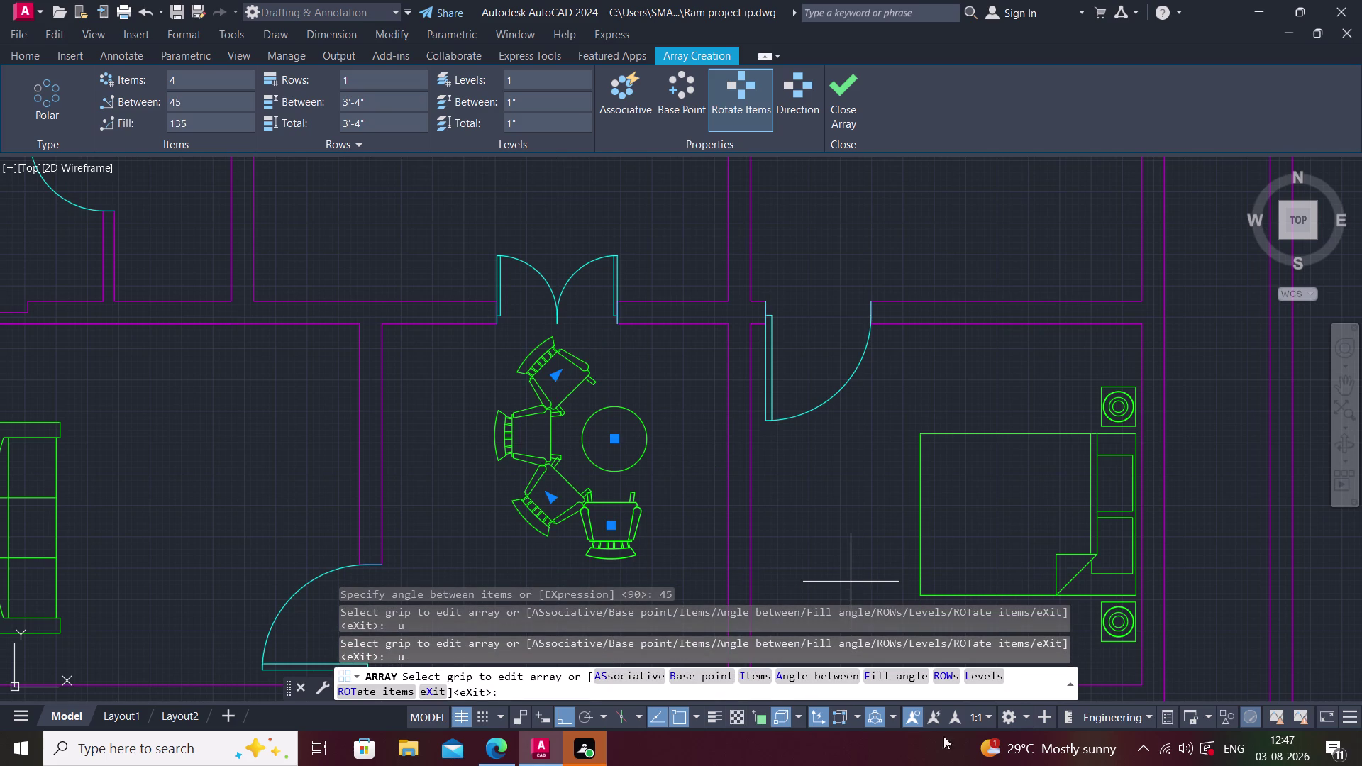
click(790, 676)
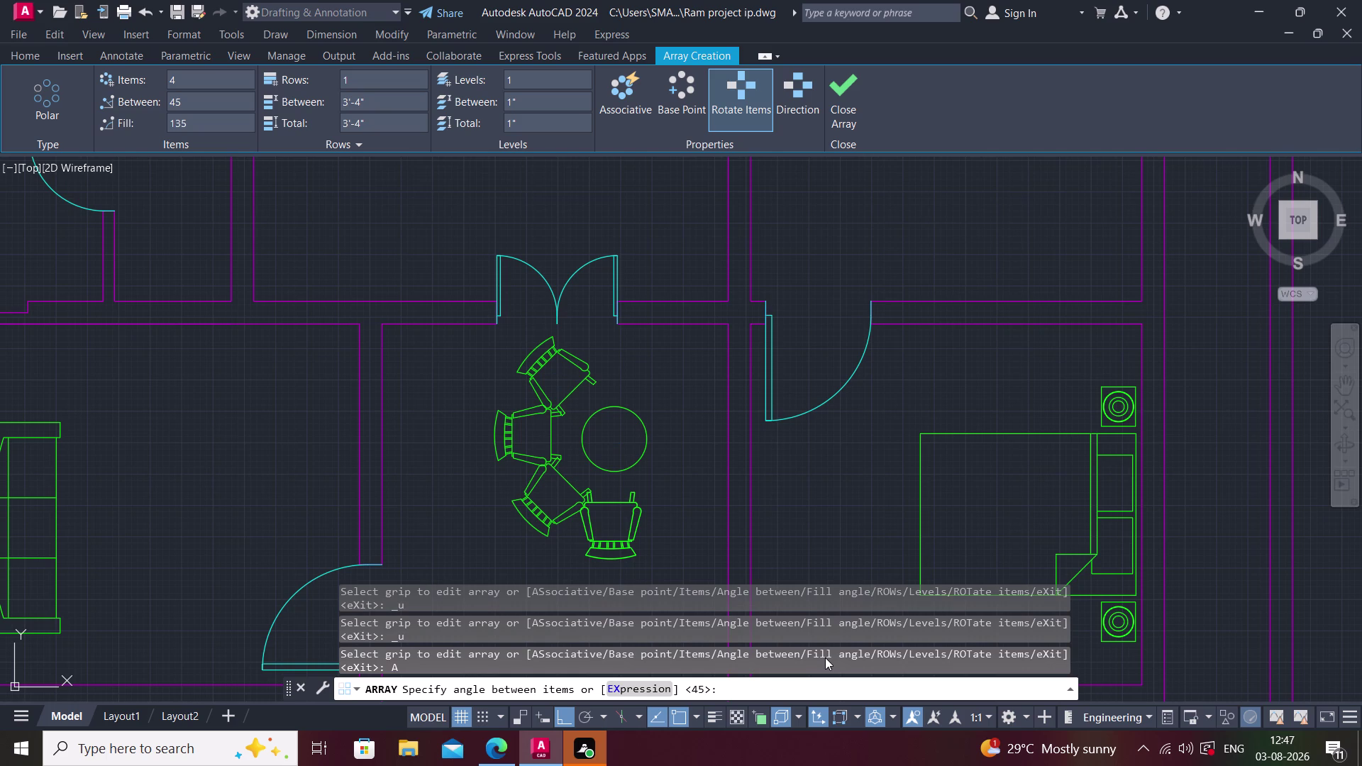
text(90)
key(Return)
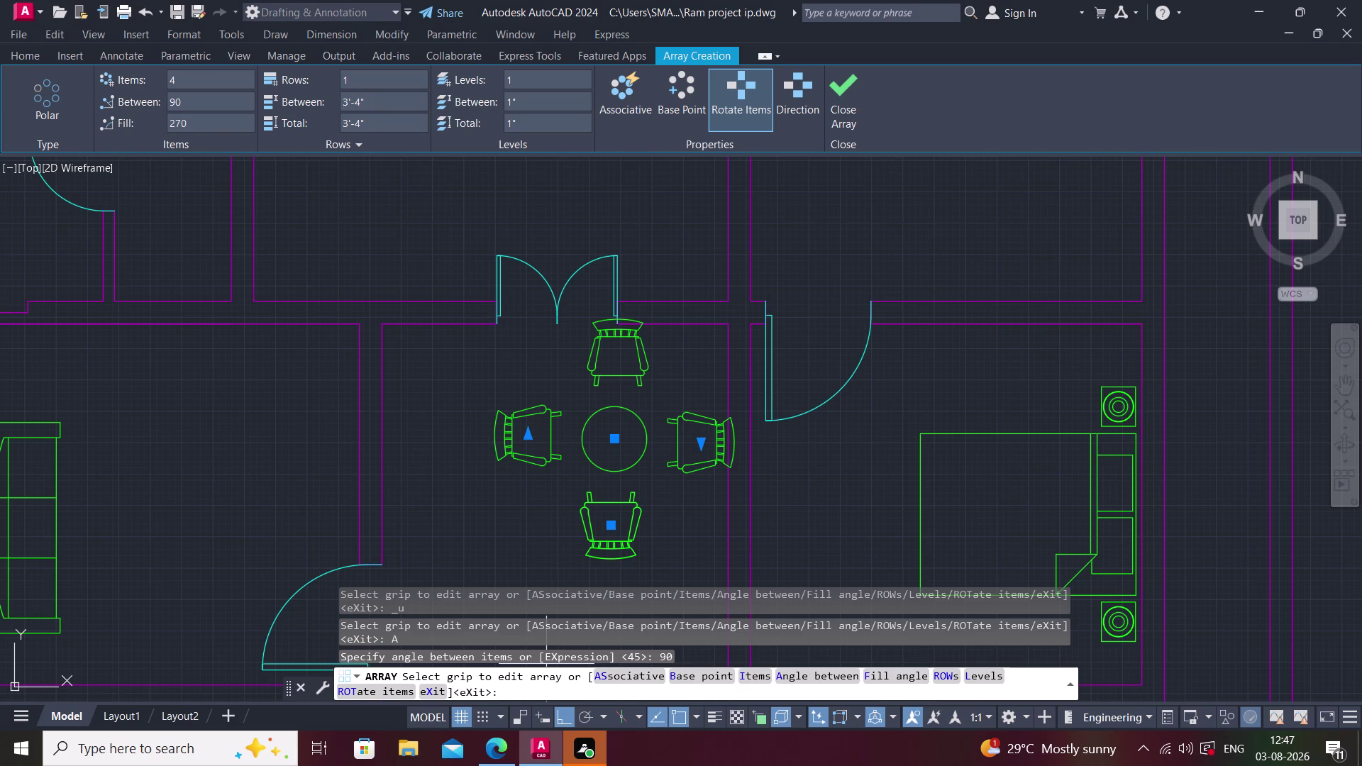
click(852, 90)
middle_drag(667, 425, 669, 437)
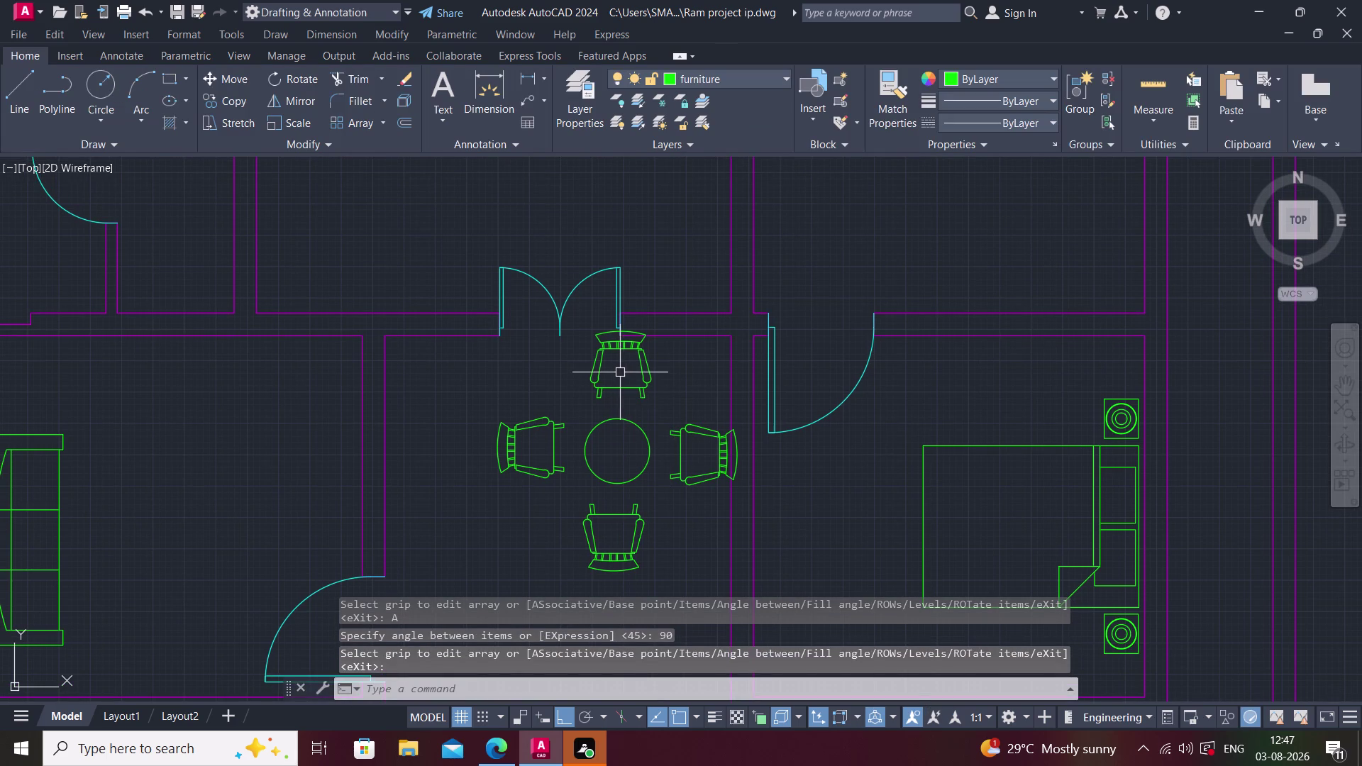
Delete the chair above the table, then undo back past the array.
click(600, 364)
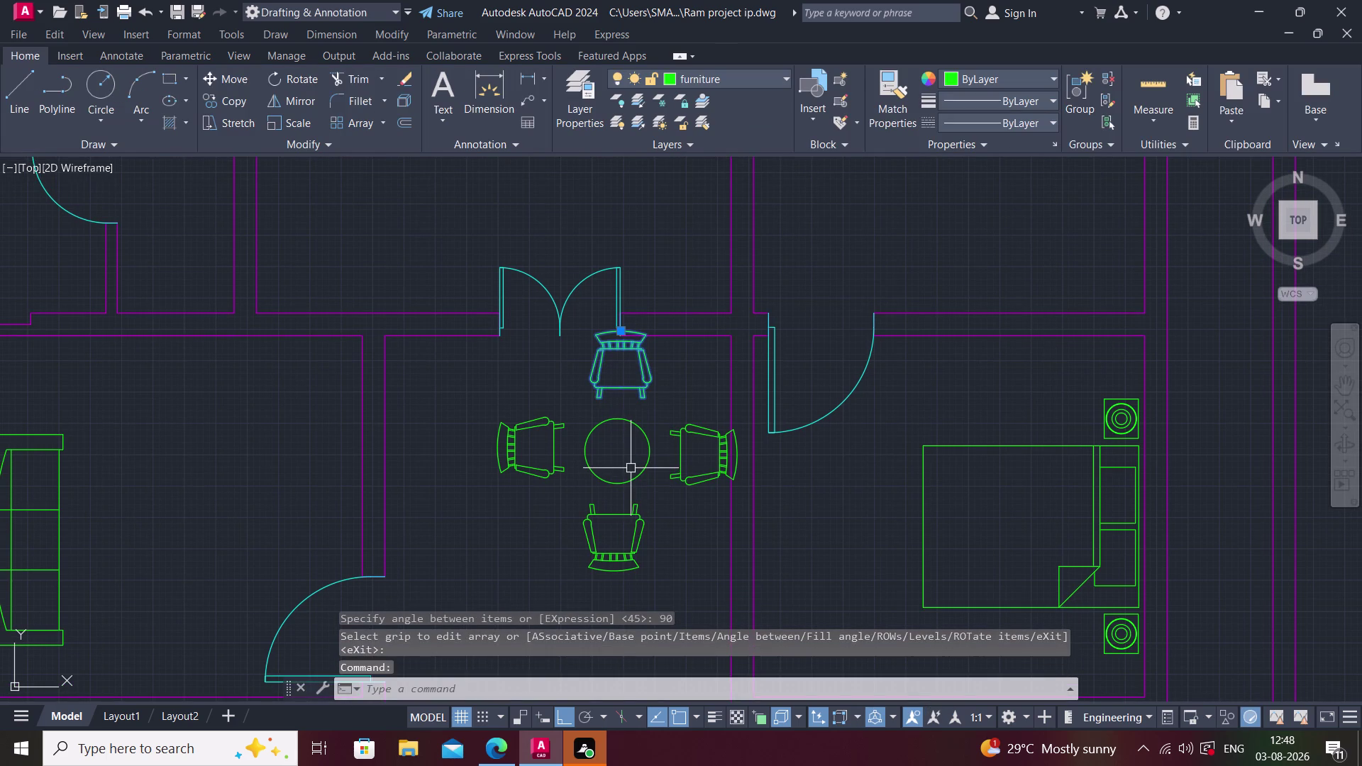
key(Delete)
click(608, 522)
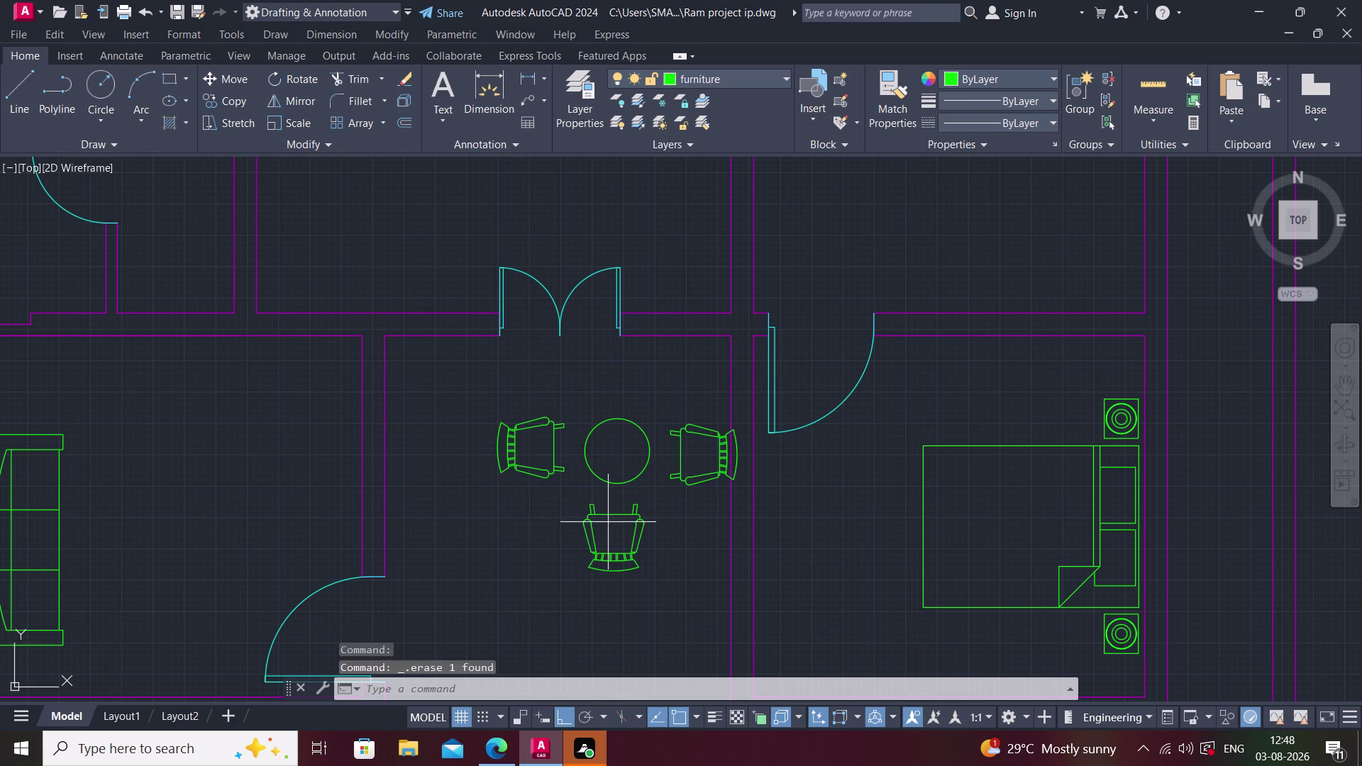
key(Escape)
key(ctrl+z)
key(ctrl+z)
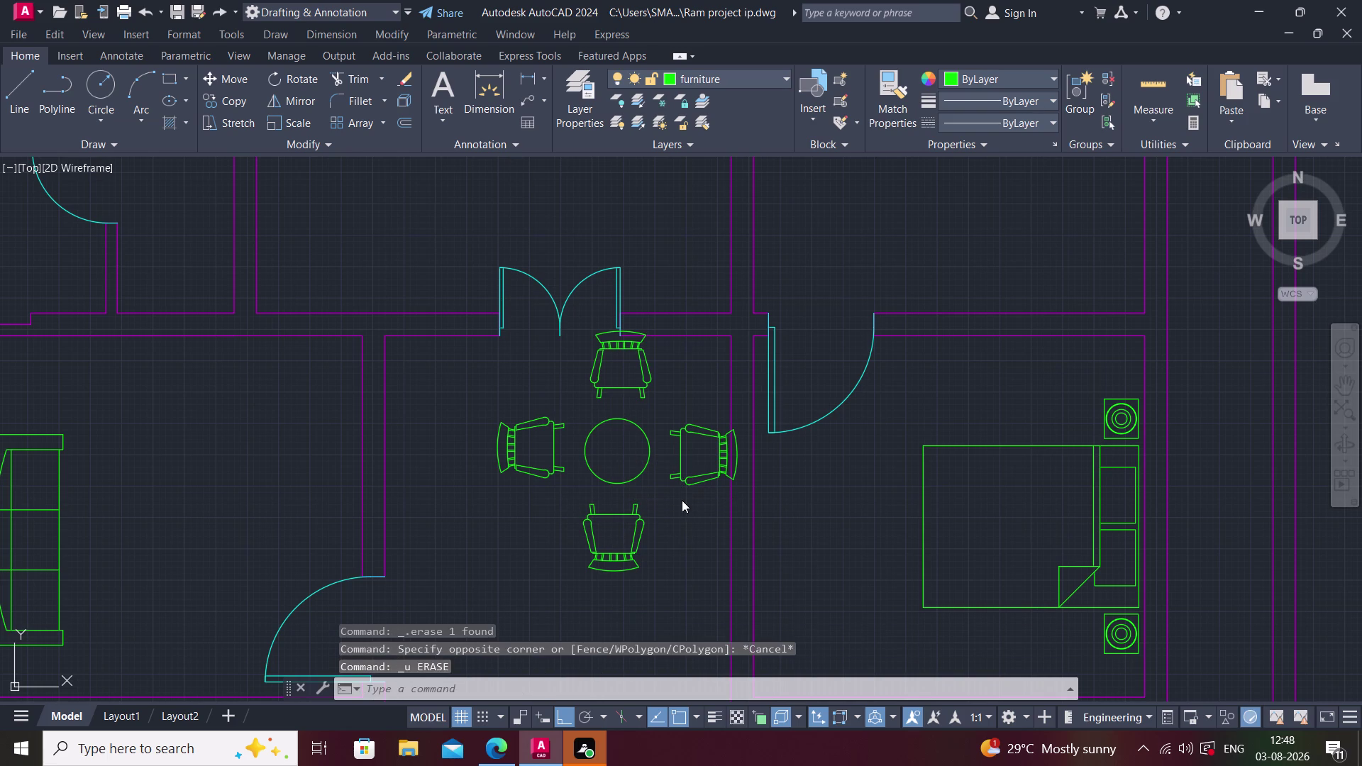
key(ctrl+z)
Select the remaining armchair and start ARRAY.
click(590, 505)
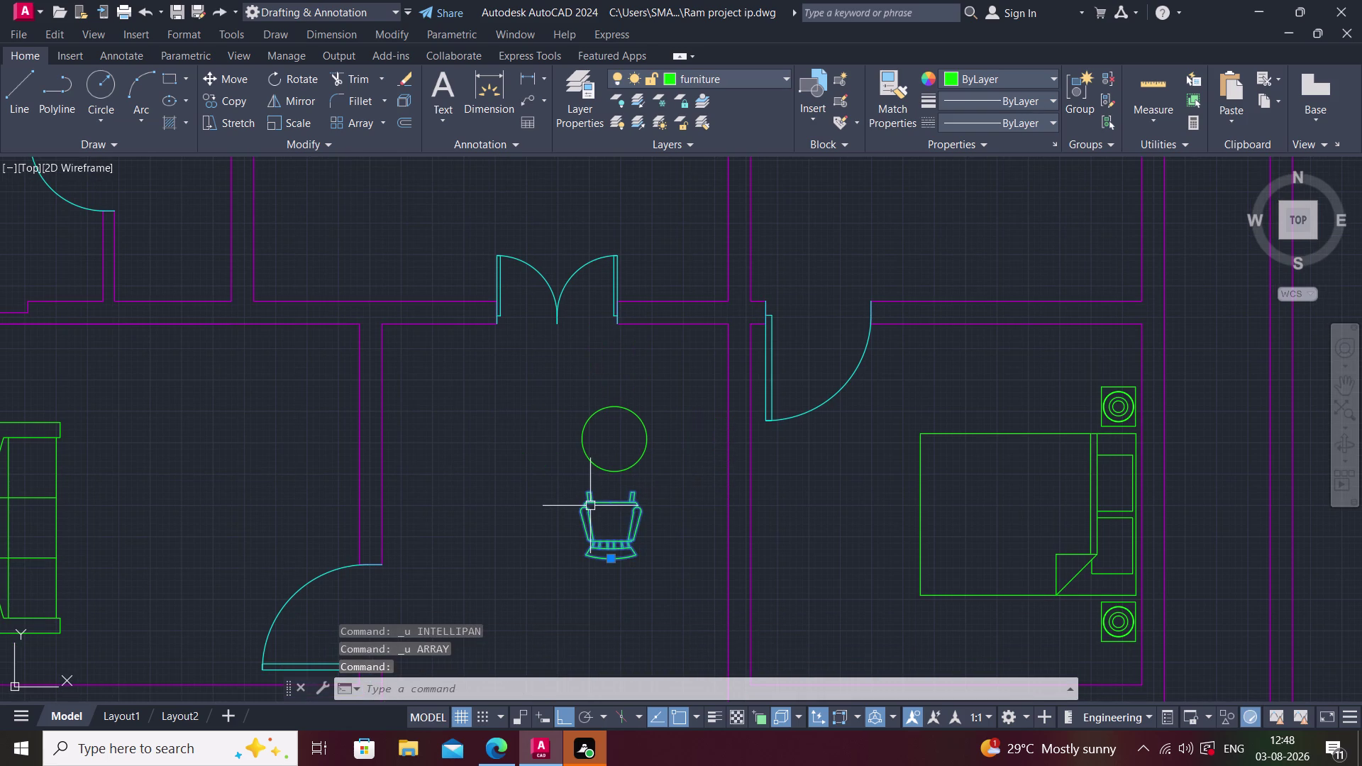
key(a)
key(r)
key(space)
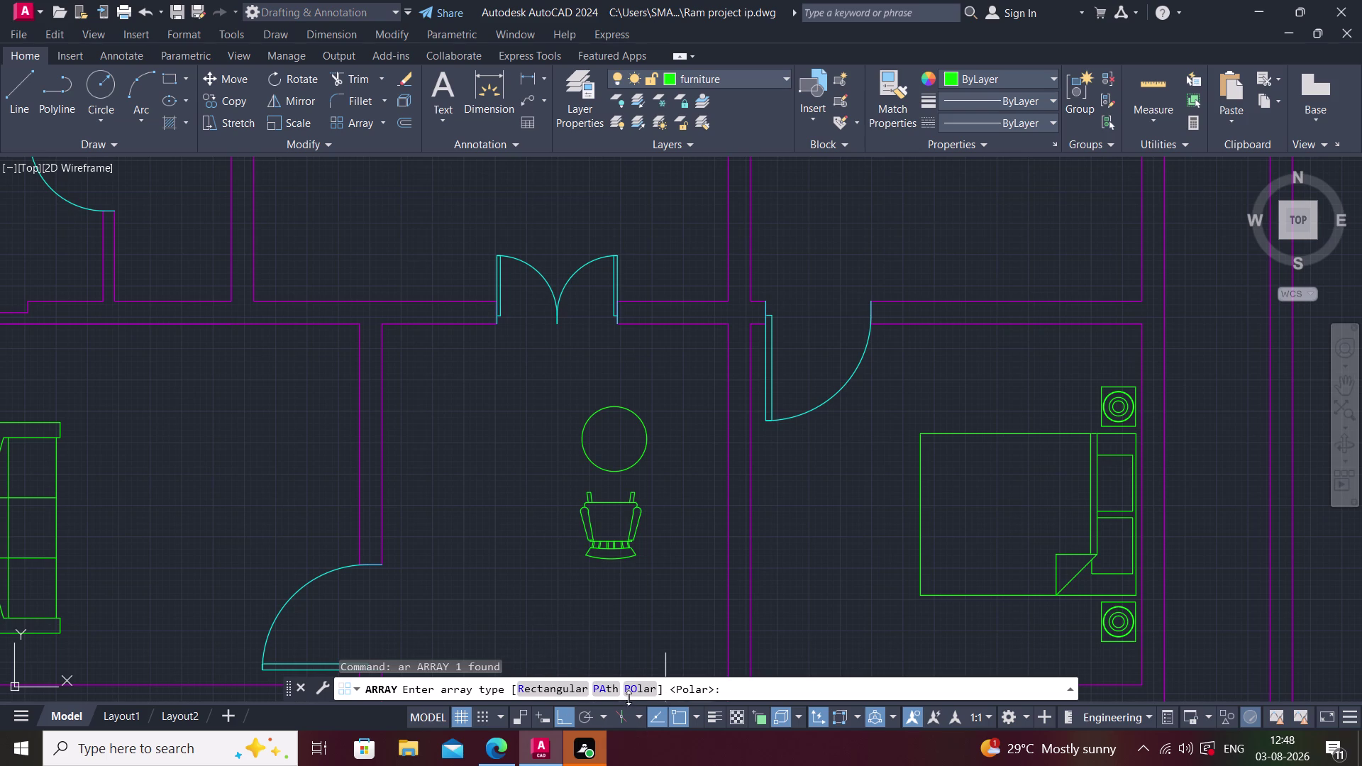
click(645, 686)
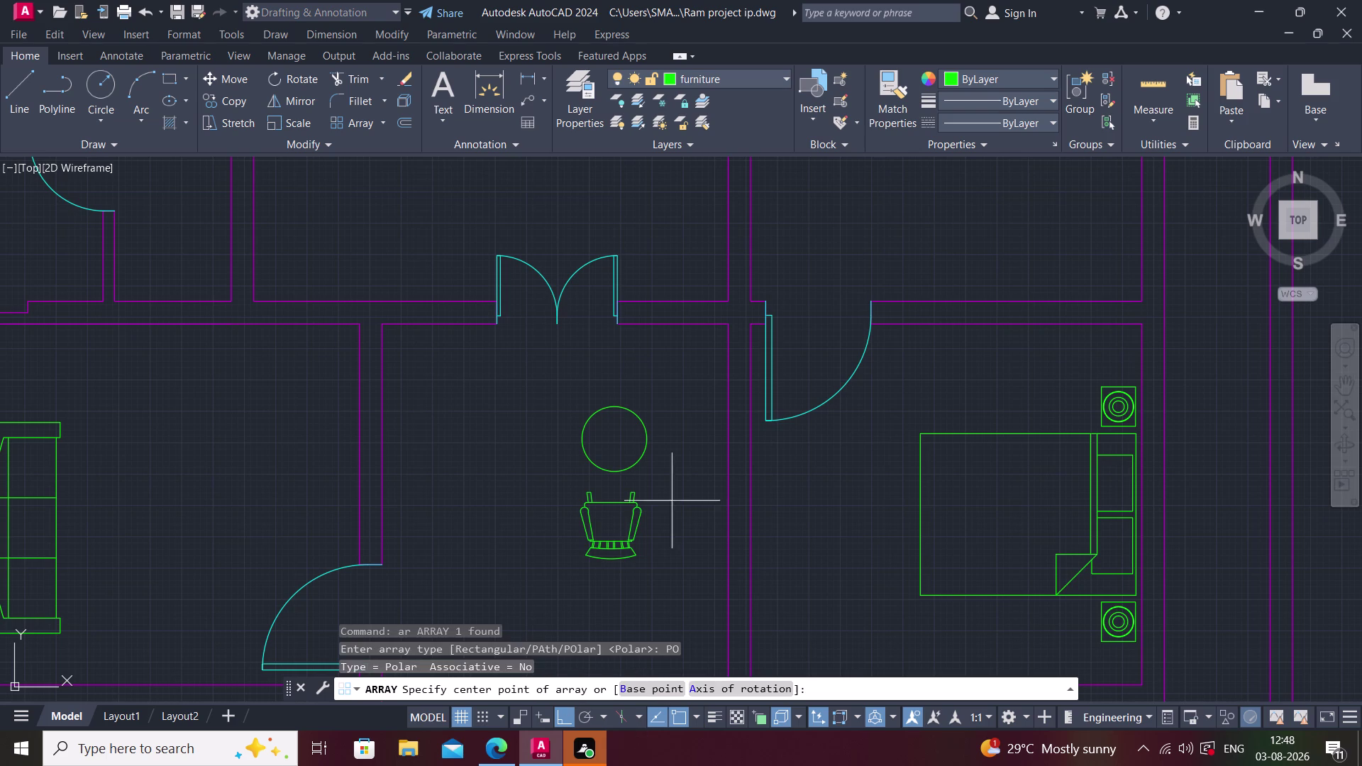
click(615, 439)
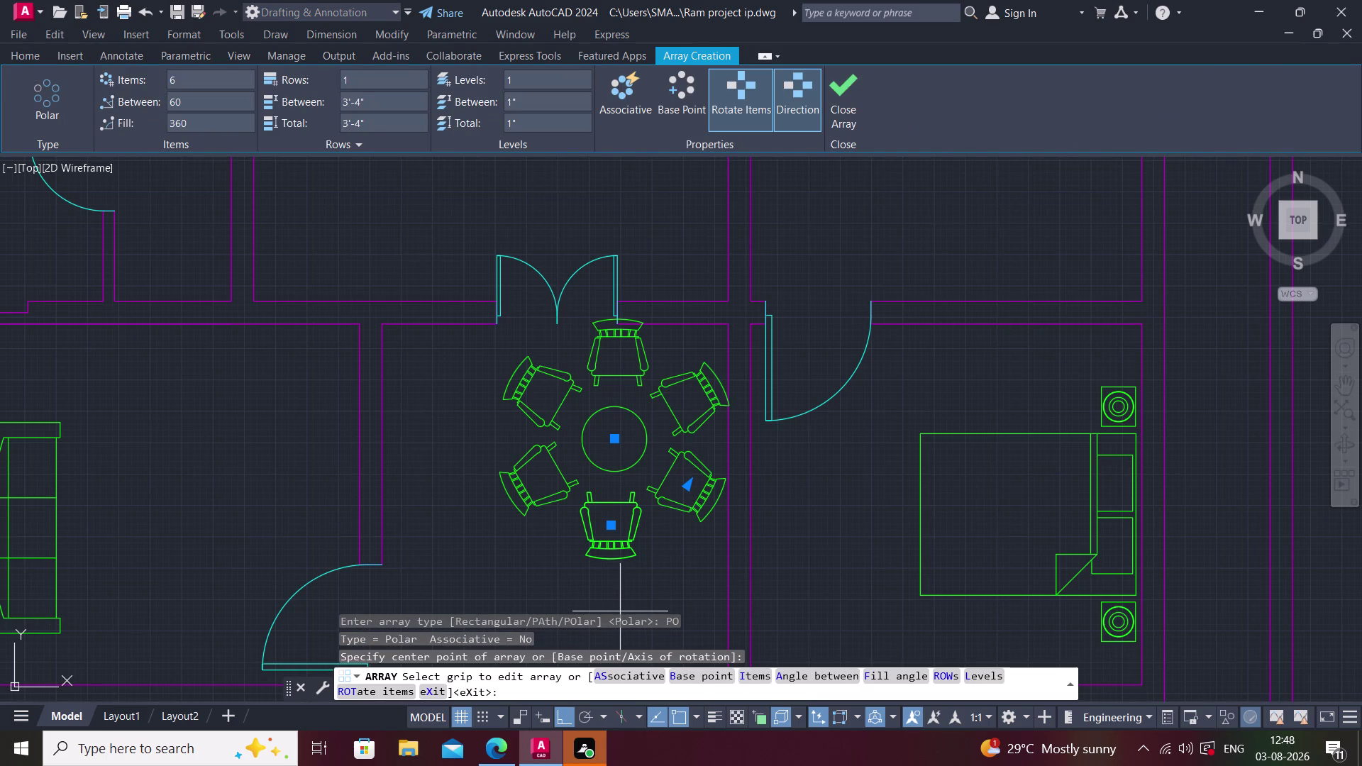
click(206, 83)
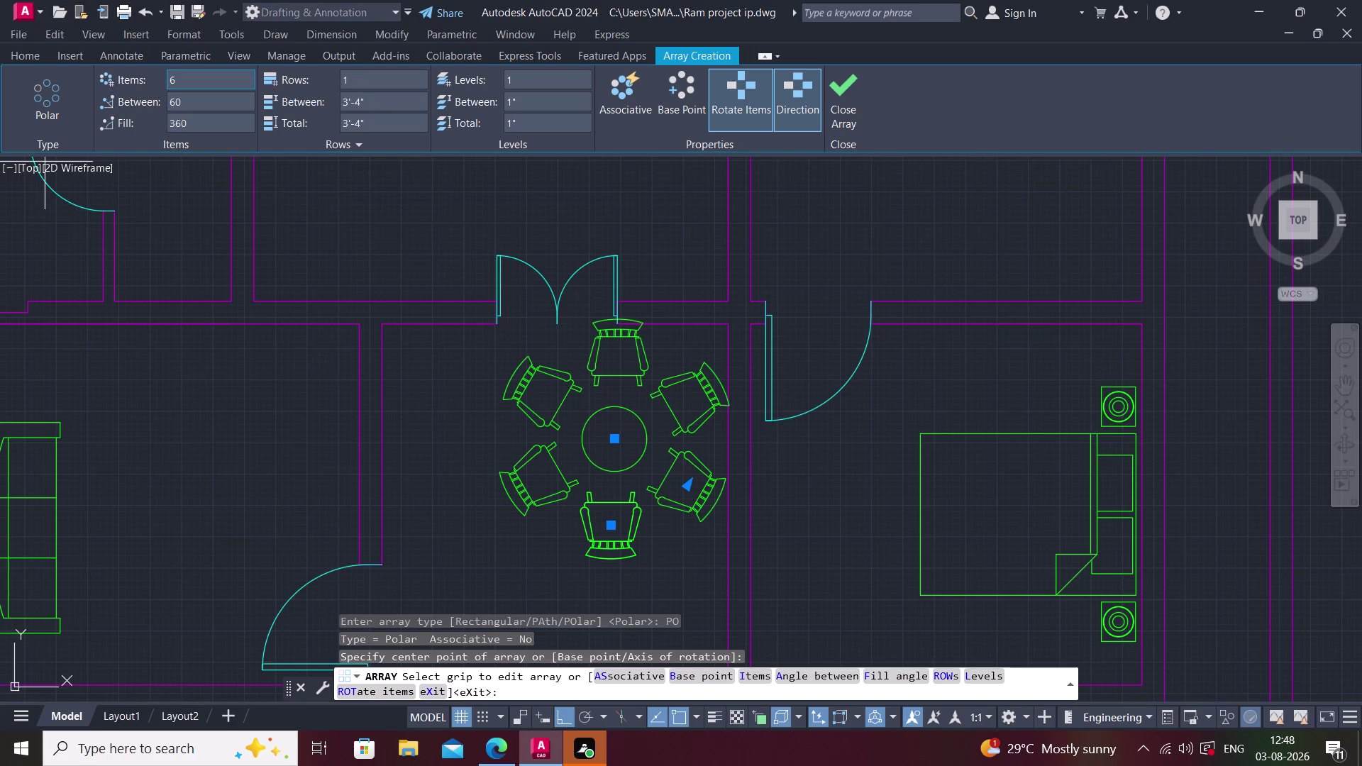
key(4)
key(Return)
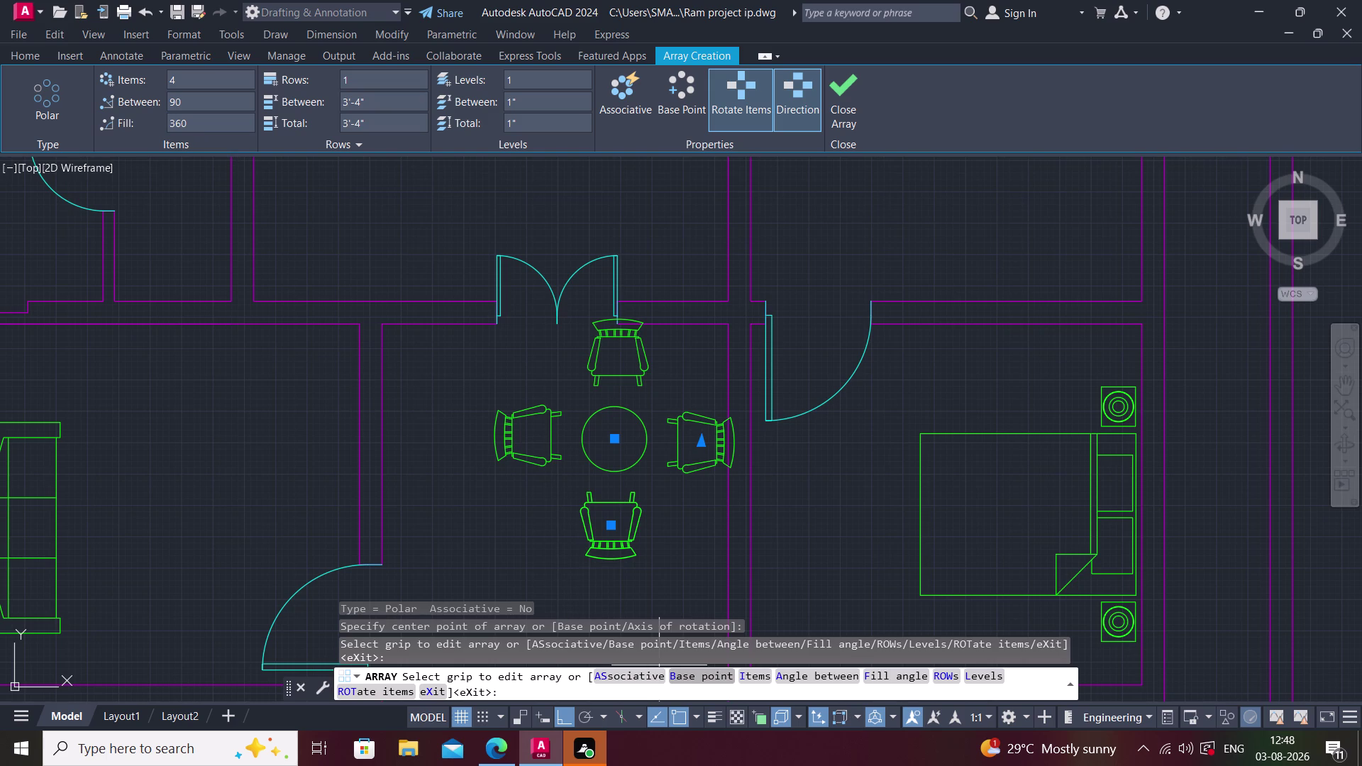
click(362, 688)
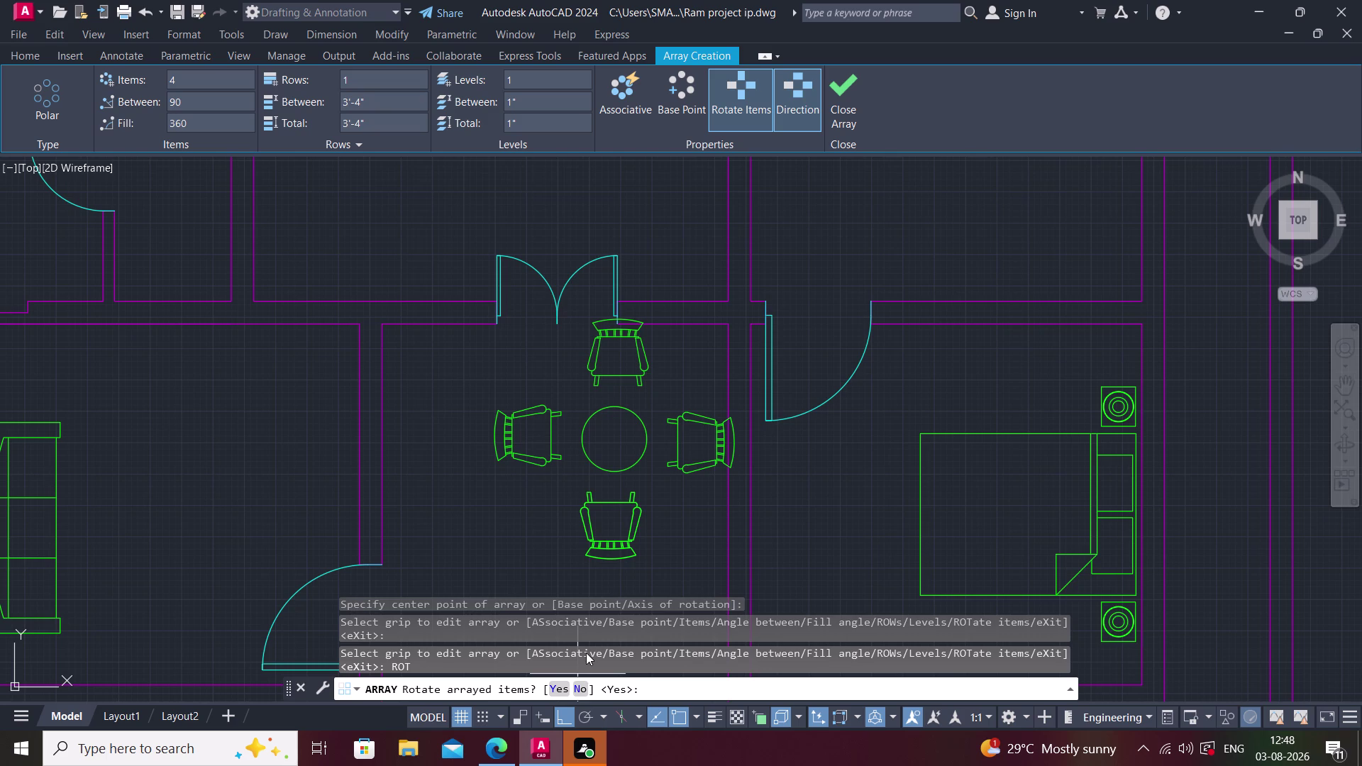
click(551, 694)
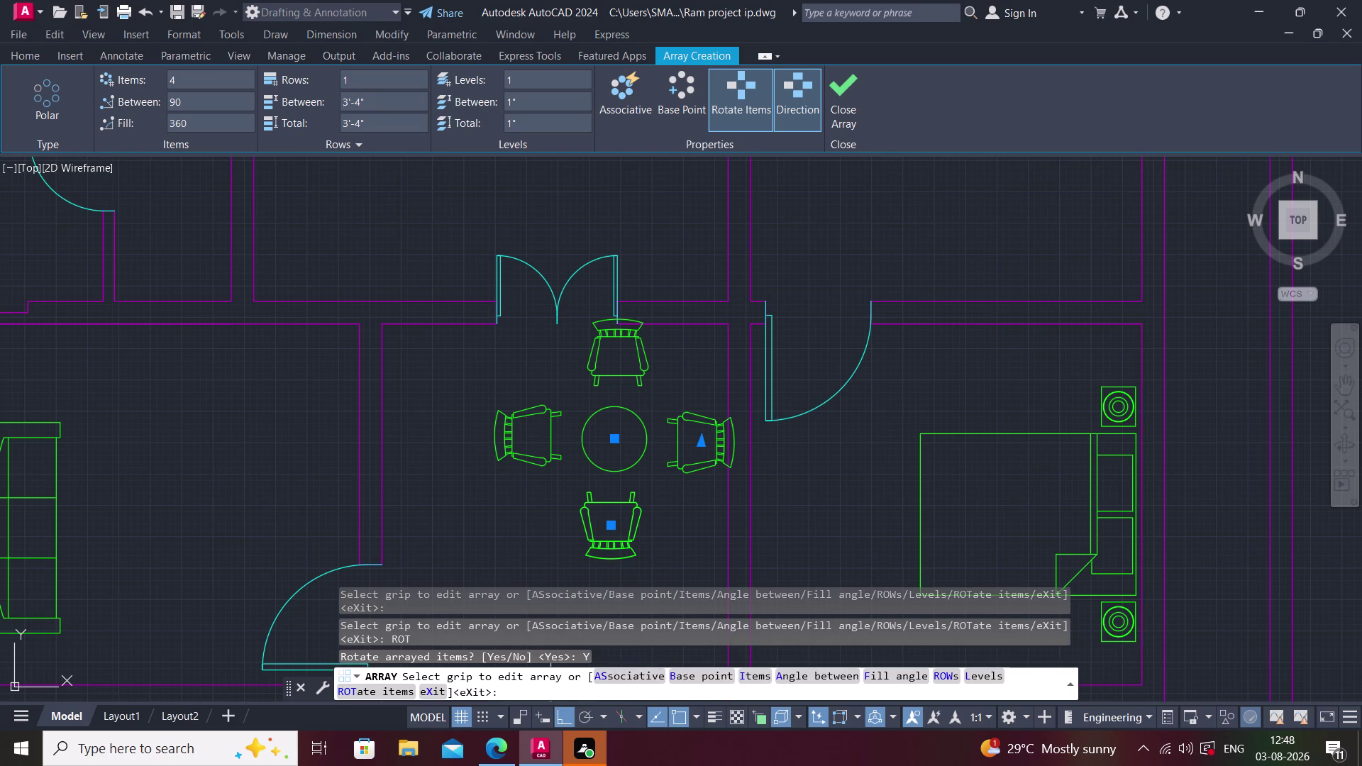
key(Escape)
key(ctrl+z)
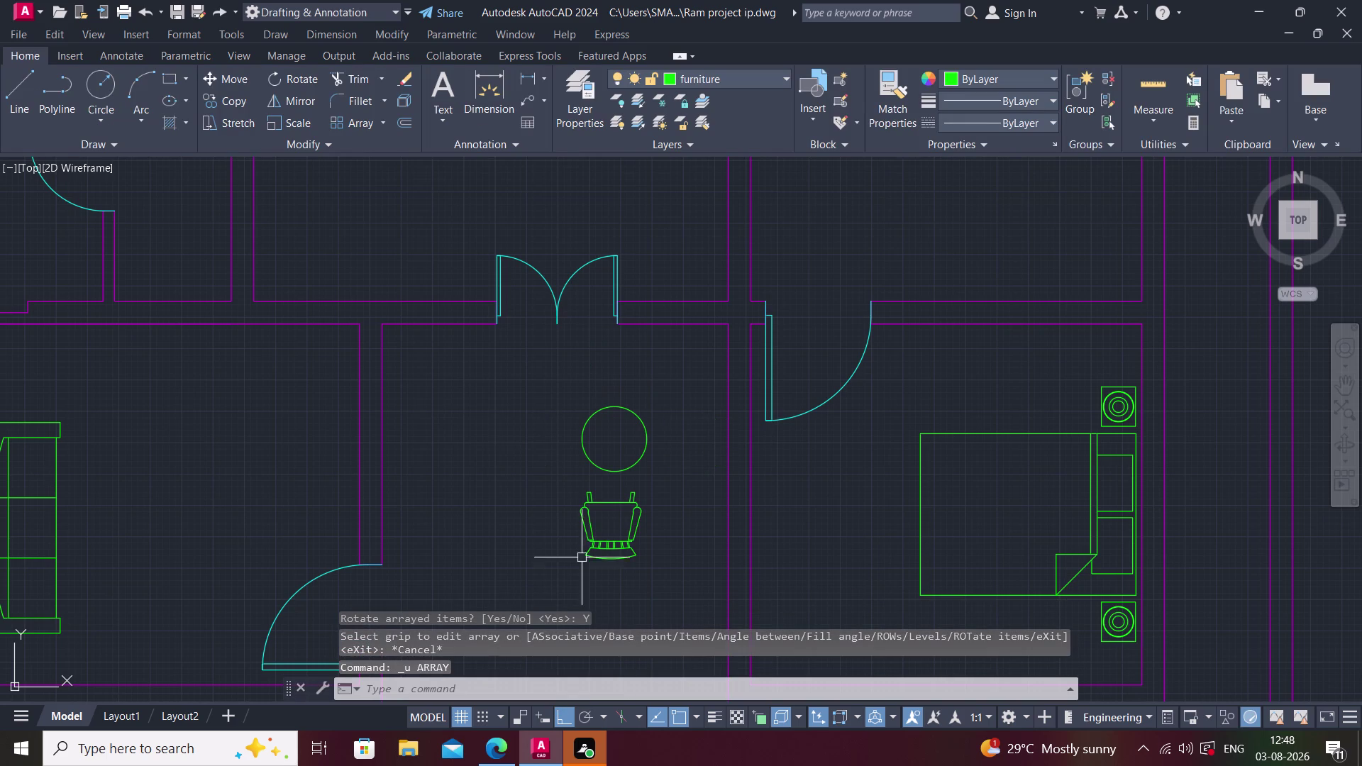
click(589, 528)
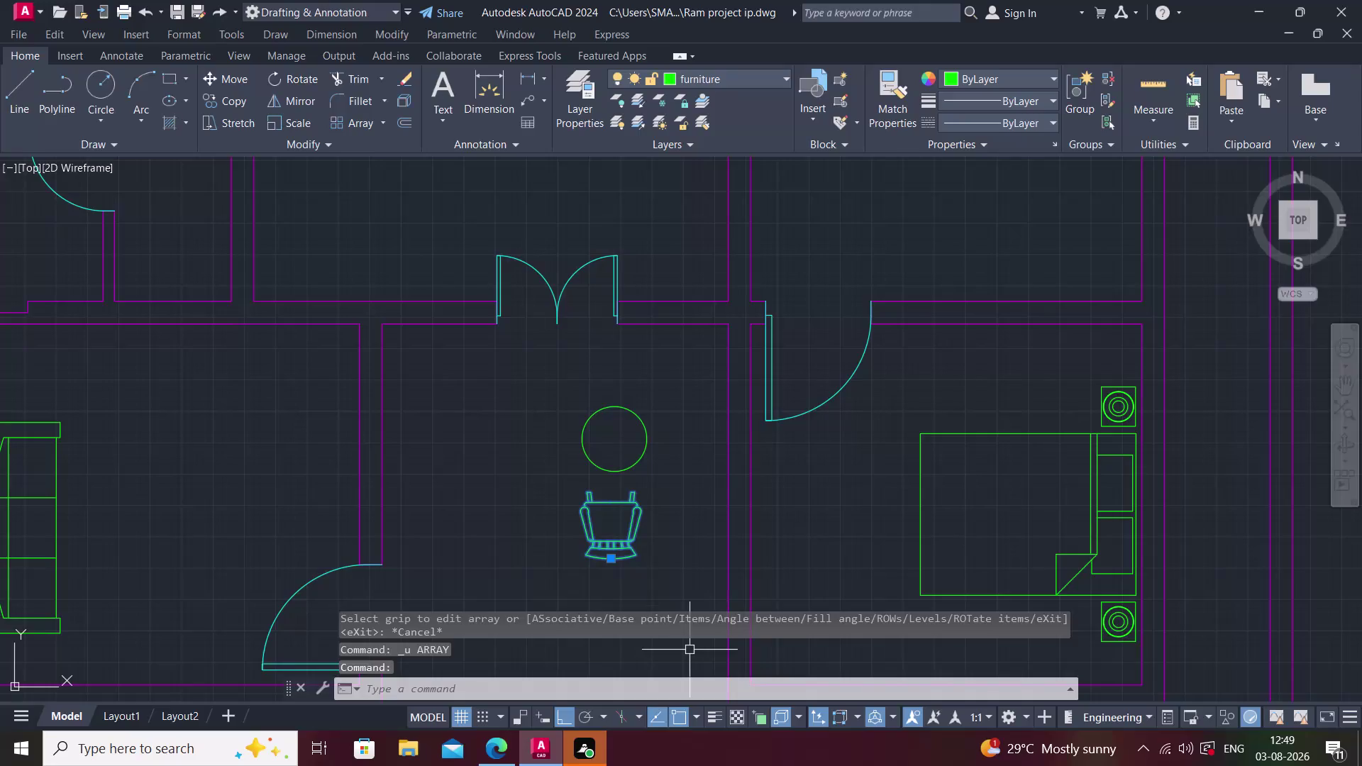
Start rotating the chair, cancel it, and turn off Ortho.
text(r)
text(o)
key(space)
click(608, 507)
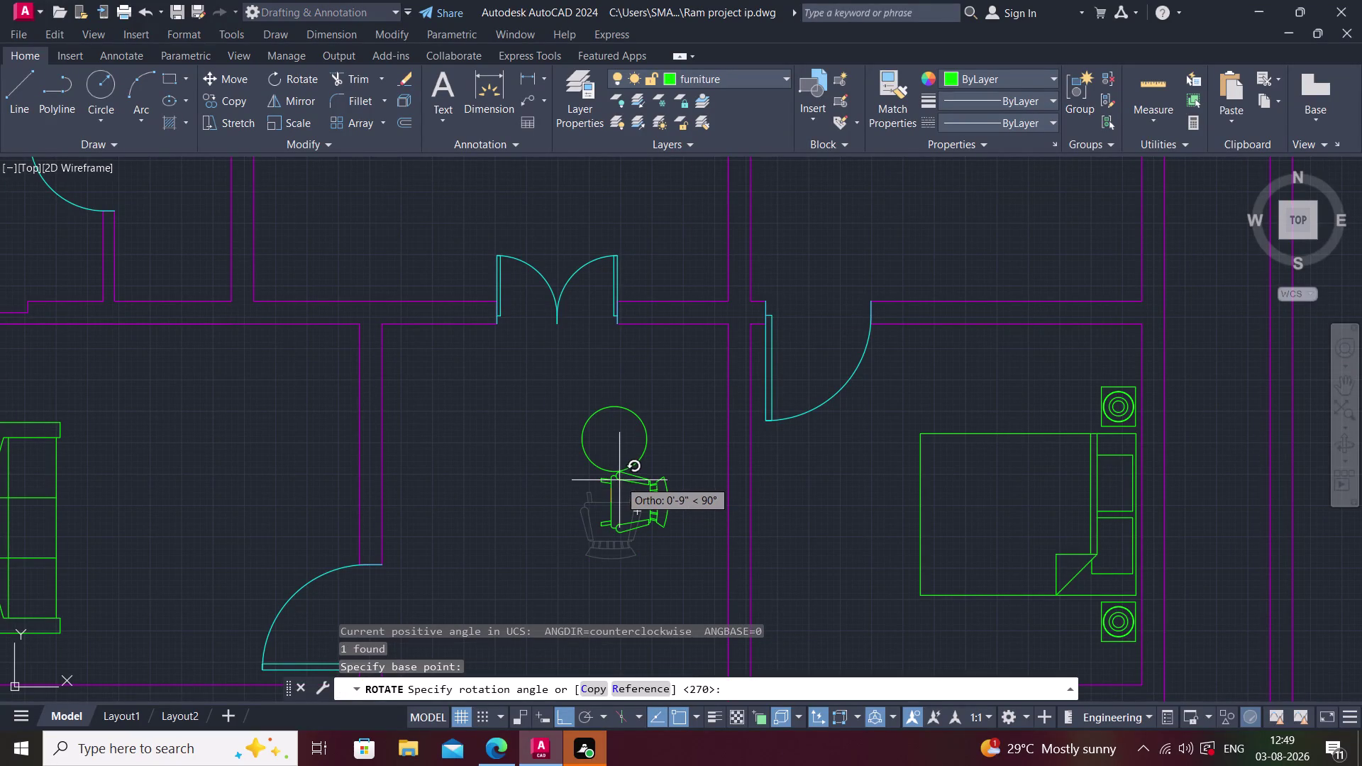
key(Escape)
key(F8)
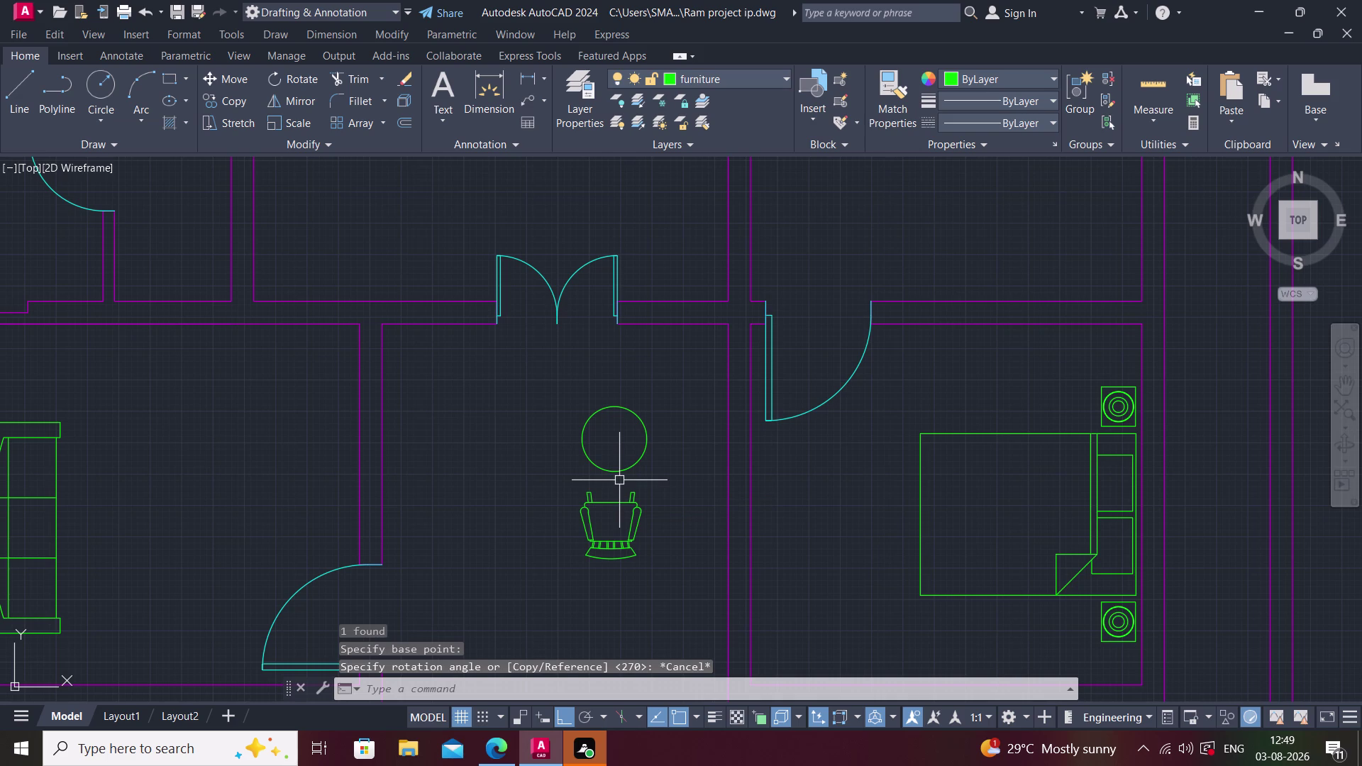
Rotate the armchair about the table centre to a diagonal upper-right position.
key(r)
key(o)
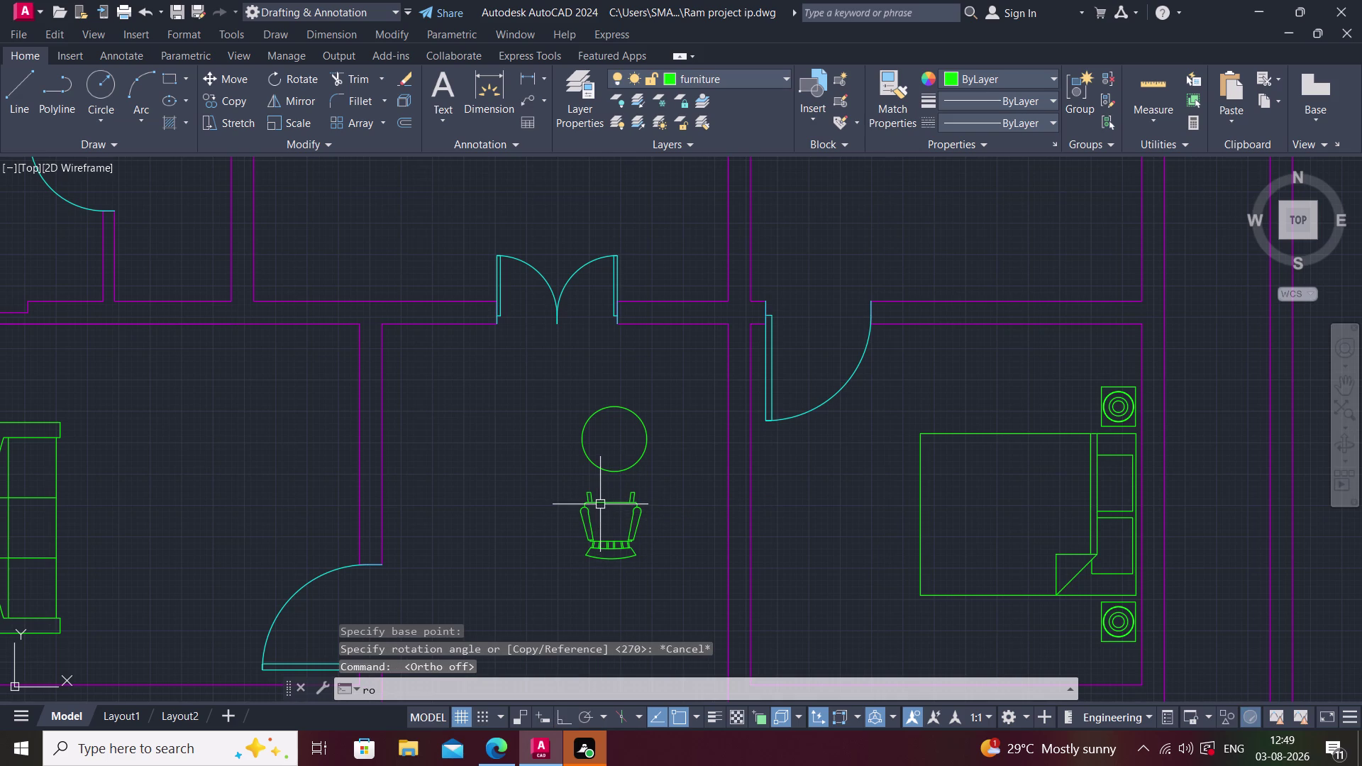
key(Return)
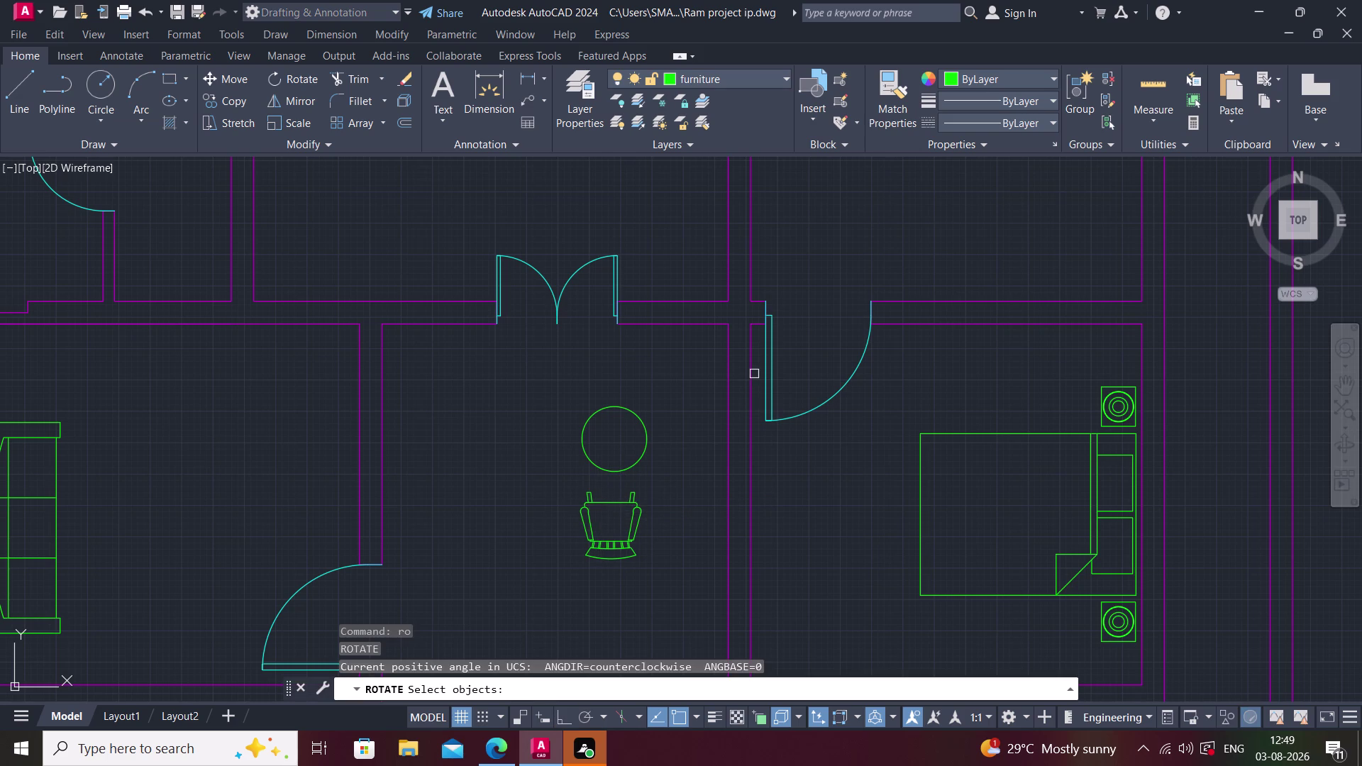
click(616, 502)
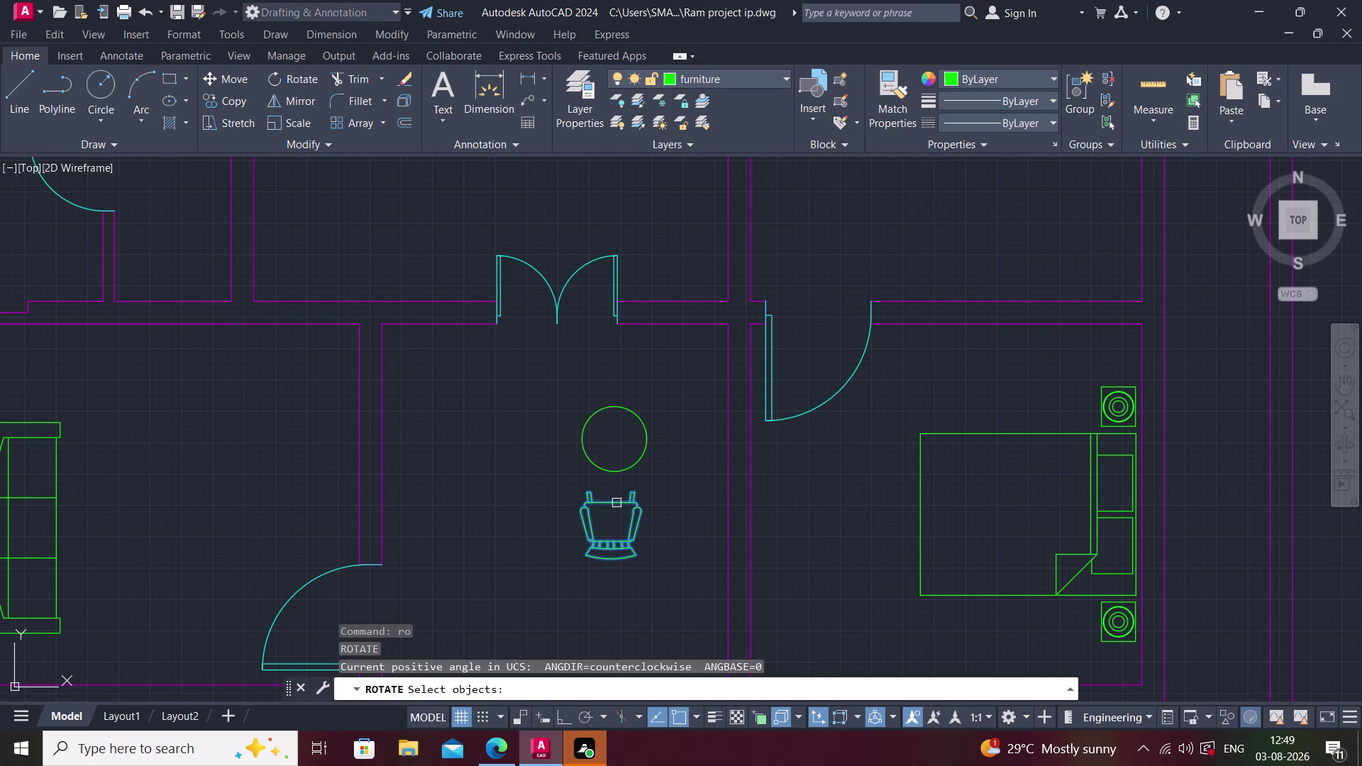
key(Return)
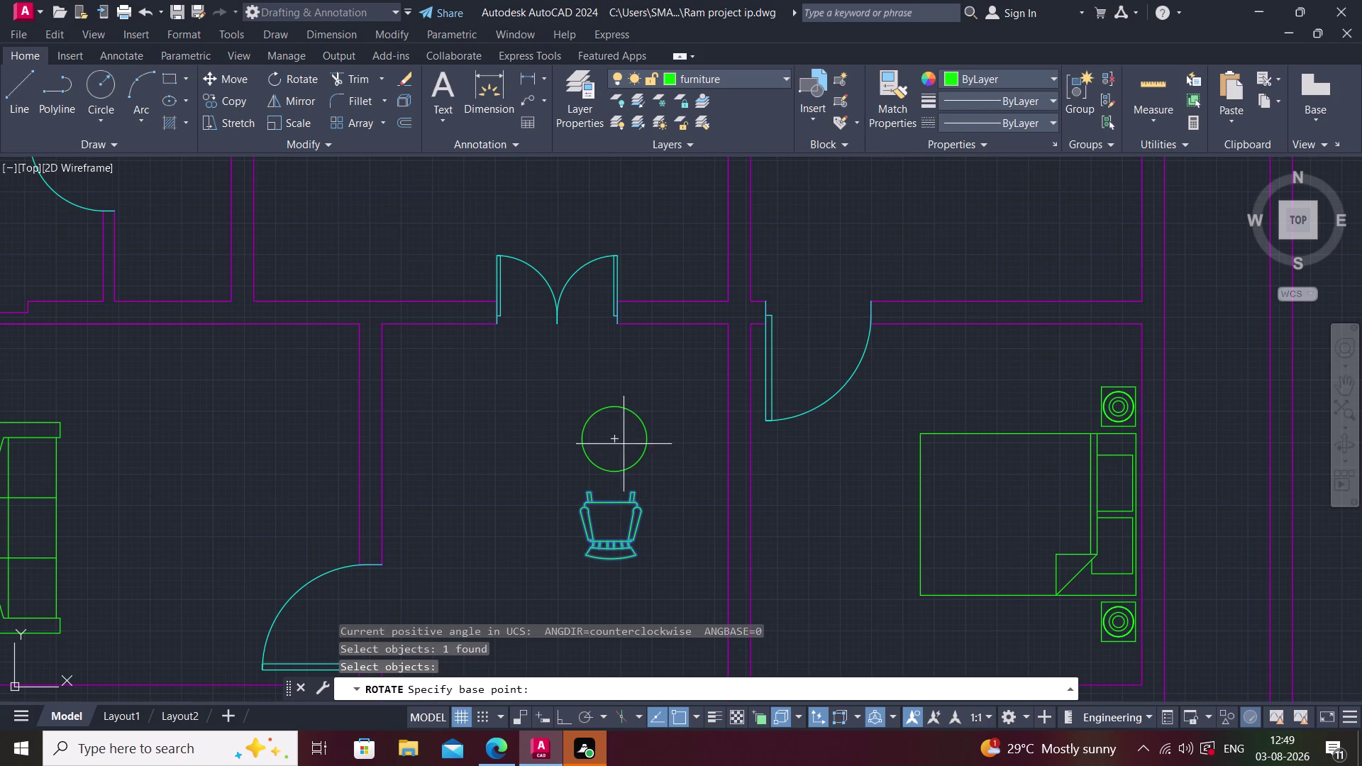
click(610, 443)
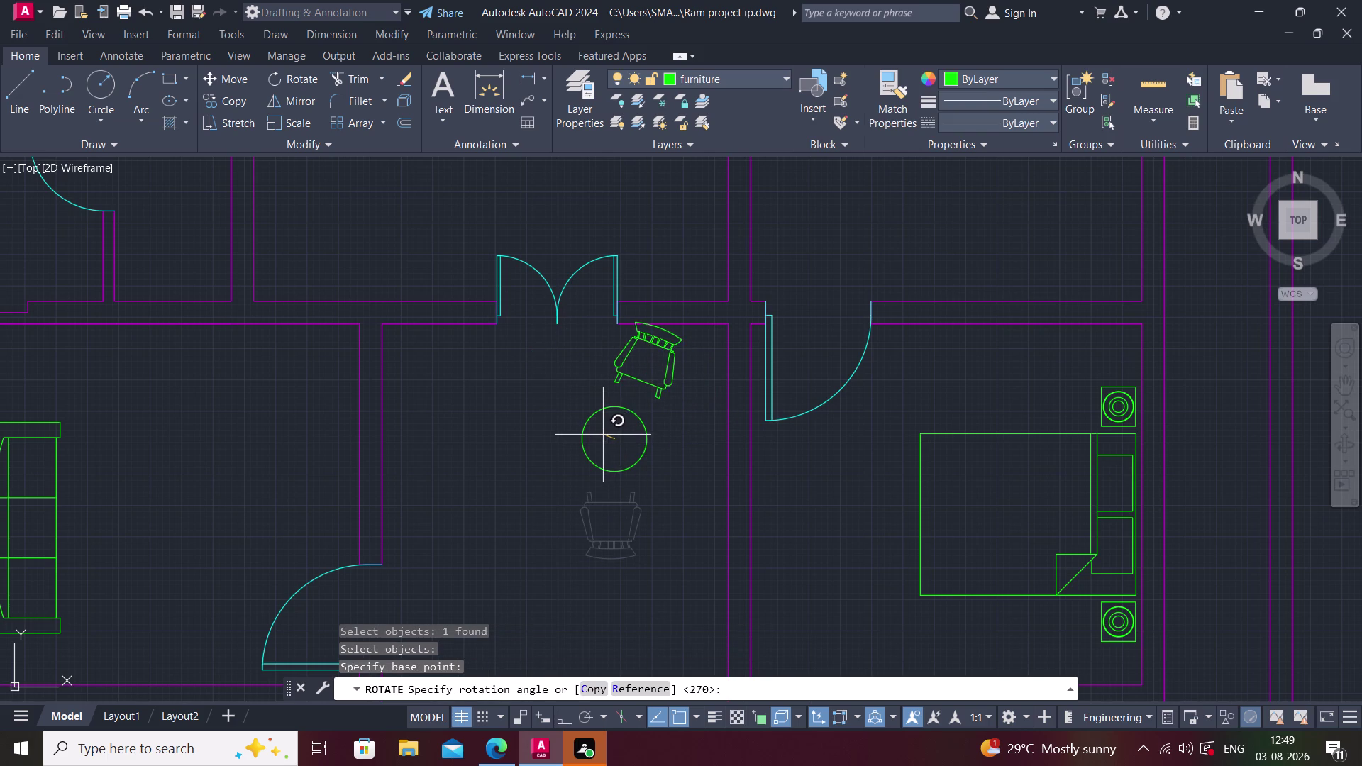
click(589, 419)
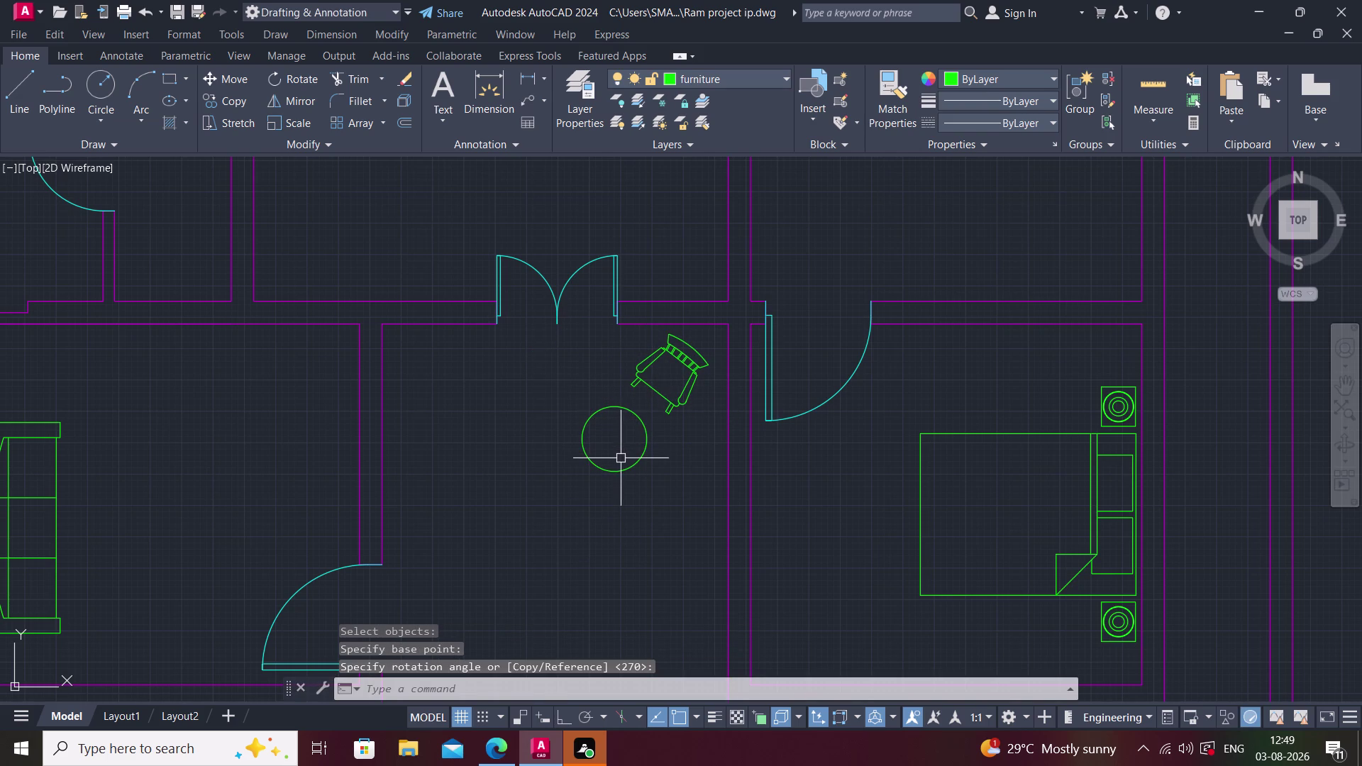
key(Escape)
text(ar)
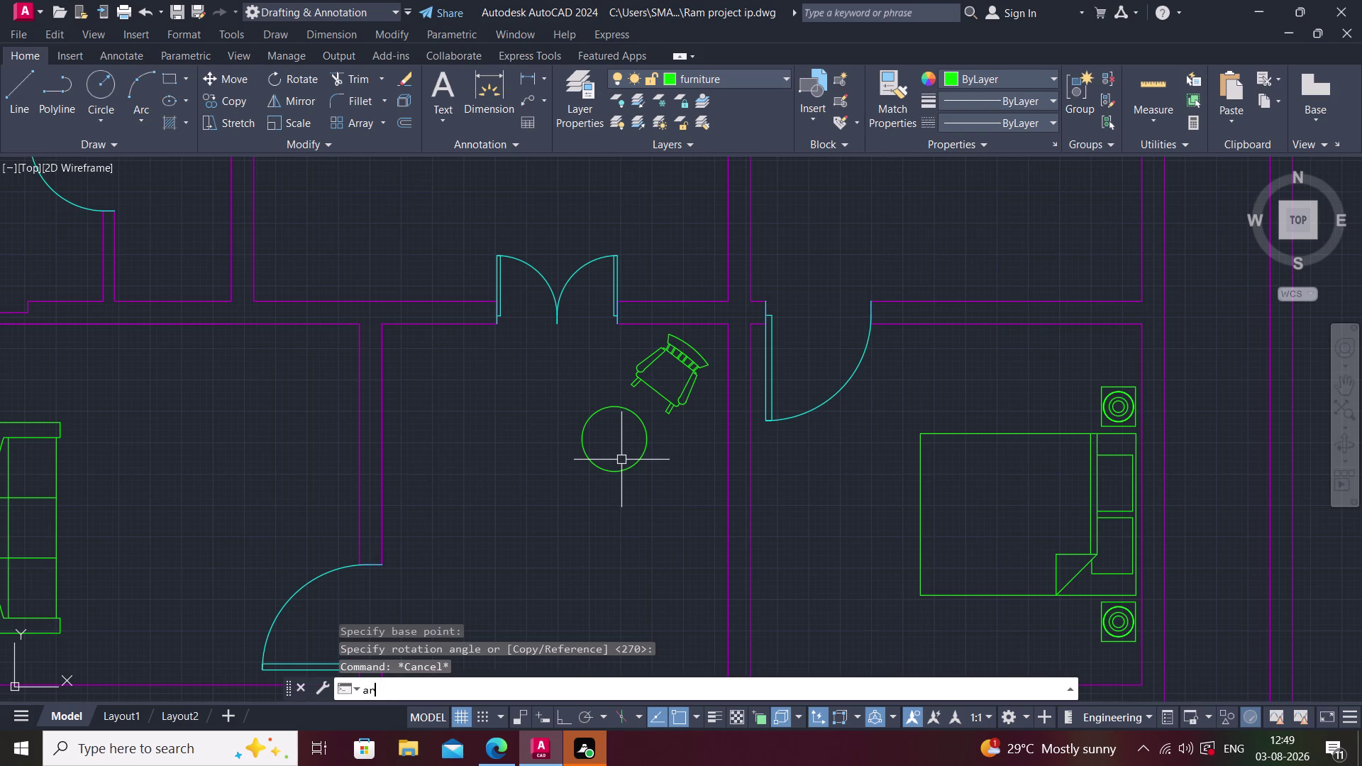
key(Return)
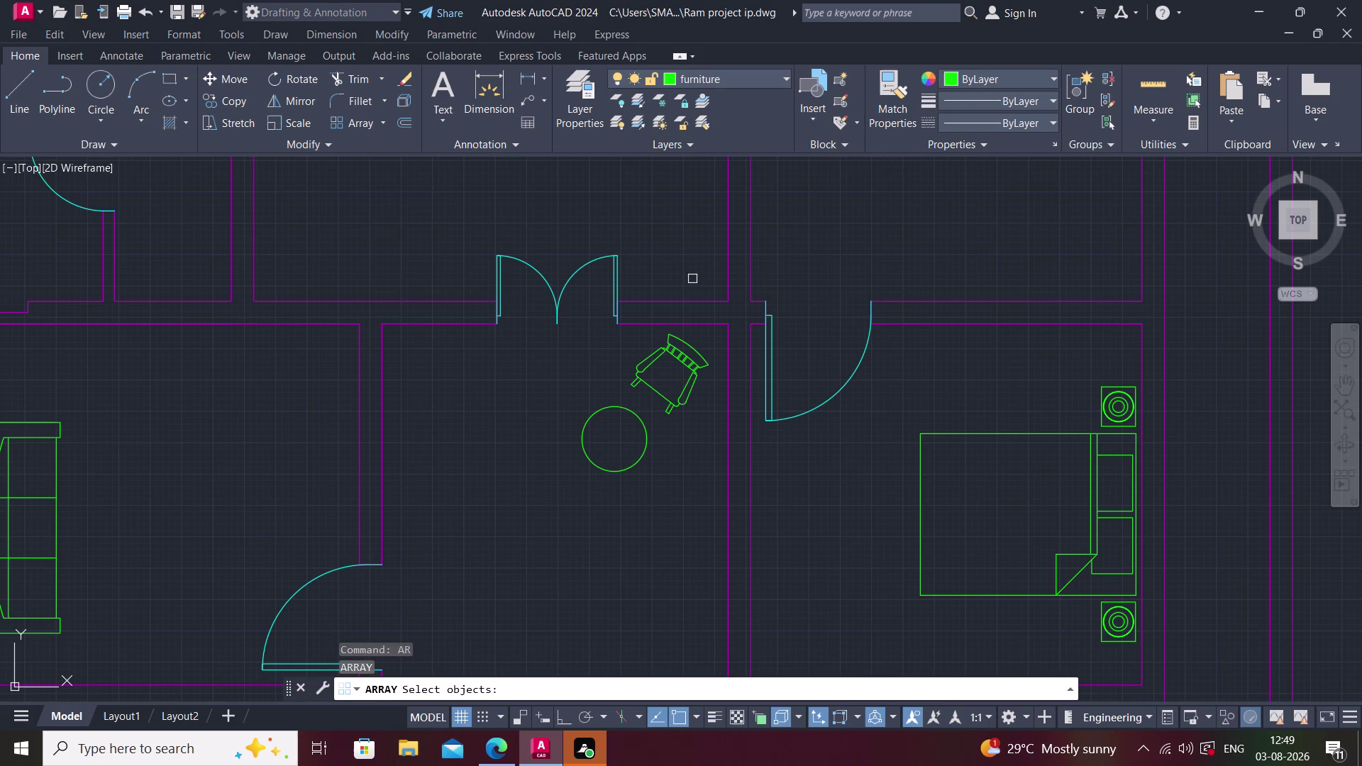
Polar-array the diagonal armchair about the table centre with 4 items and close it.
click(684, 351)
key(Return)
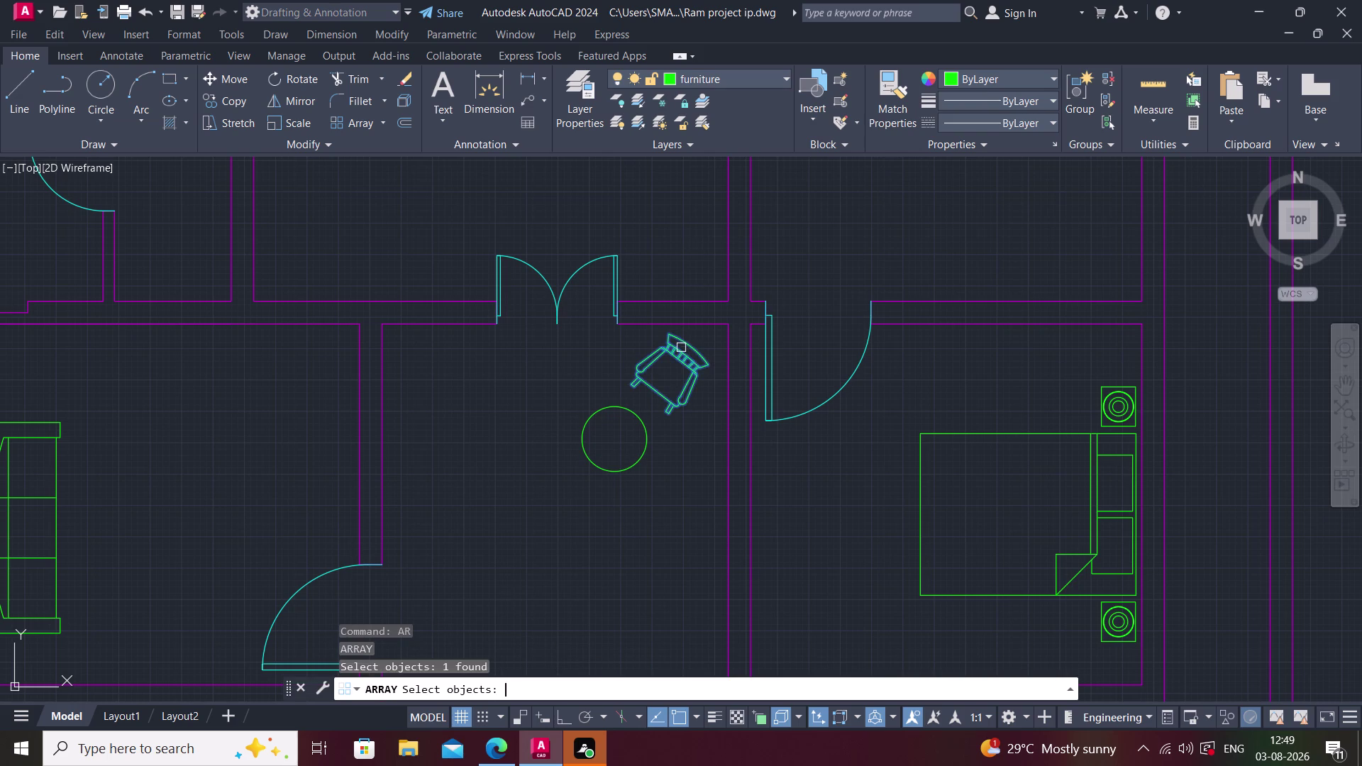
text(po)
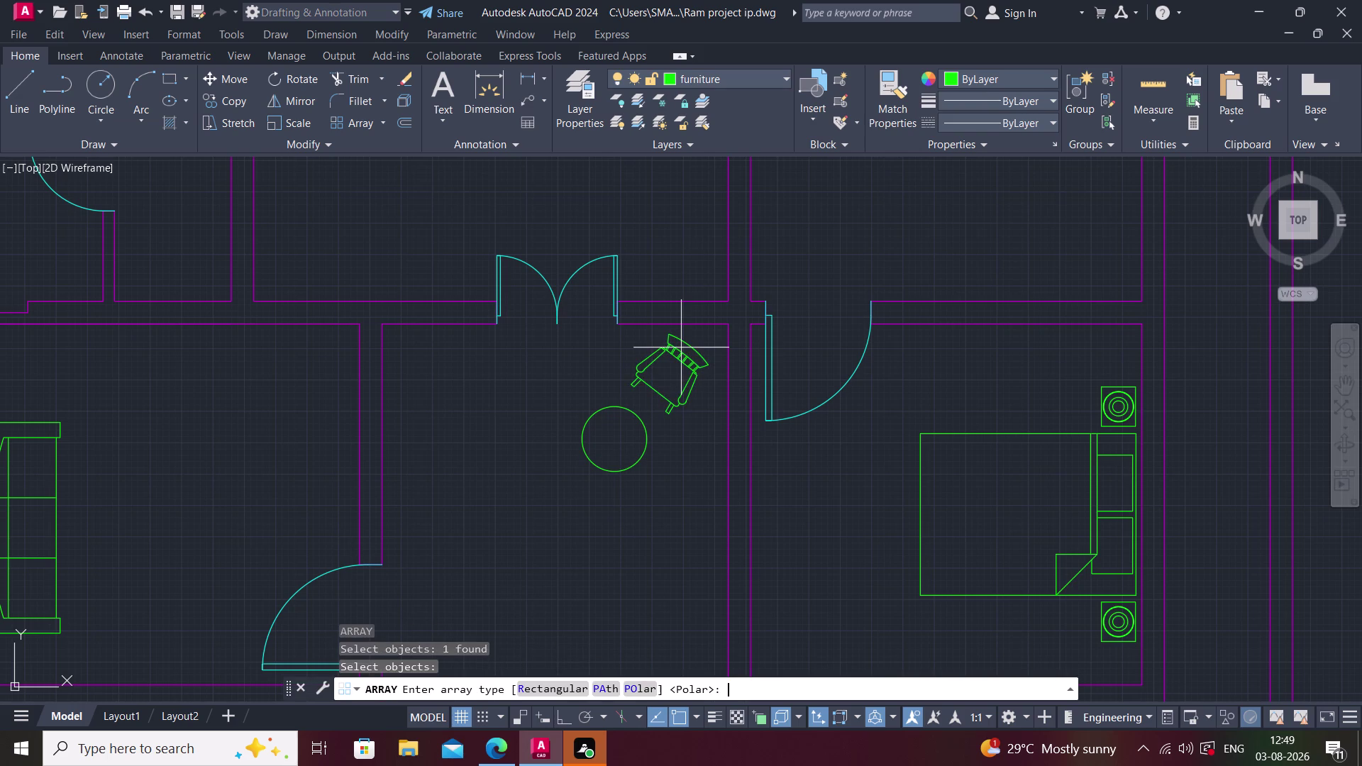
key(Return)
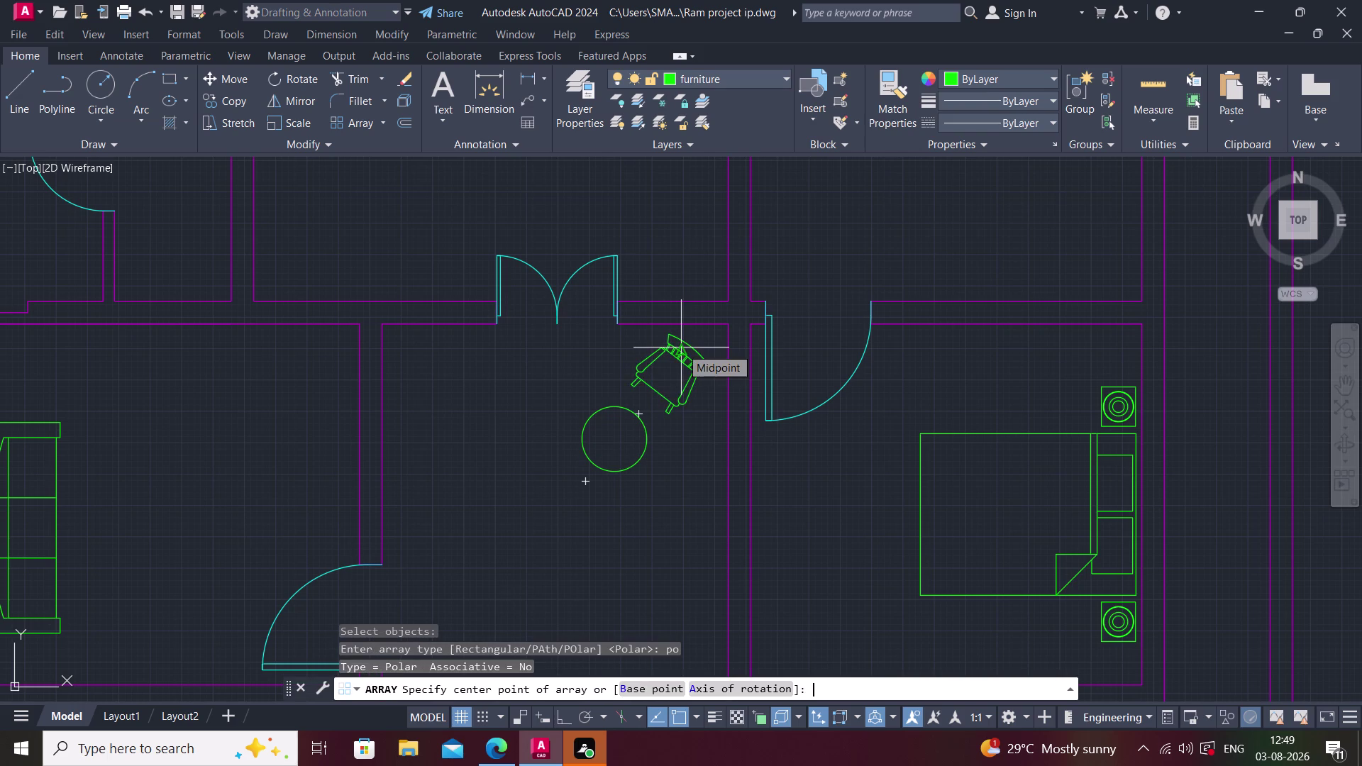
click(617, 439)
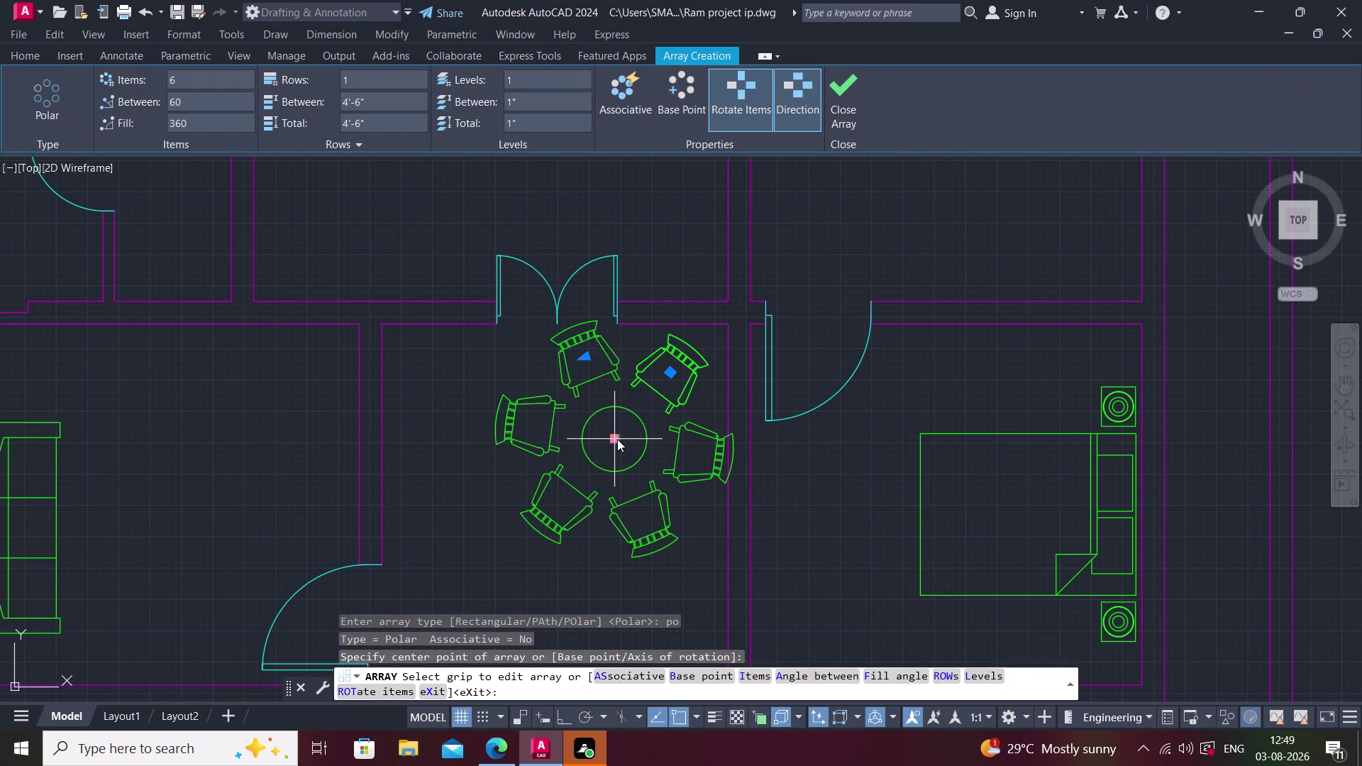
click(213, 73)
key(BackSpace)
key(4)
key(Return)
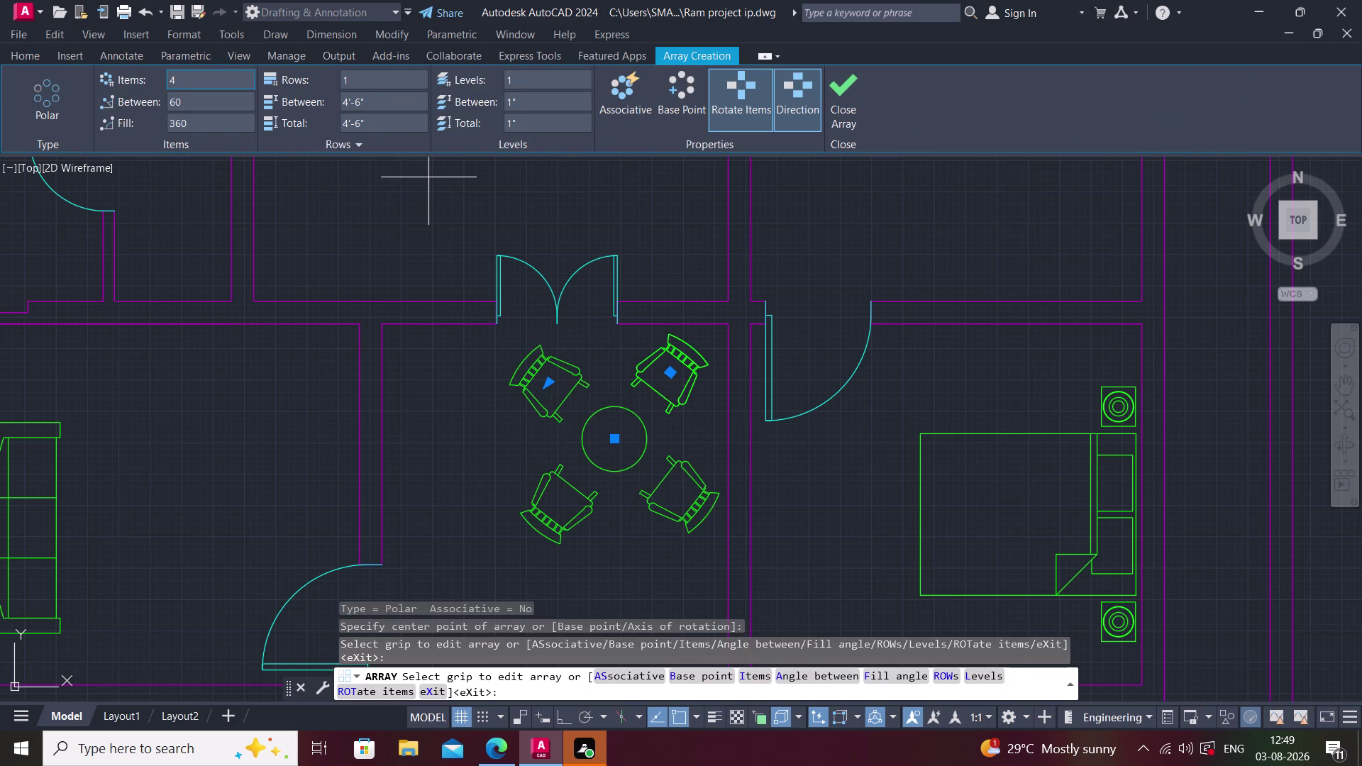
click(841, 78)
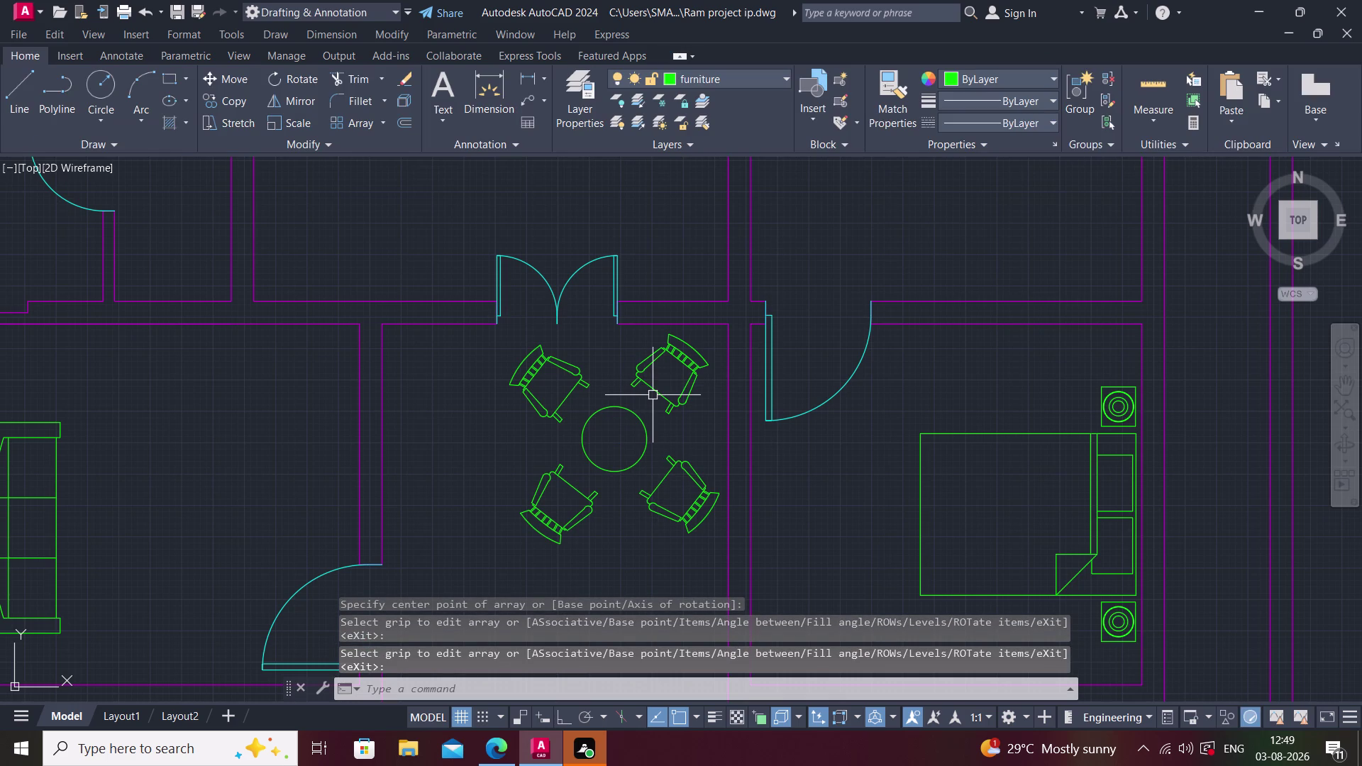
Pan to the loose arcs right of the plan, window-select the three arcs and delete them.
middle_drag(611, 406, 532, 428)
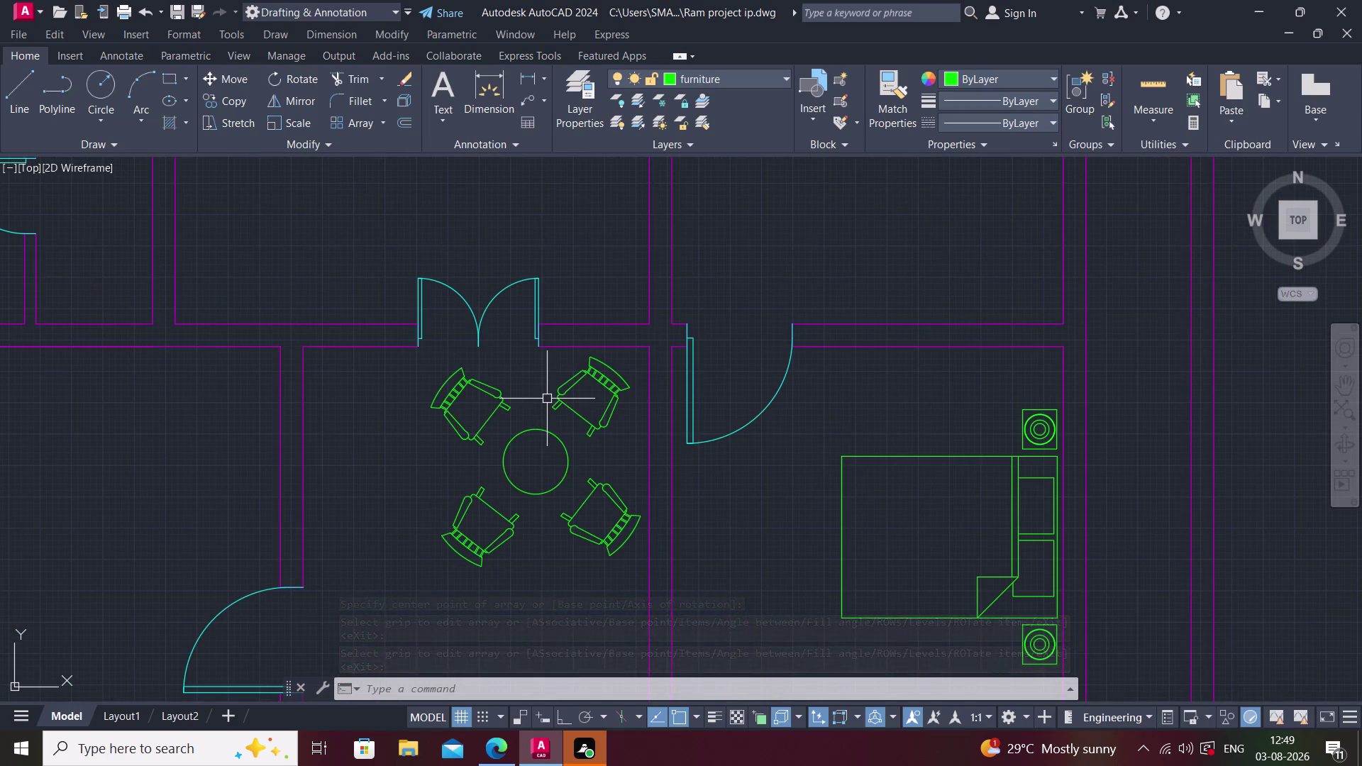
middle_drag(633, 405, 487, 417)
scroll(down, 3)
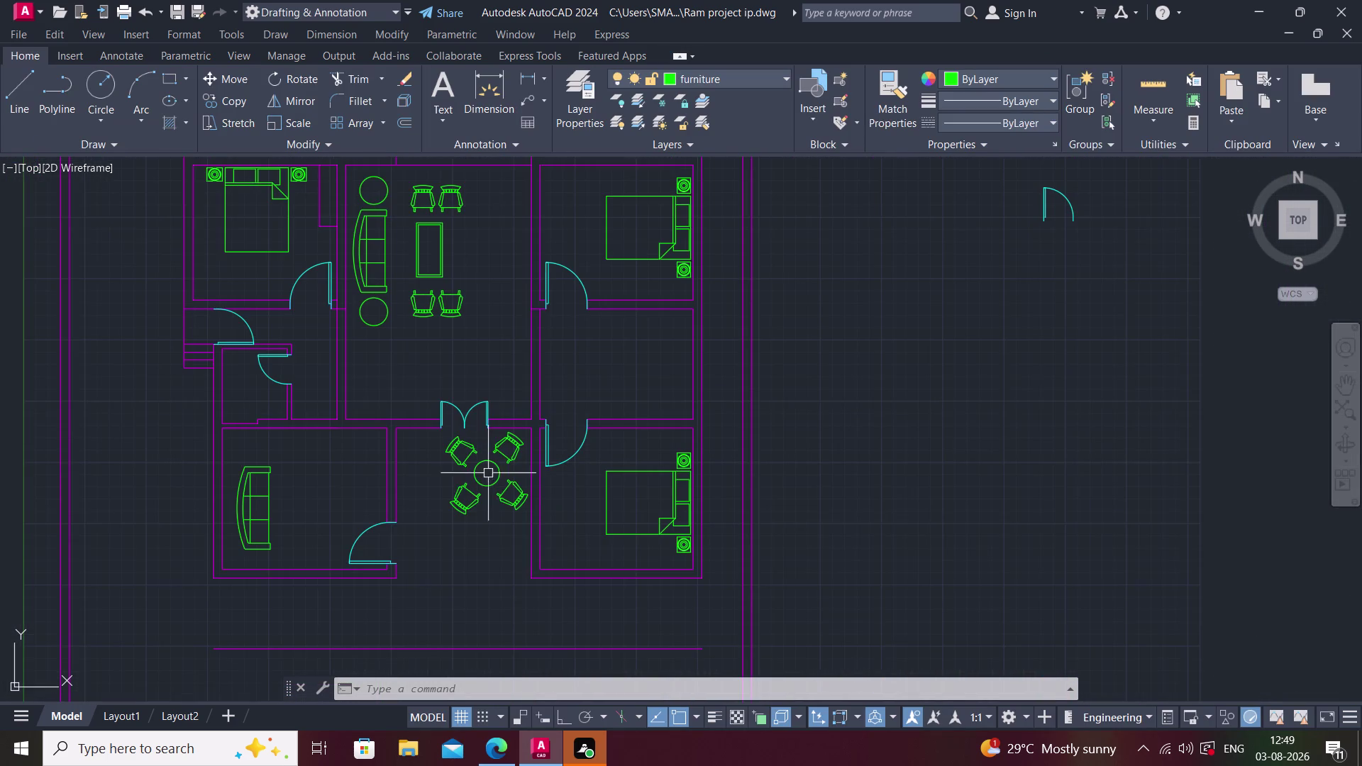
middle_drag(462, 485, 471, 470)
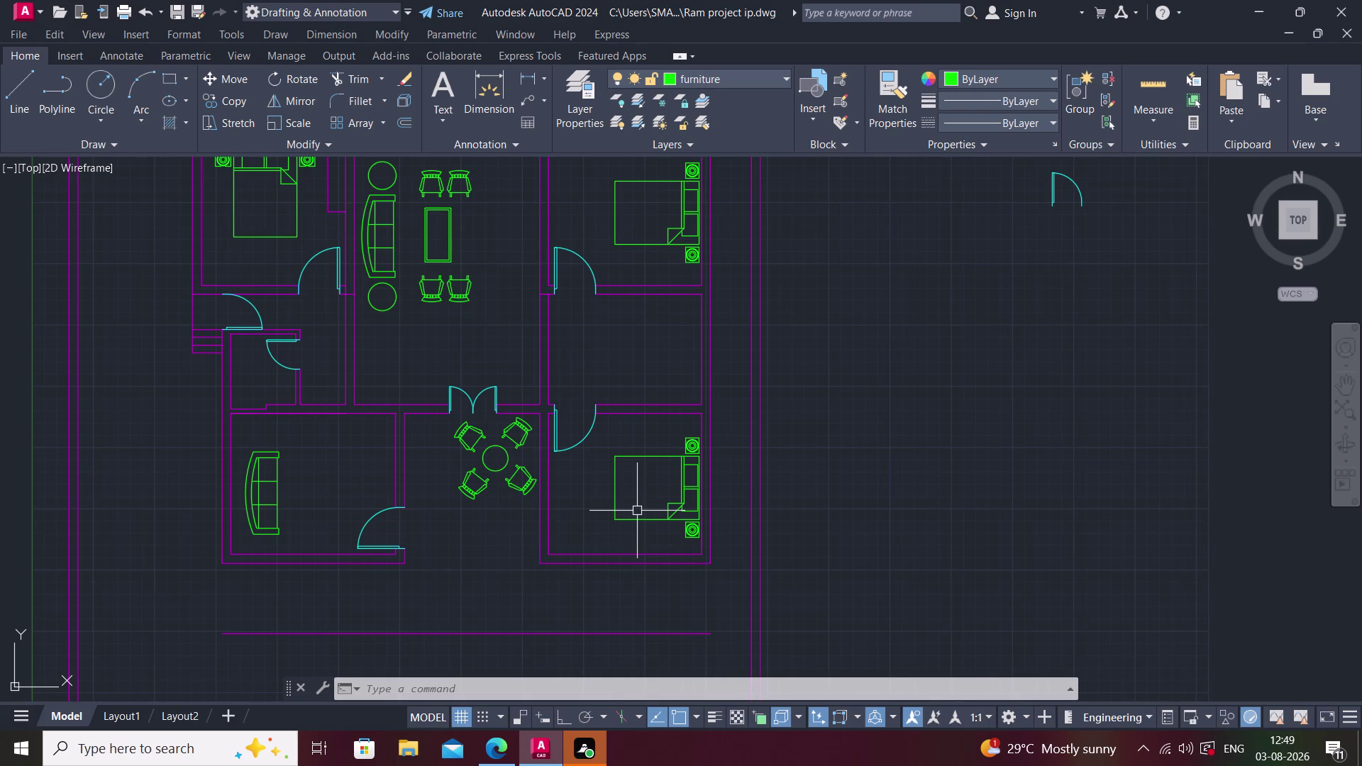
middle_drag(534, 534, 510, 553)
middle_drag(539, 440, 446, 515)
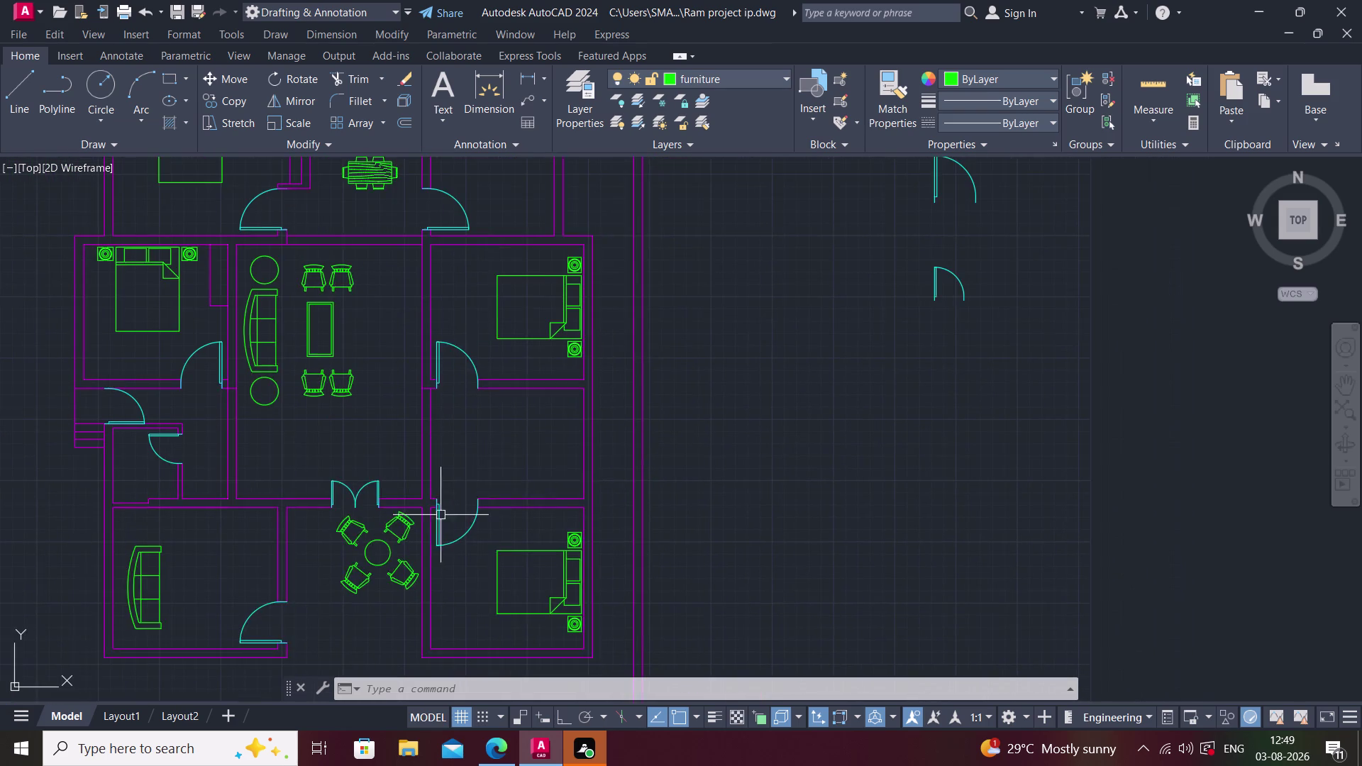
middle_drag(599, 461, 492, 493)
scroll(down, 3)
middle_drag(553, 477, 550, 490)
click(614, 327)
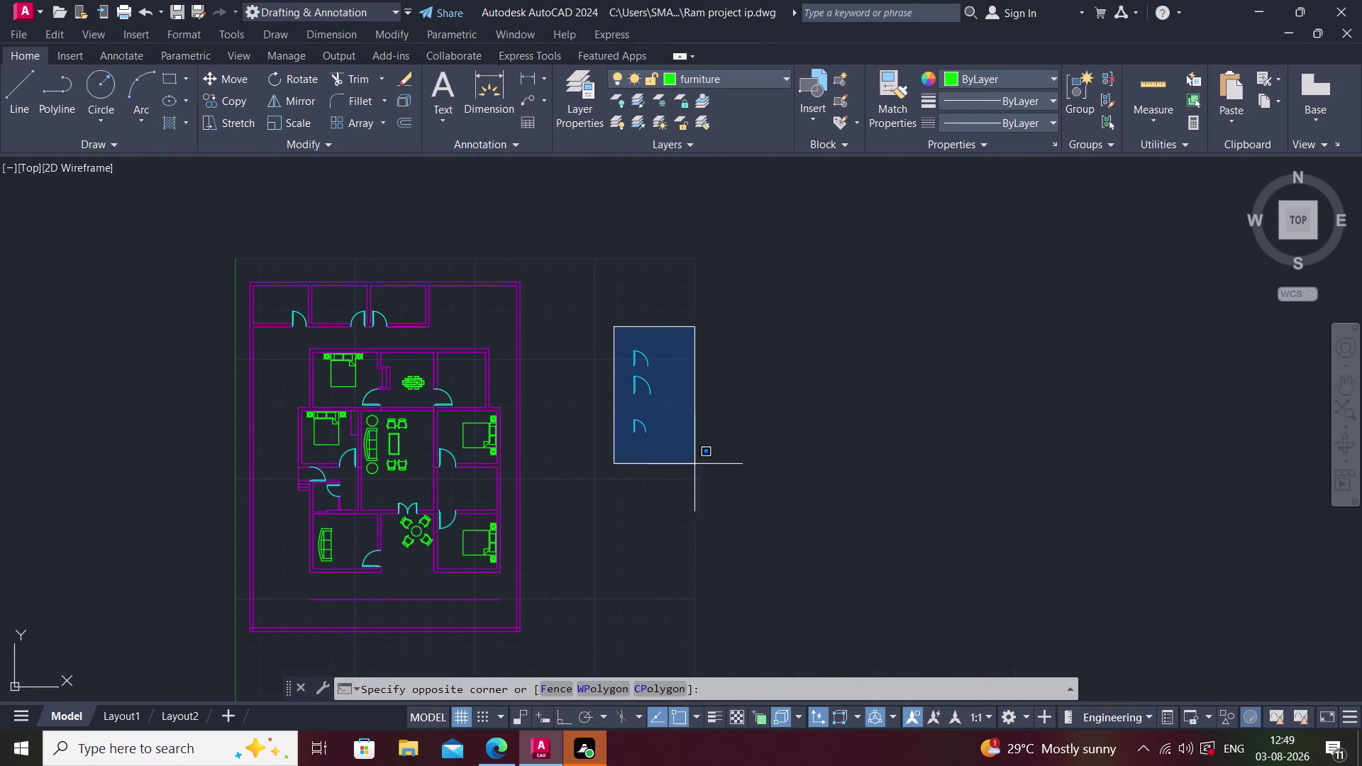
click(701, 479)
key(Delete)
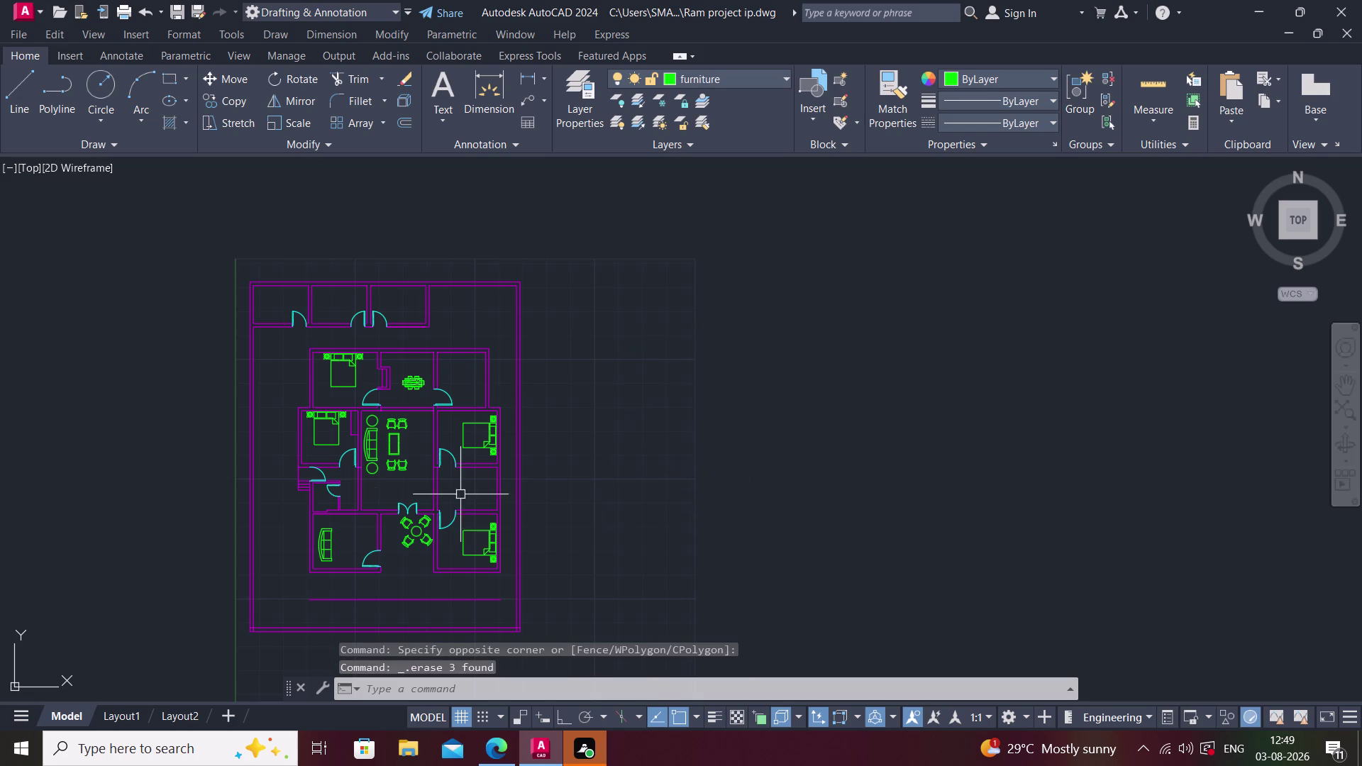
Zoom back to the lower-left room and select its sofa.
scroll(up, 3)
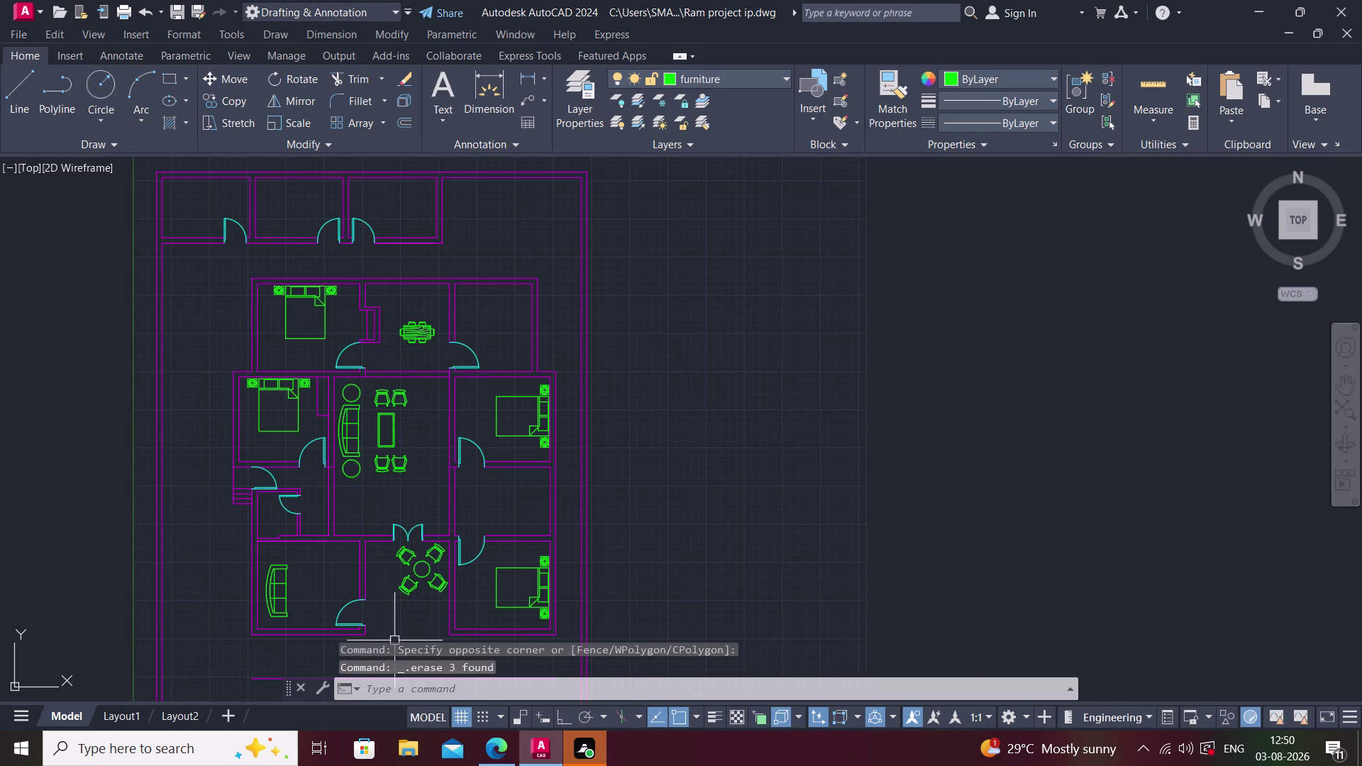
scroll(up, 3)
scroll(up, 3)
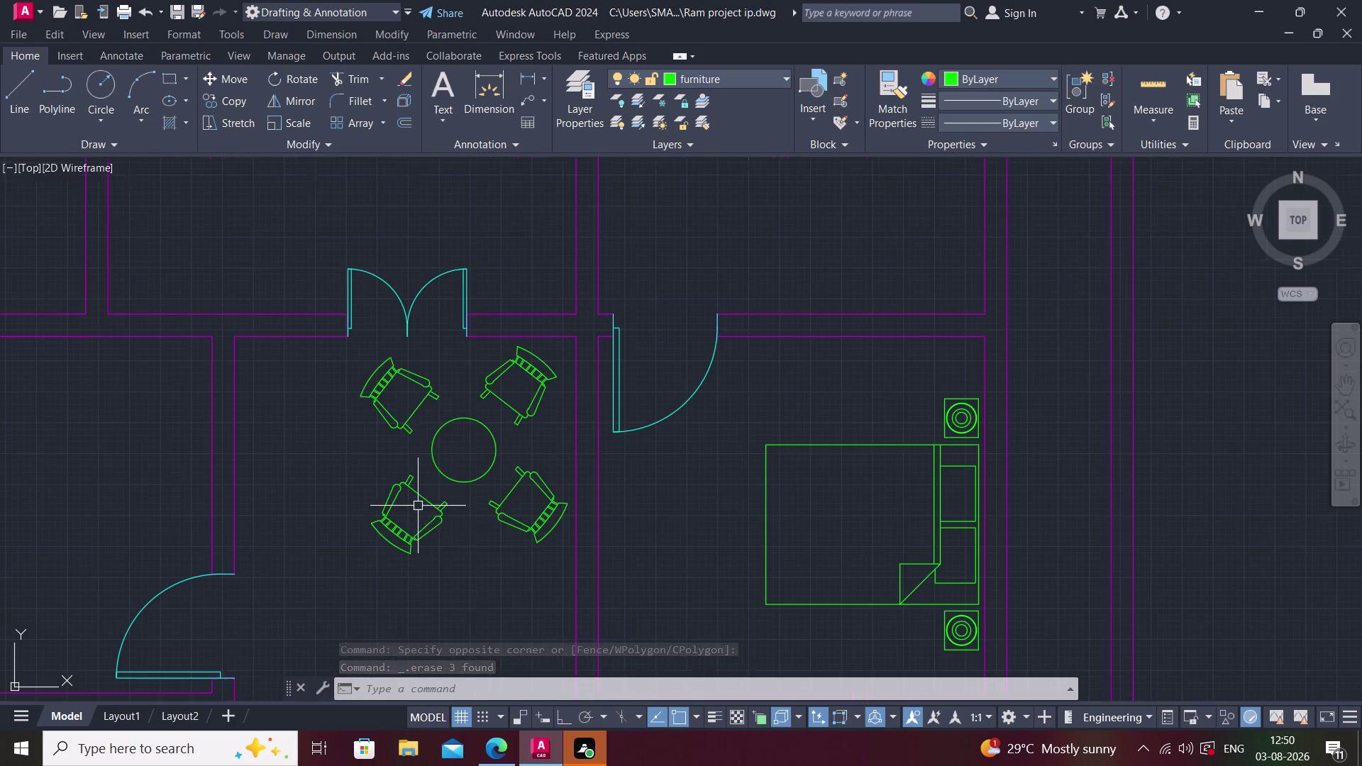
middle_drag(451, 500, 445, 538)
middle_drag(420, 497, 379, 502)
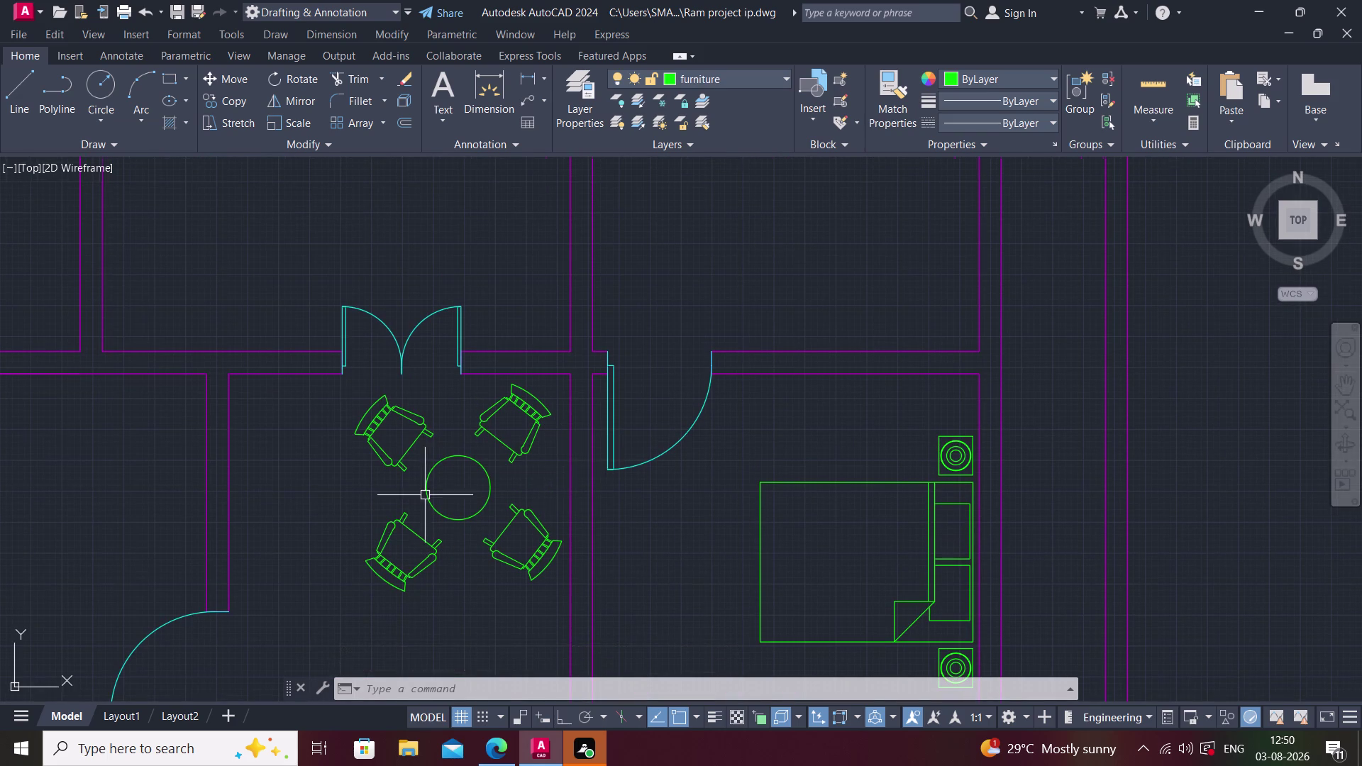
middle_drag(378, 502, 365, 501)
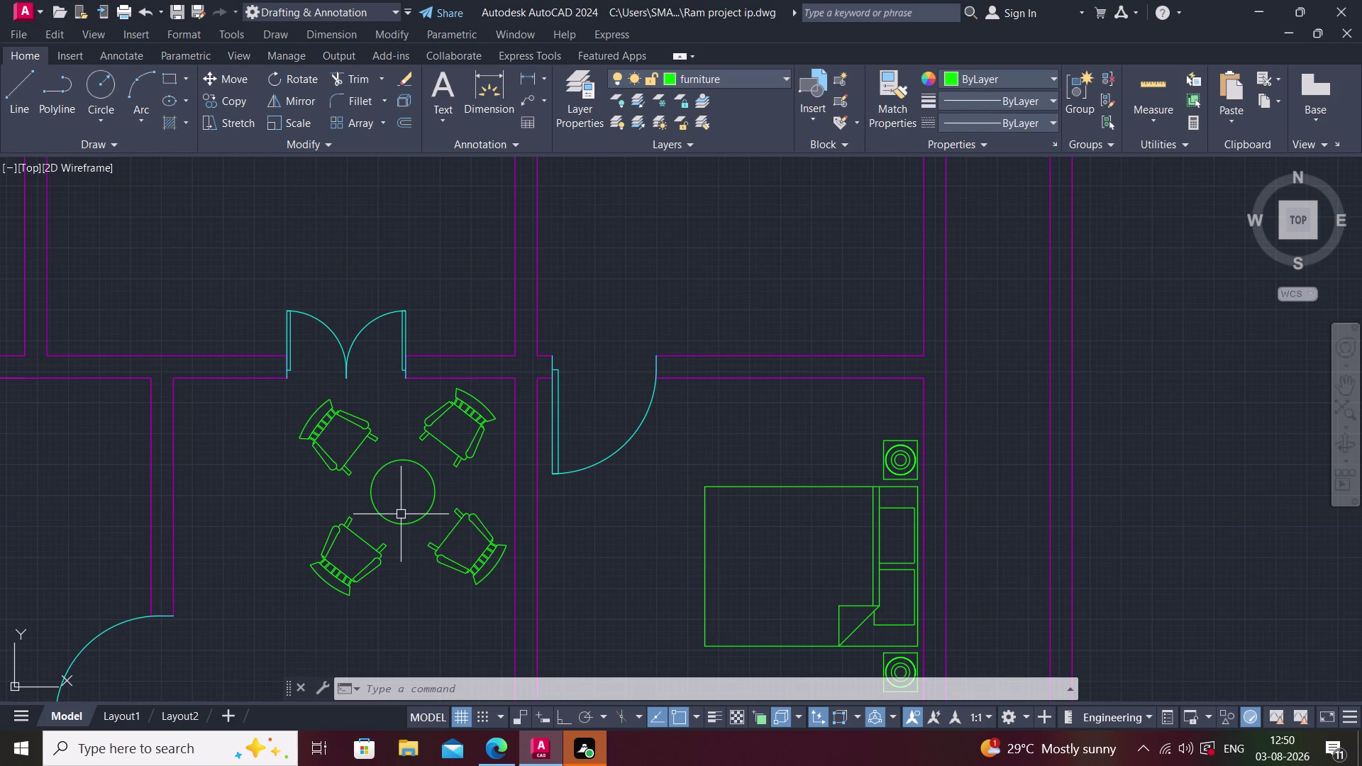
middle_click(401, 515)
middle_click(409, 484)
middle_drag(395, 529, 404, 513)
scroll(down, 3)
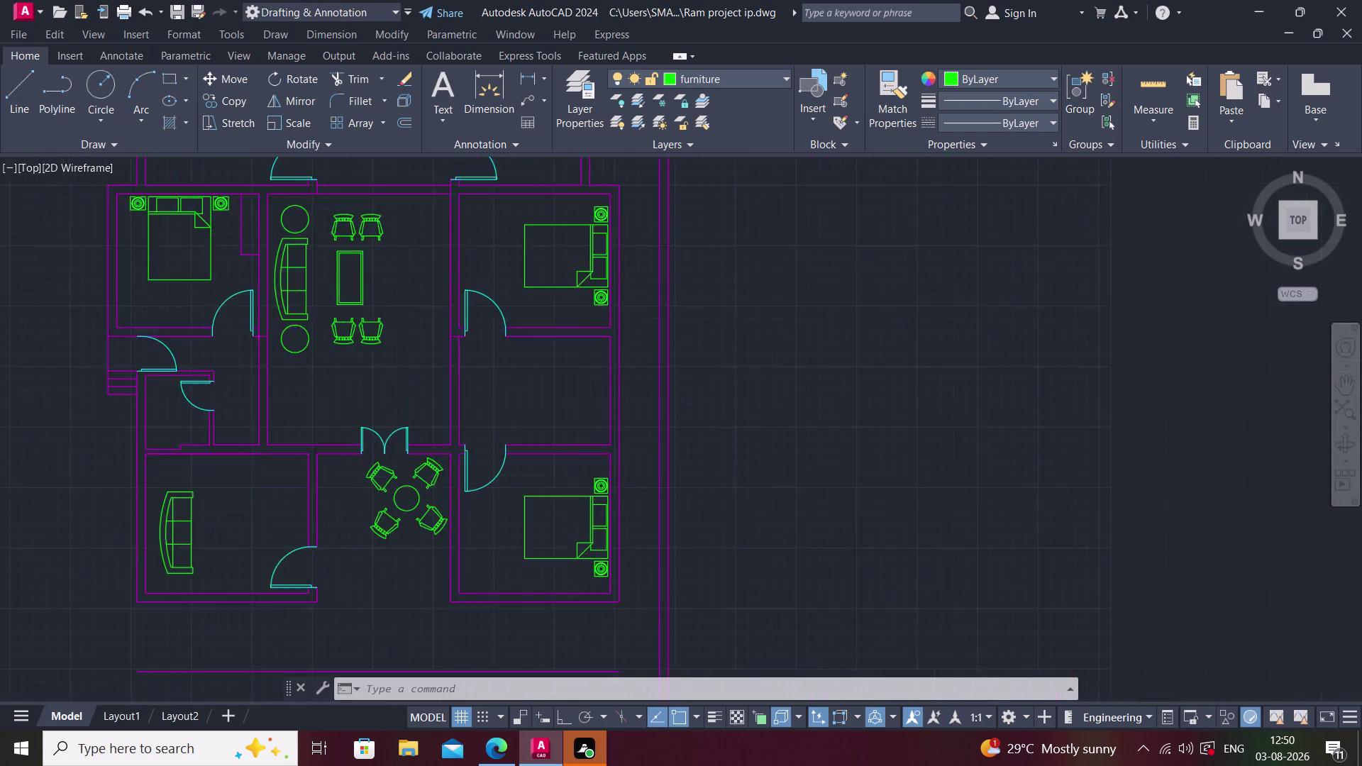
scroll(down, 3)
middle_drag(339, 520, 338, 548)
scroll(up, 3)
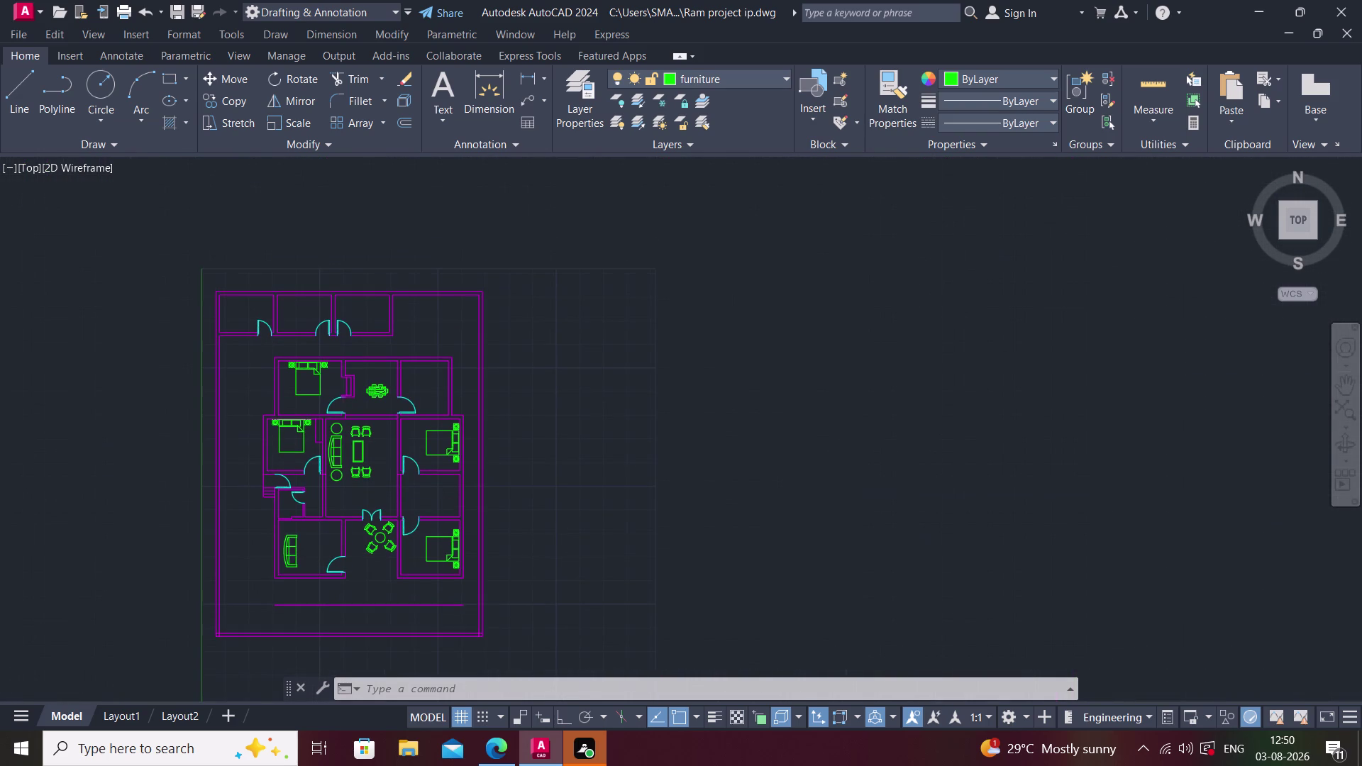
scroll(up, 3)
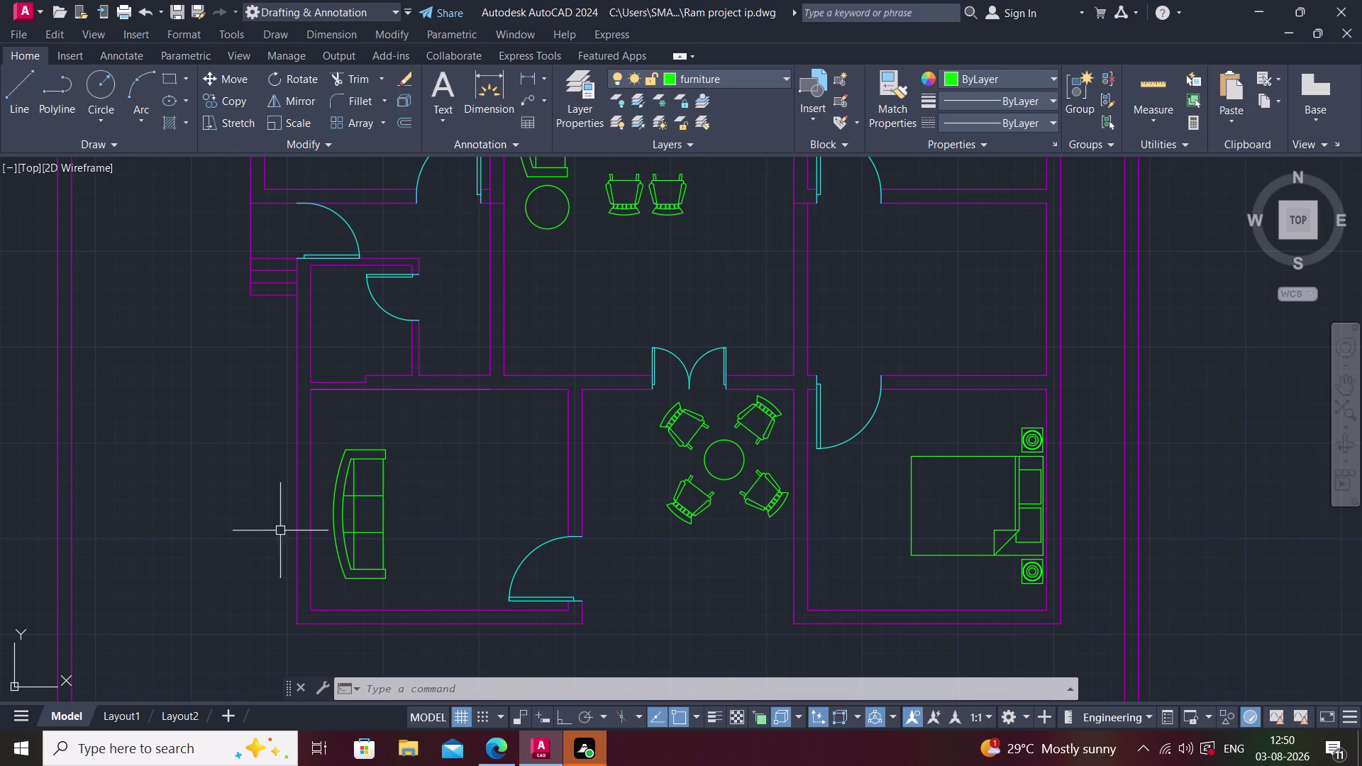
click(359, 456)
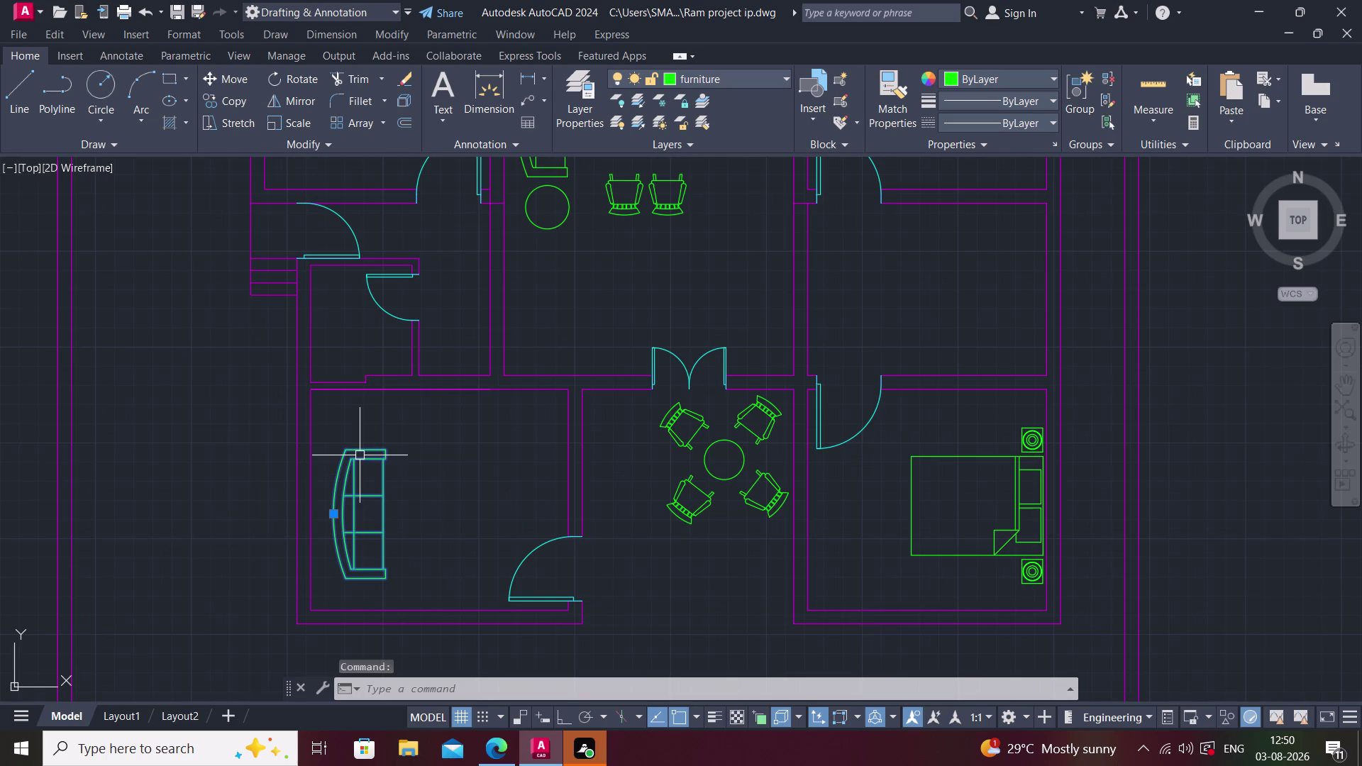
Erase the selected sofa, dismiss Tool Palettes, and open DesignCenter.
key(Delete)
key(ctrl+3)
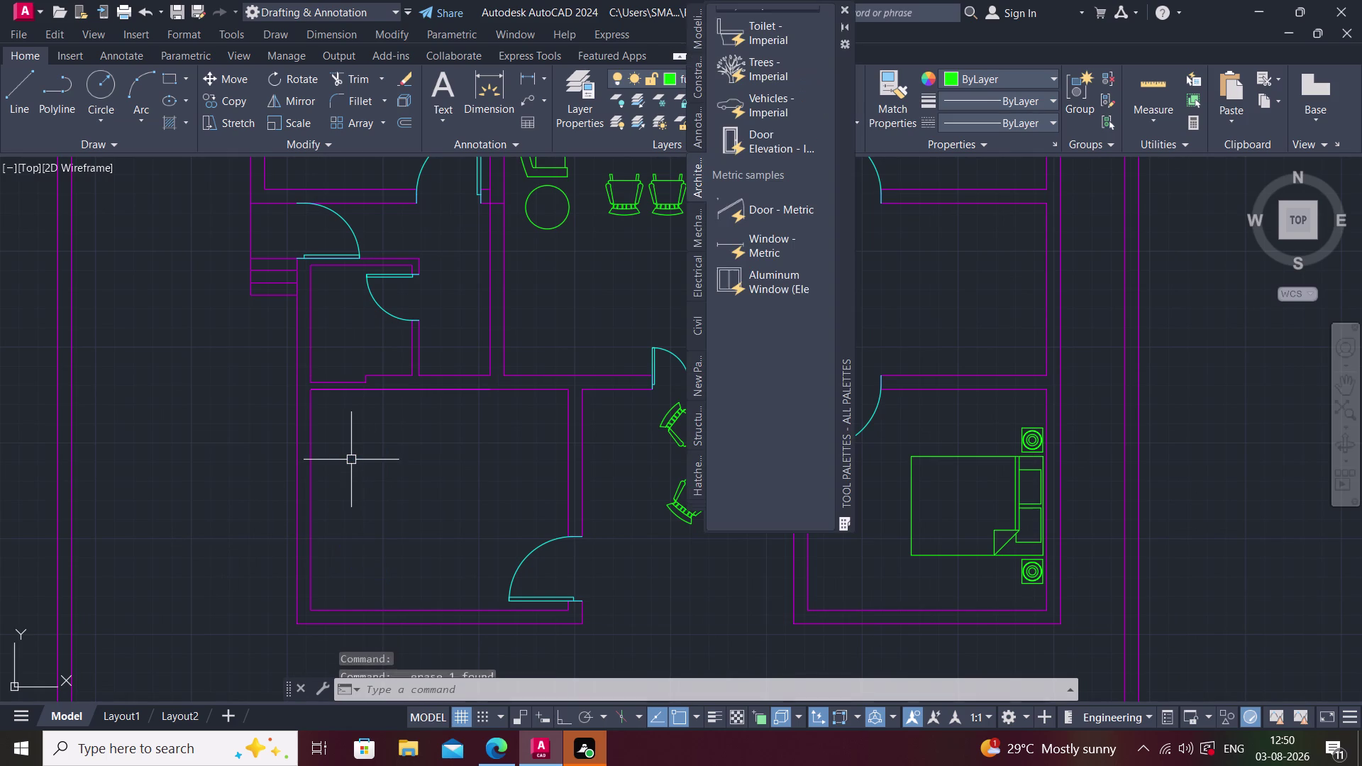
key(Escape)
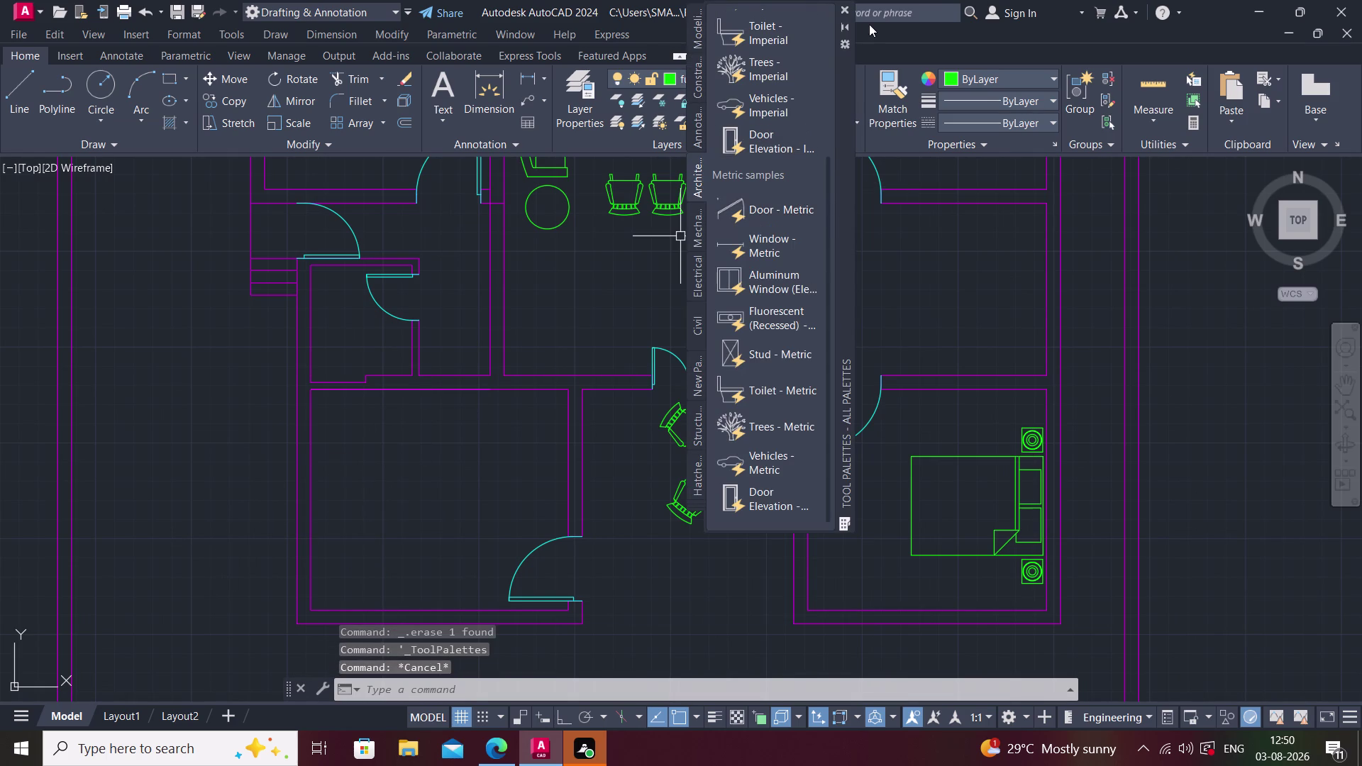
click(849, 6)
key(ctrl+2)
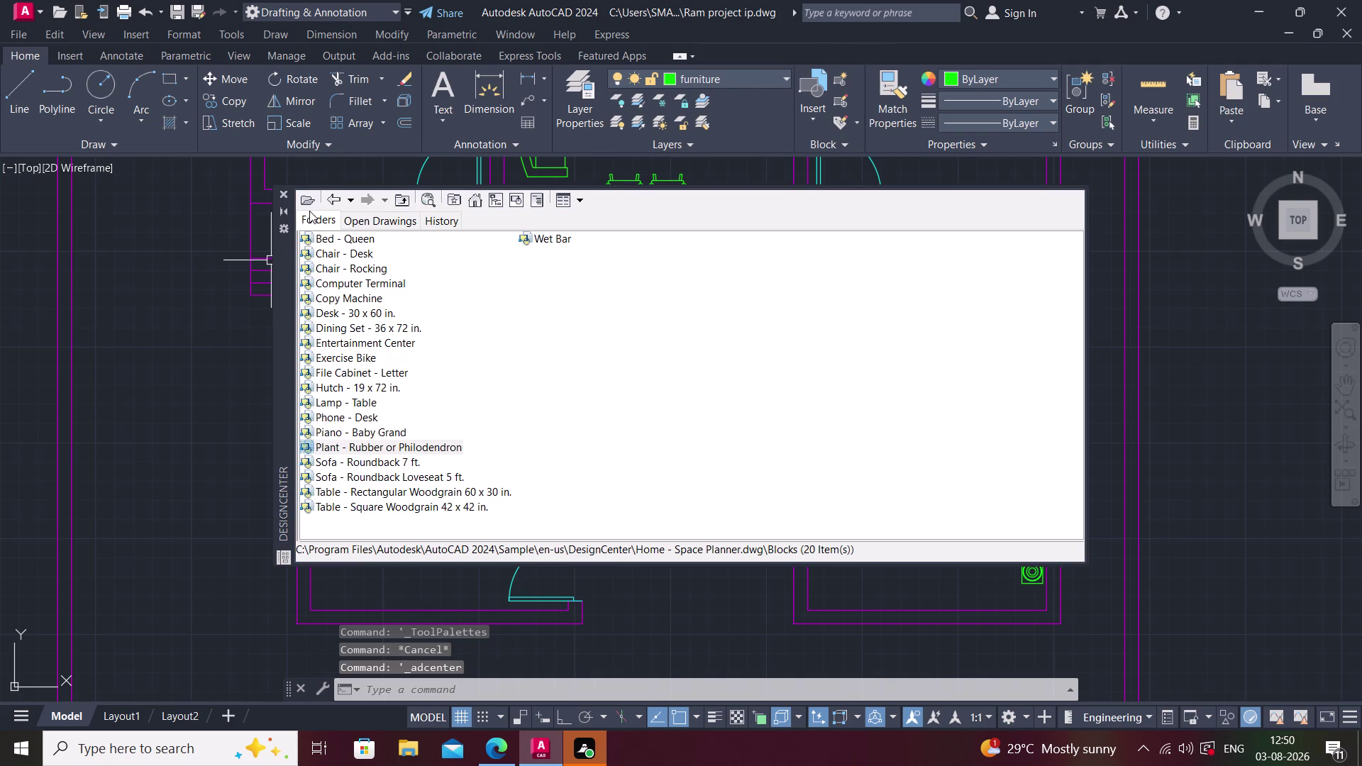
Open DesignCenter's Load dialog and preview several sample drawings.
click(329, 199)
click(336, 194)
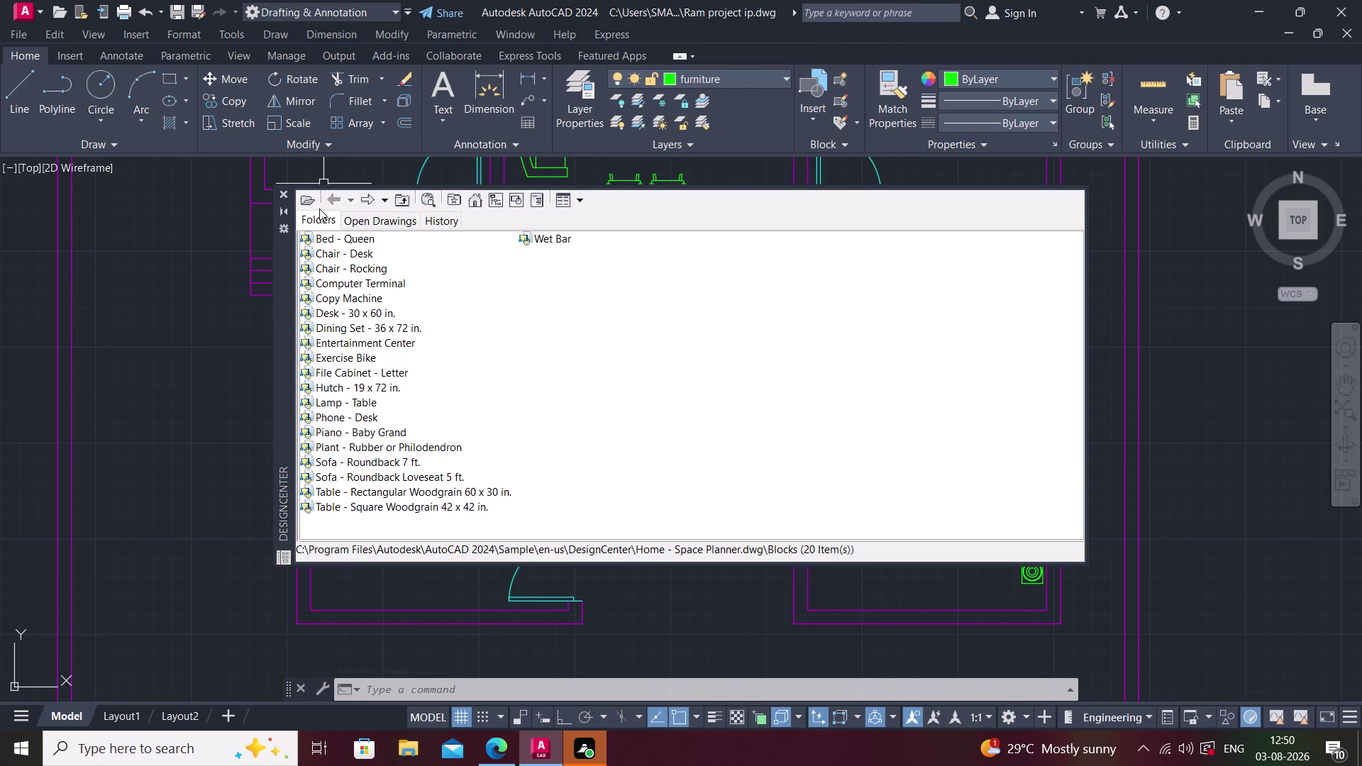
click(309, 206)
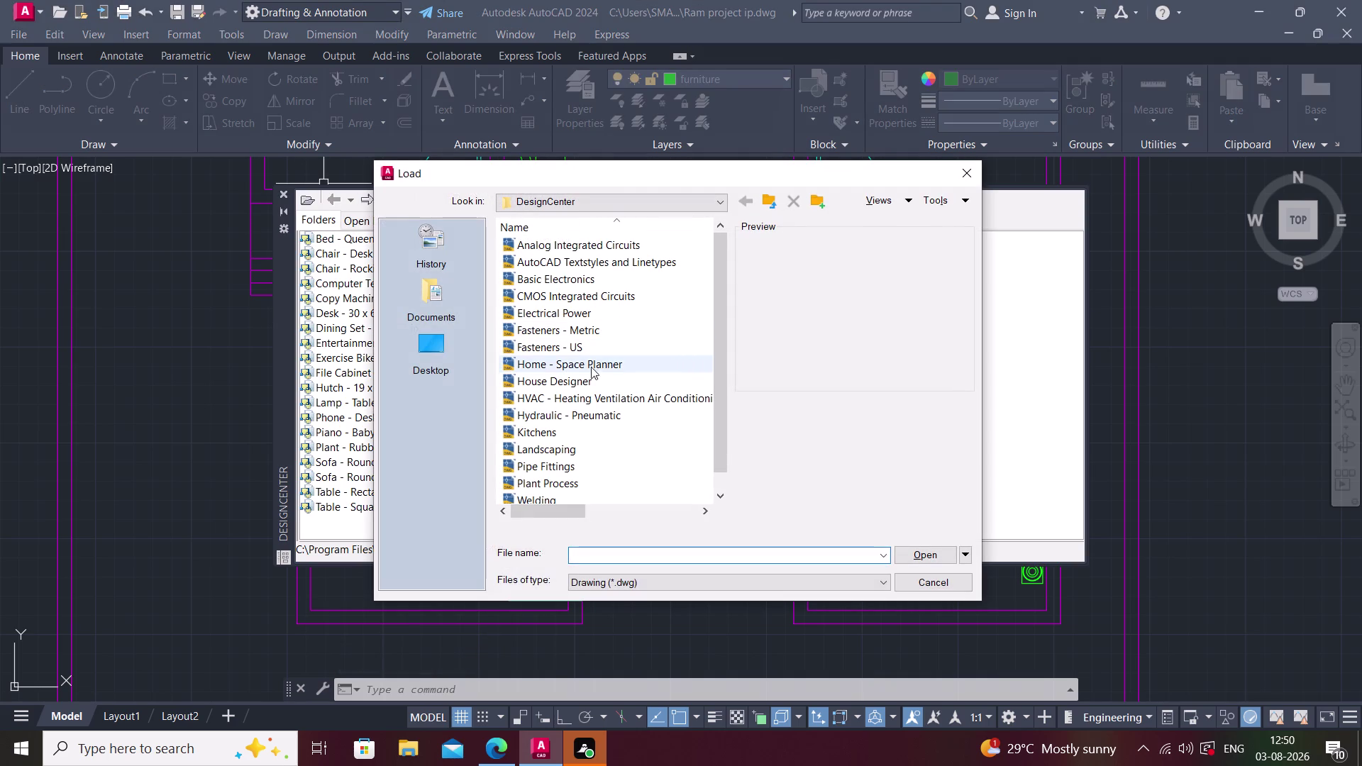
scroll(down, 3)
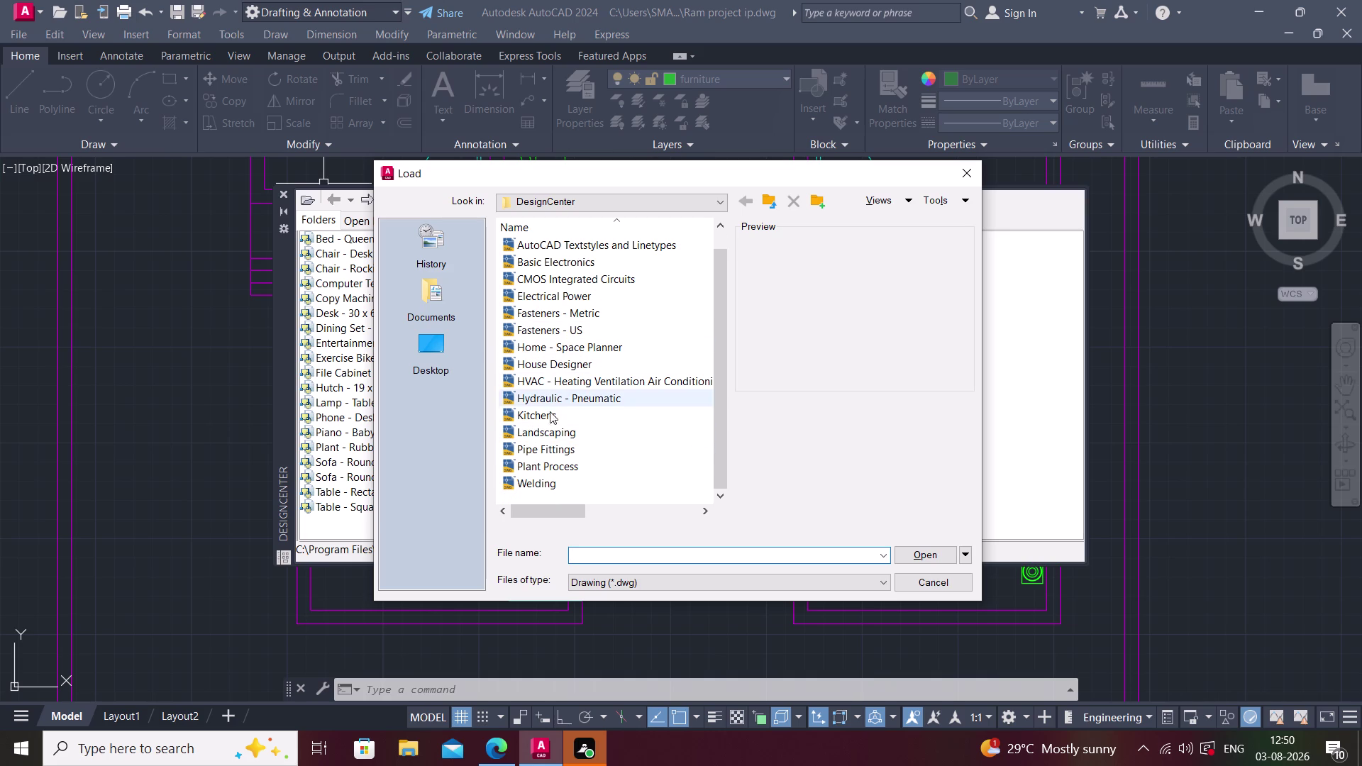
click(545, 368)
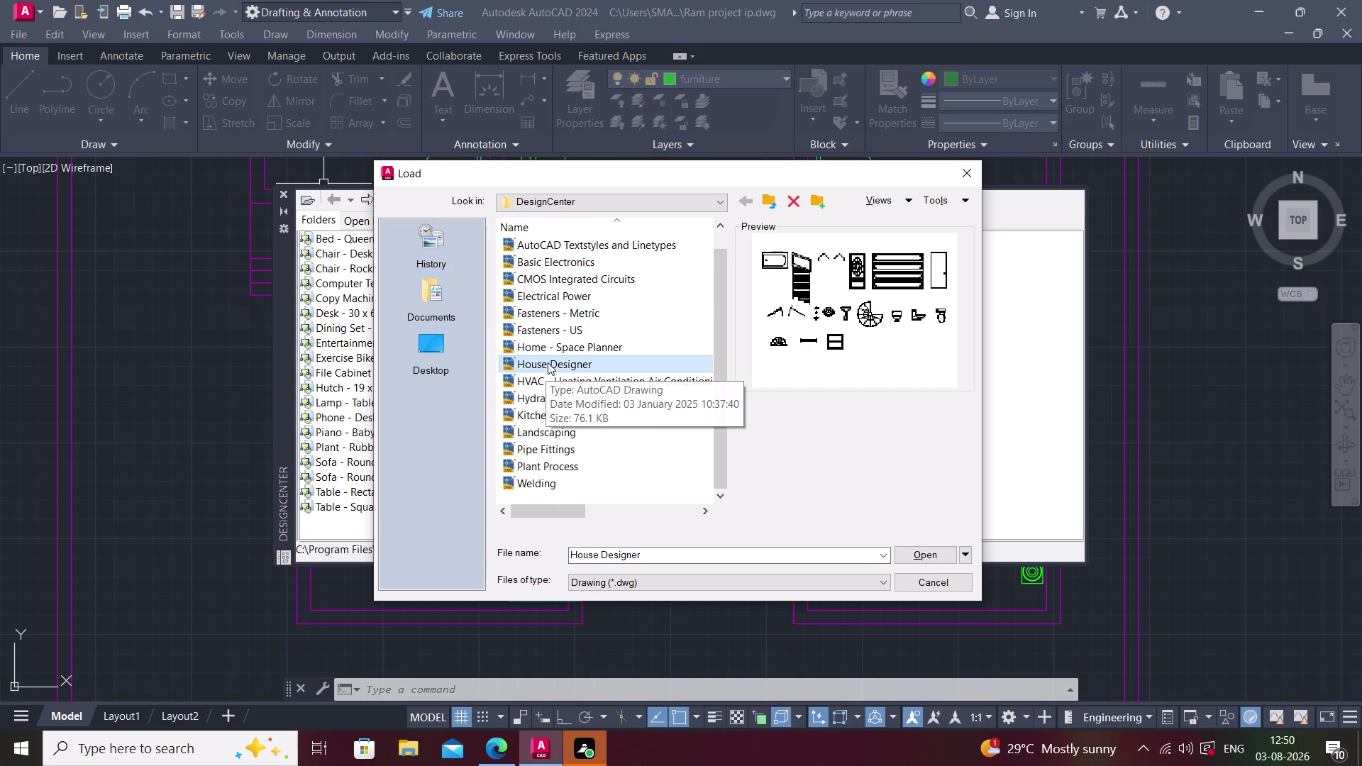
click(553, 349)
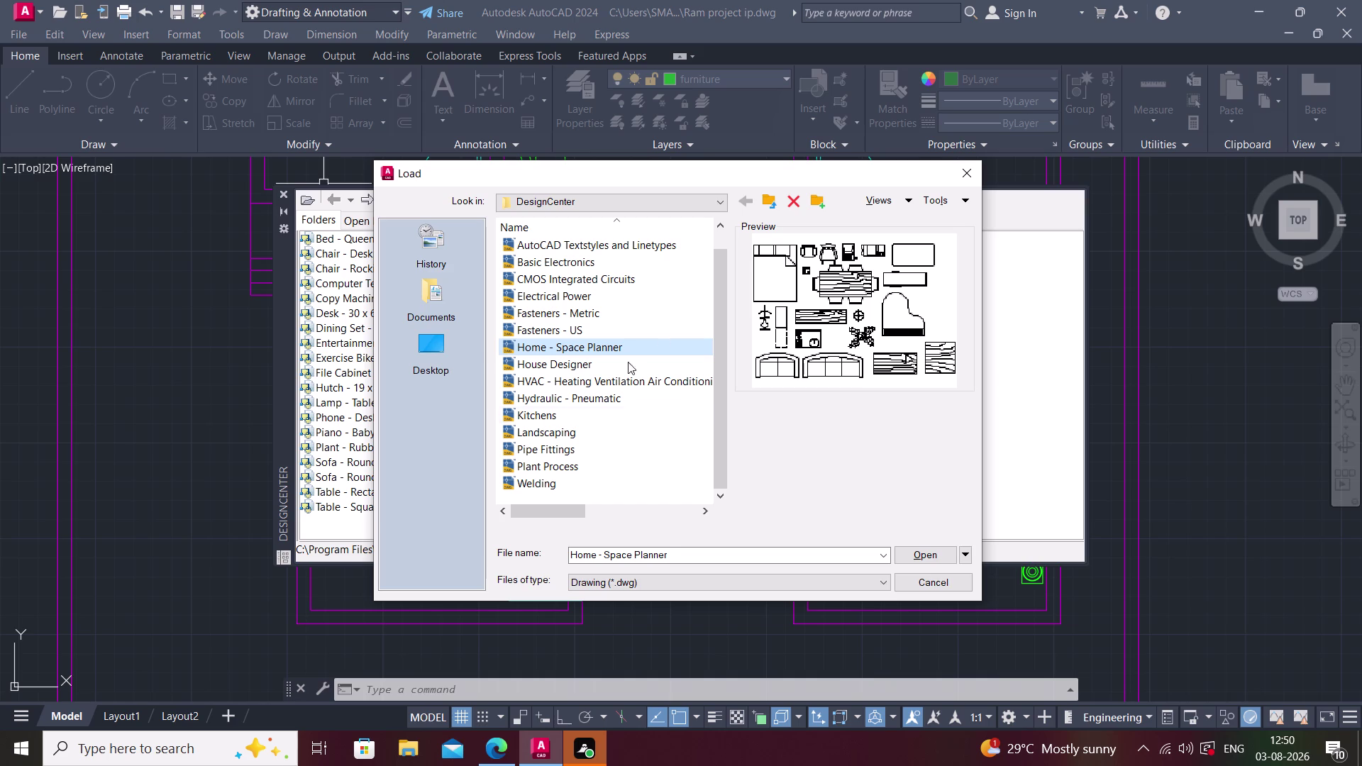
click(592, 328)
click(577, 321)
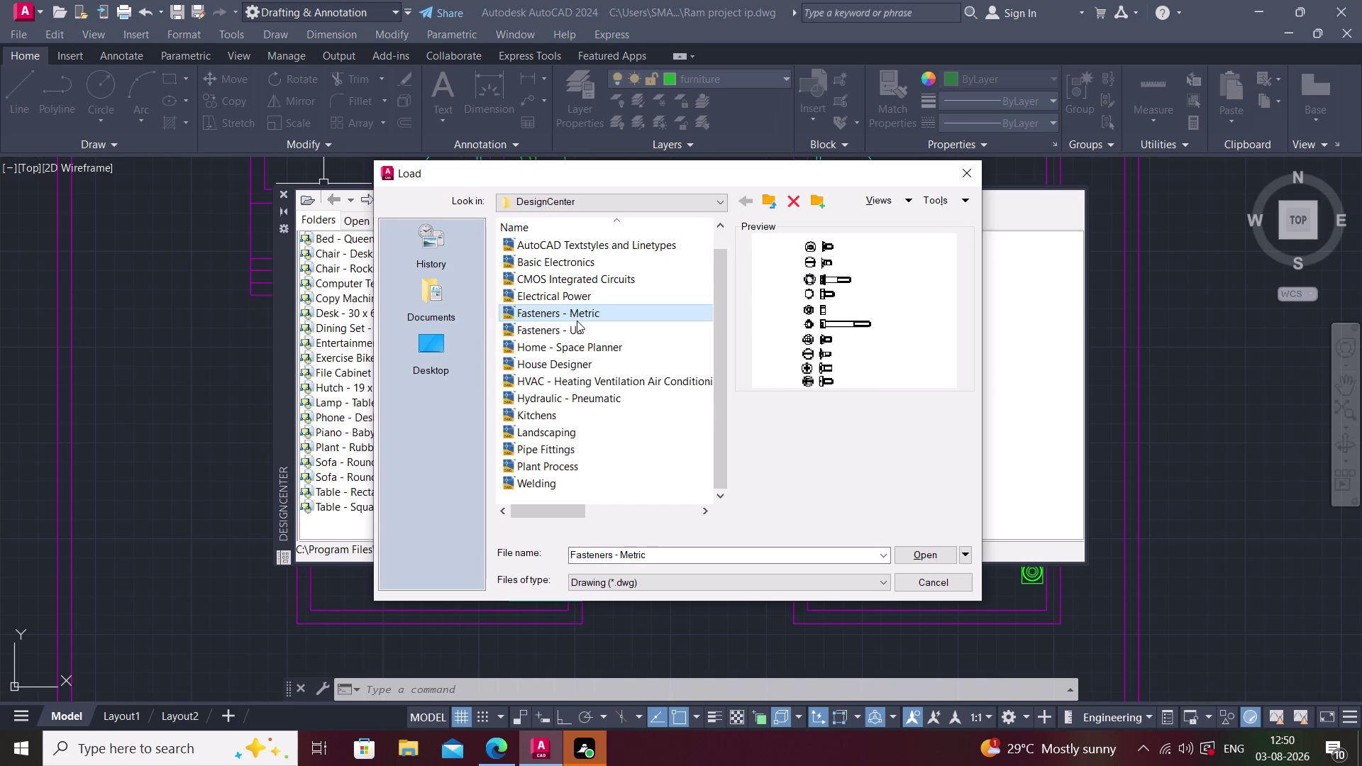
click(585, 290)
click(577, 270)
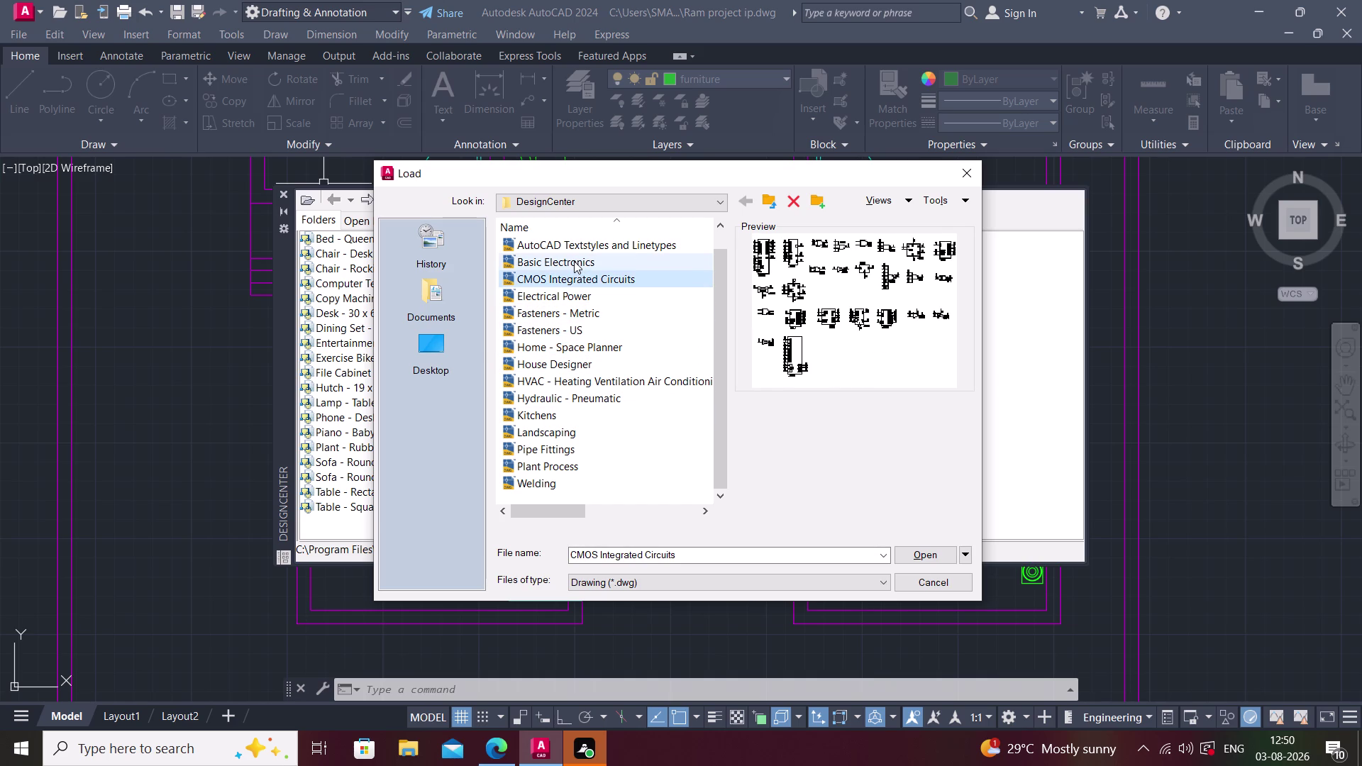
click(574, 261)
click(574, 249)
Preview more samples, then load Home - Space Planner.dwg into DesignCenter.
click(555, 474)
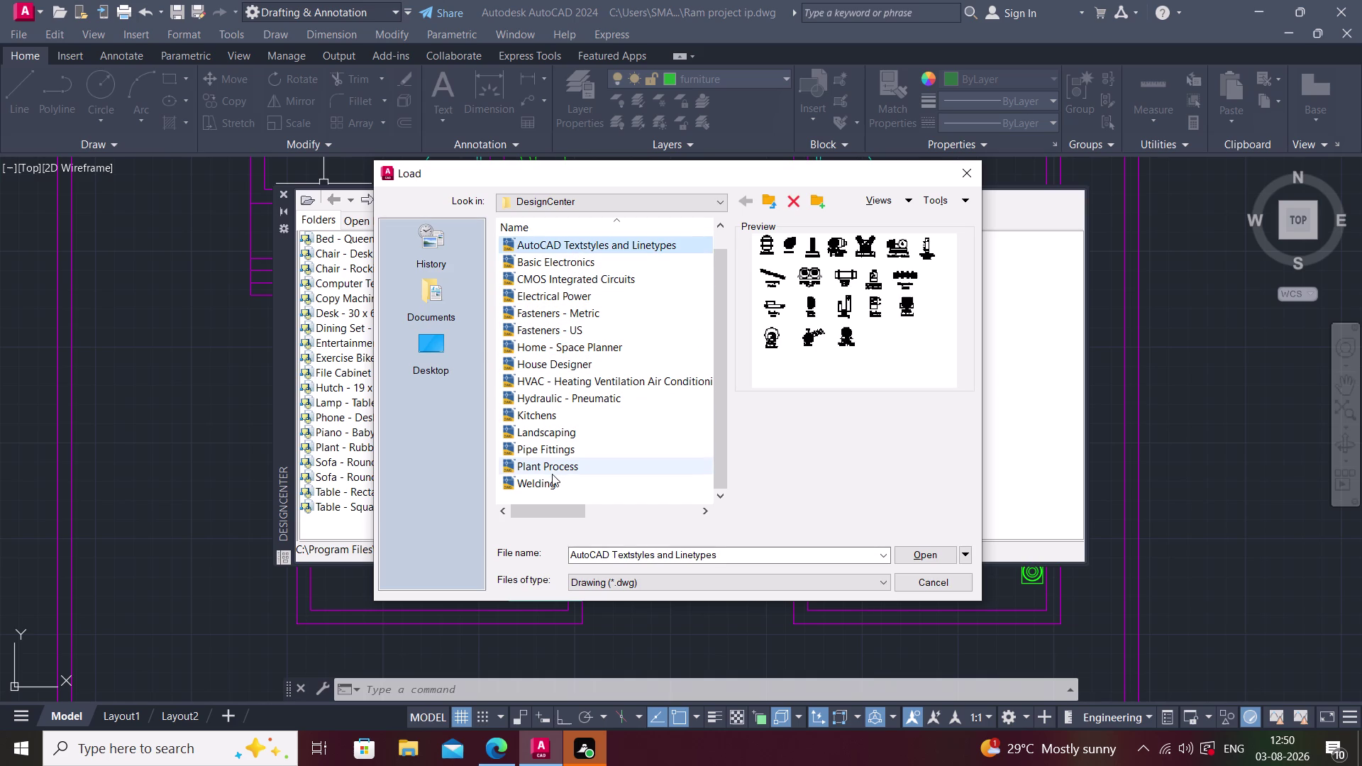
click(542, 448)
click(550, 430)
click(546, 473)
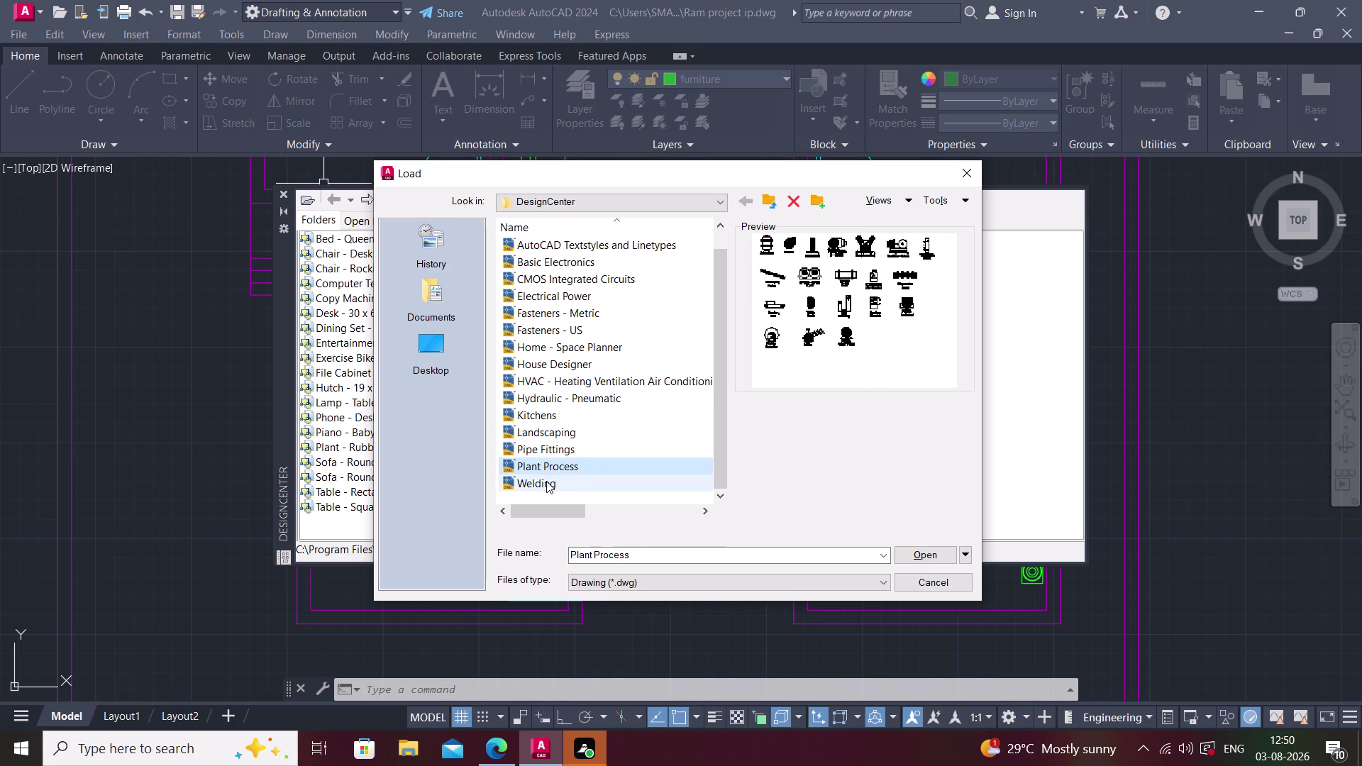
click(546, 480)
click(549, 402)
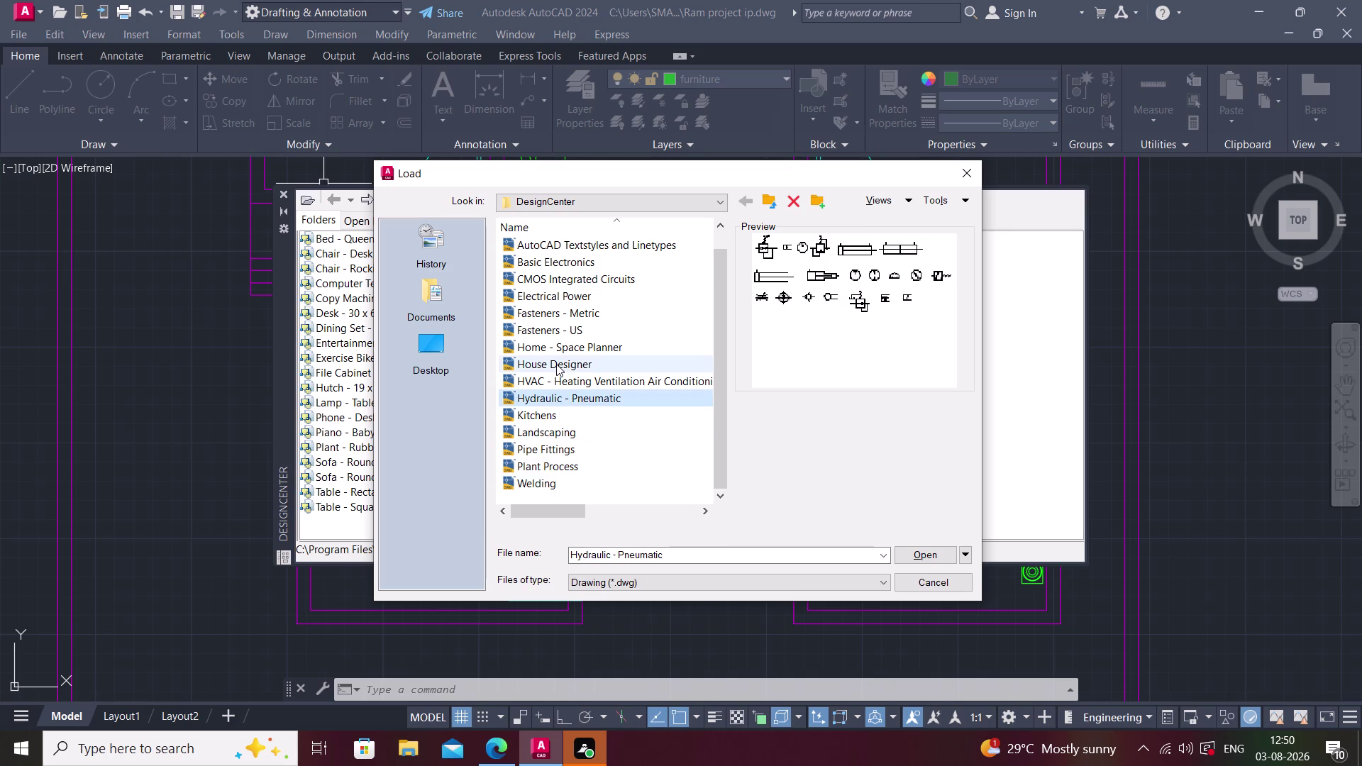
click(556, 364)
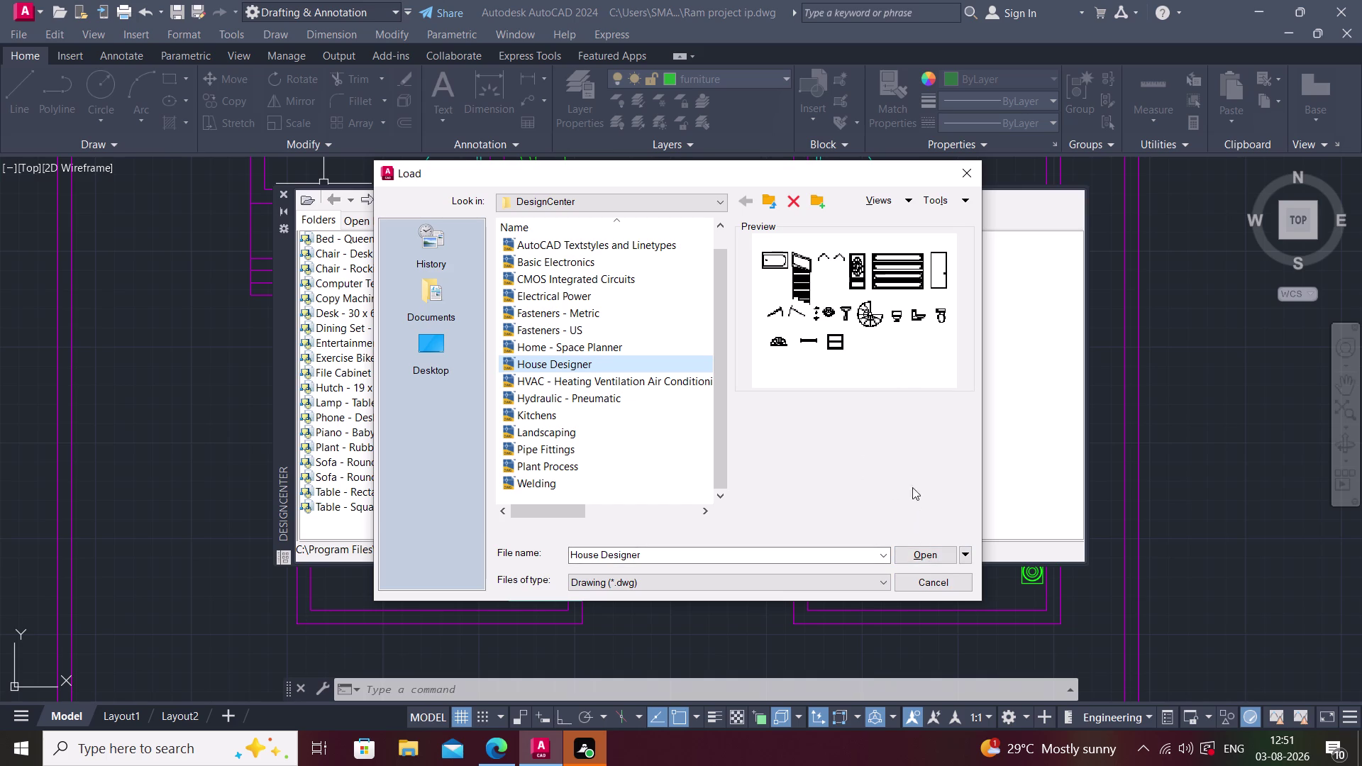
click(596, 341)
click(924, 549)
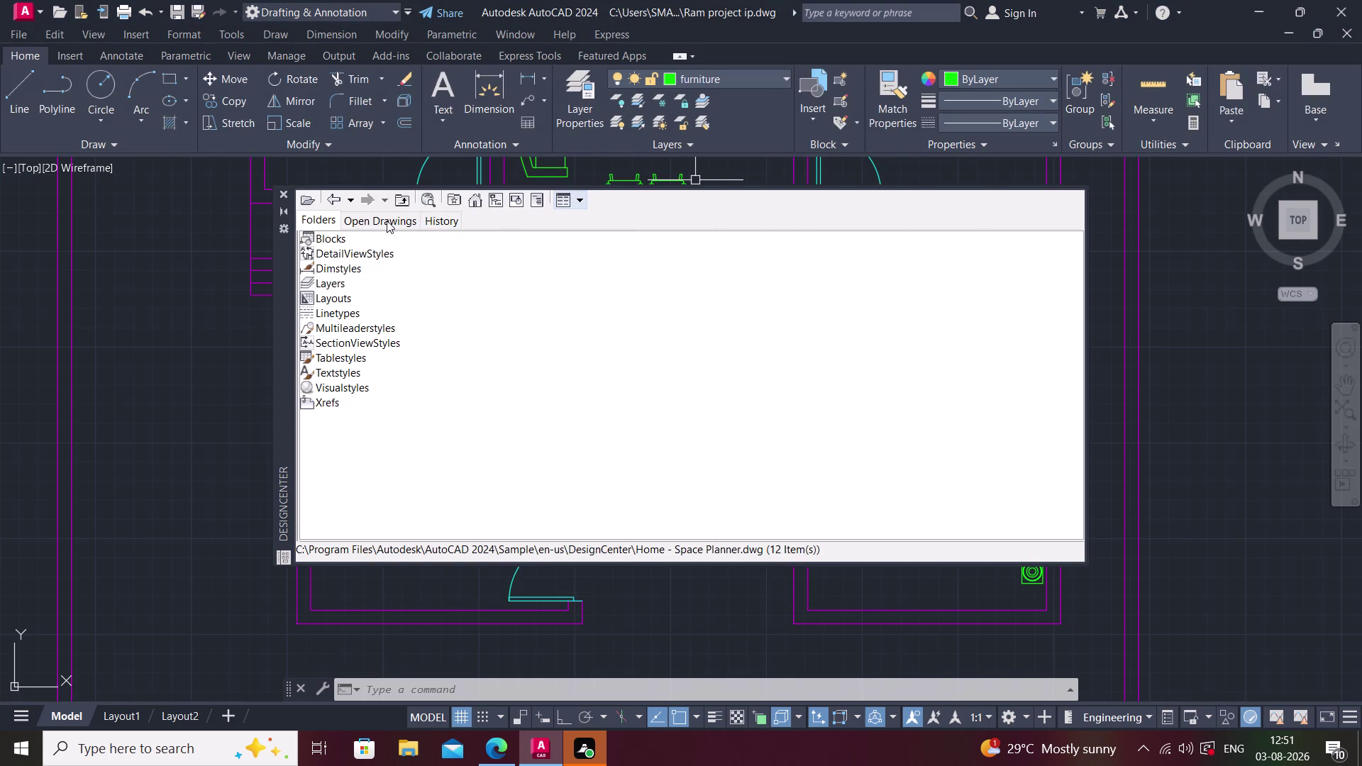
List the Home - Space Planner blocks, then close DesignCenter.
double_click(317, 237)
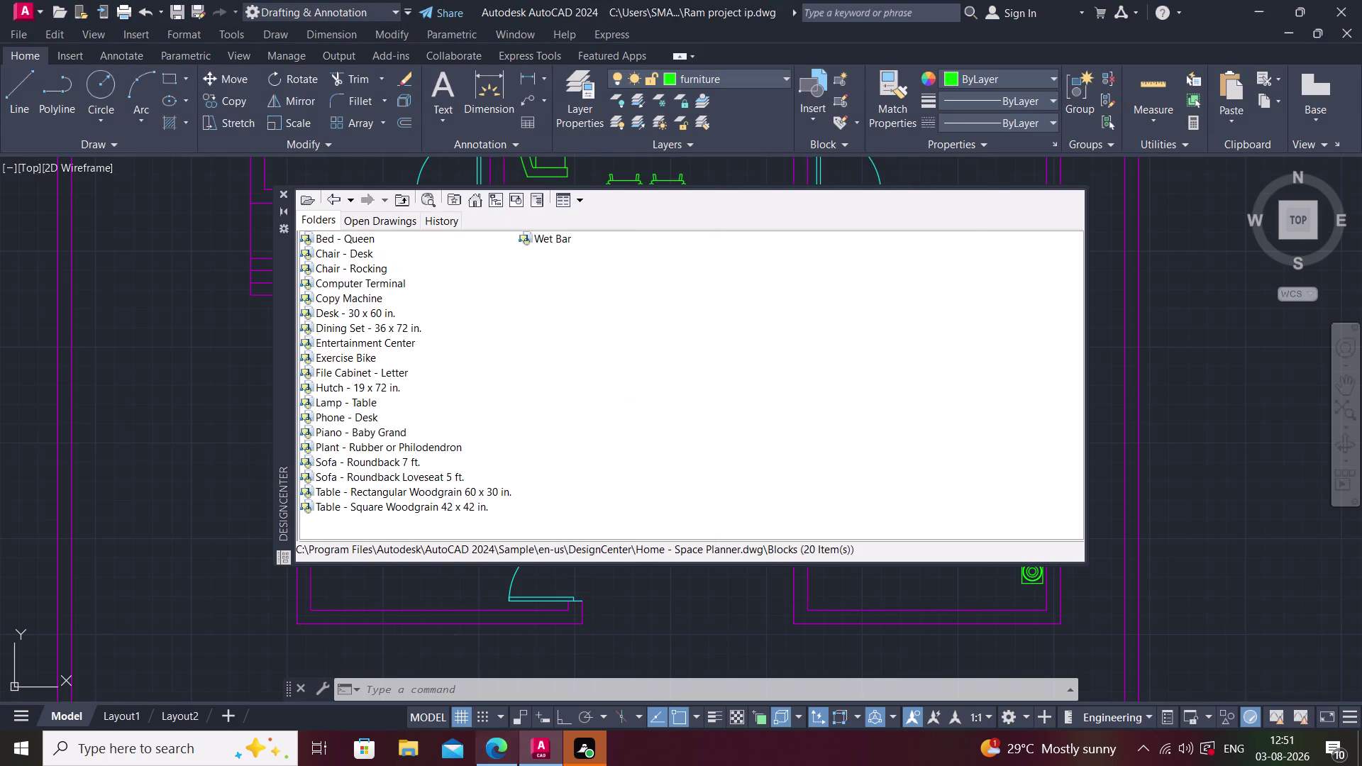
scroll(down, 3)
click(283, 193)
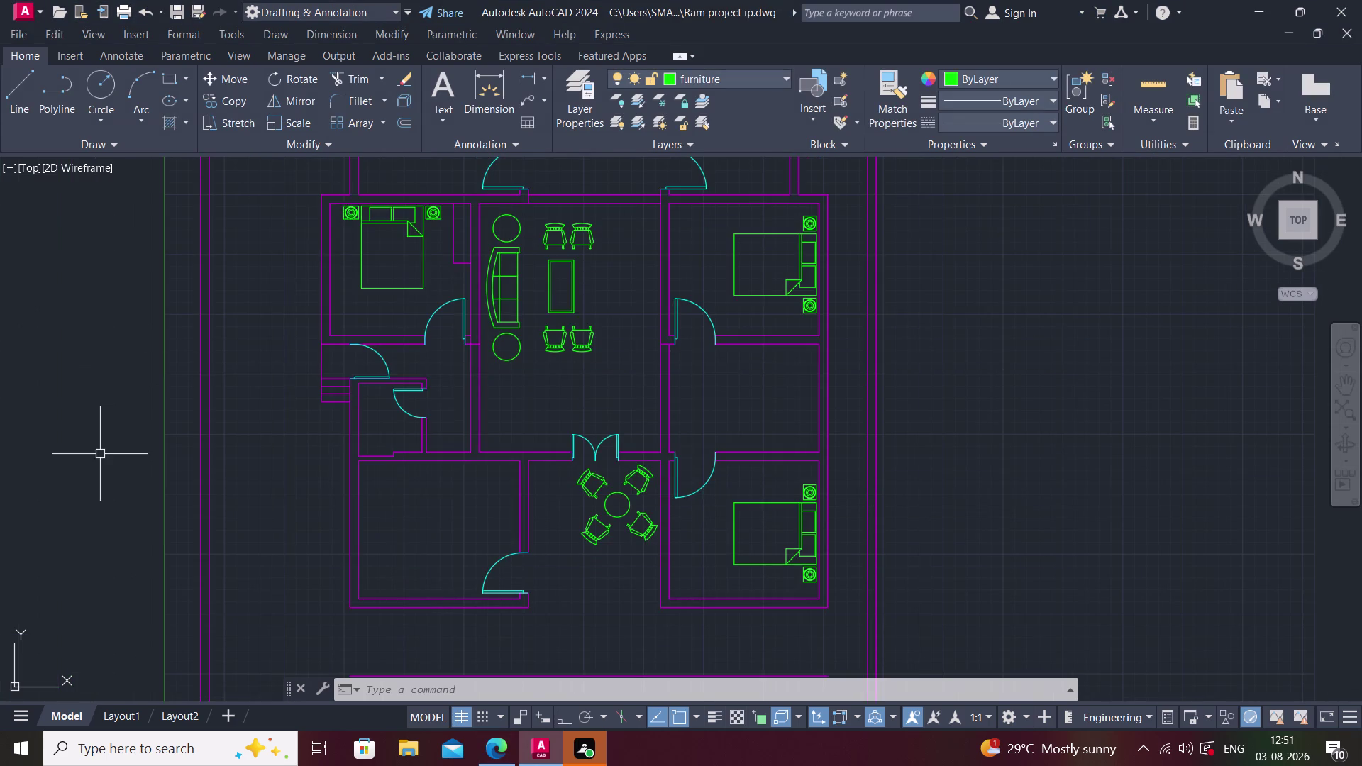
Pan to the loose furniture blocks left of the plan and select the curved sofa.
scroll(down, 3)
middle_drag(161, 440, 451, 422)
scroll(up, 3)
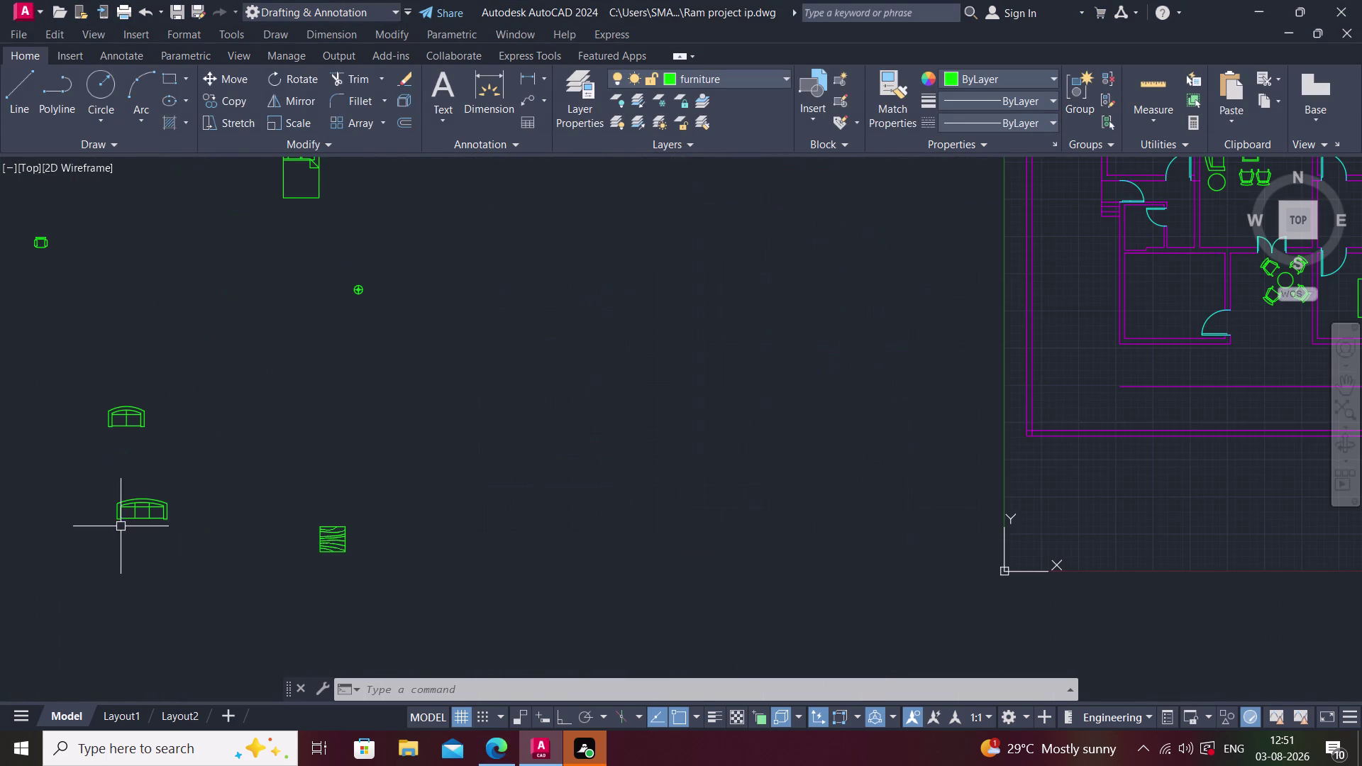
click(100, 467)
click(242, 595)
scroll(up, 3)
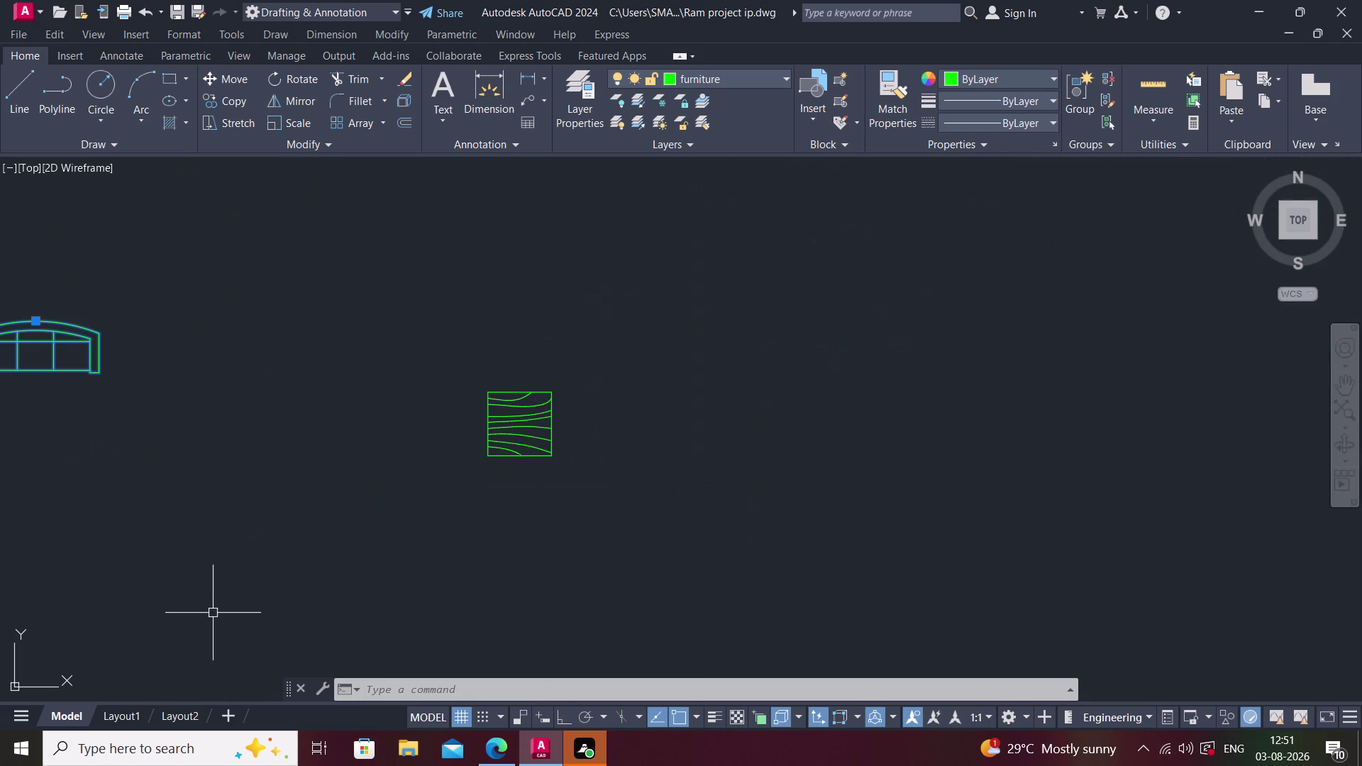
Start the COPY command near the sofa and square table, then cancel it.
middle_drag(188, 566, 266, 567)
key(c)
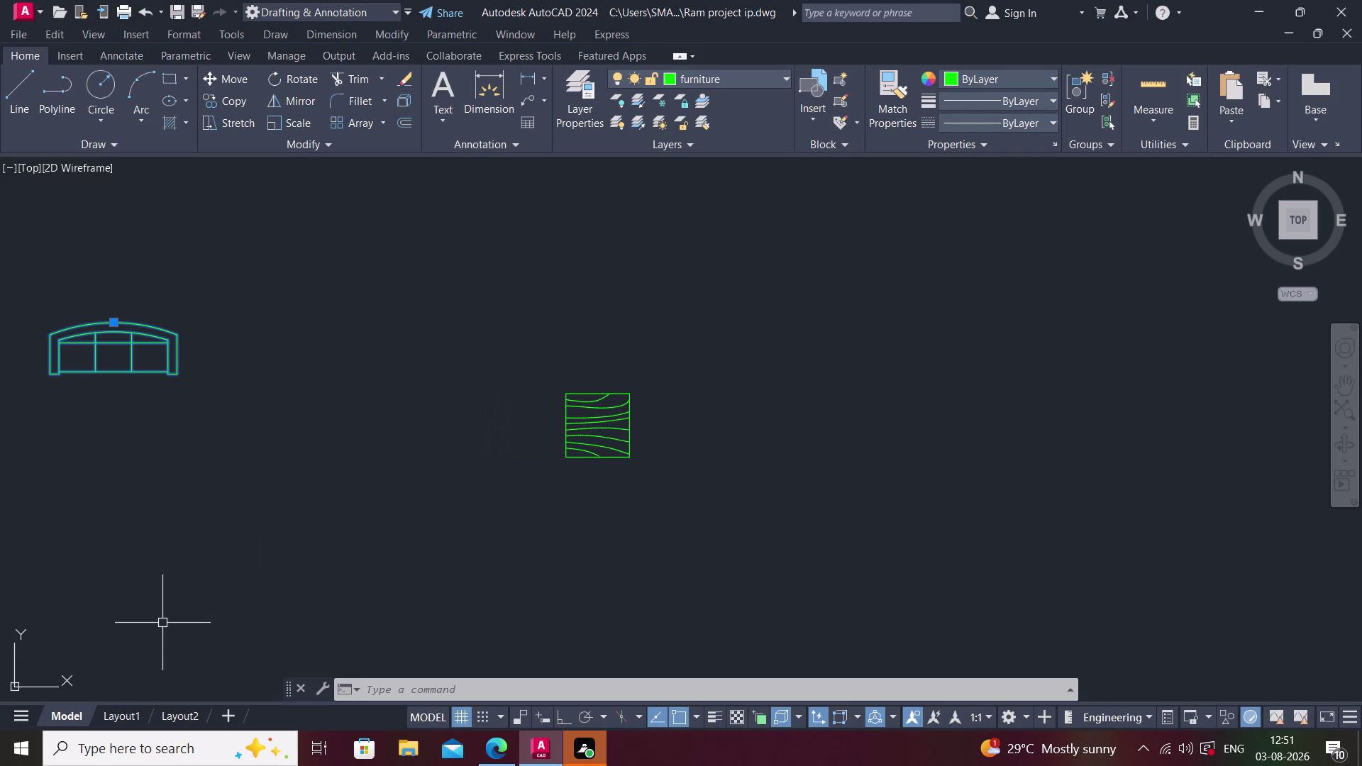
text(opy)
key(space)
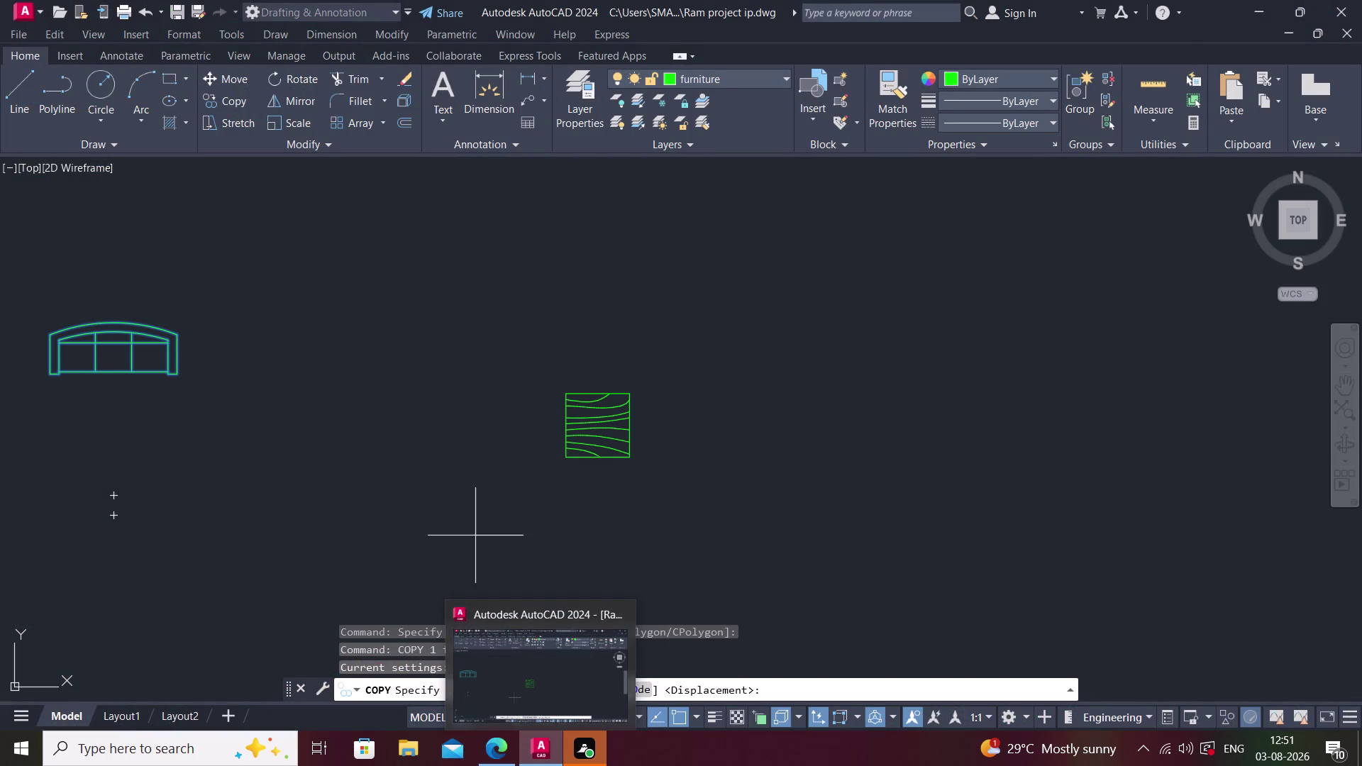
middle_drag(446, 503, 558, 519)
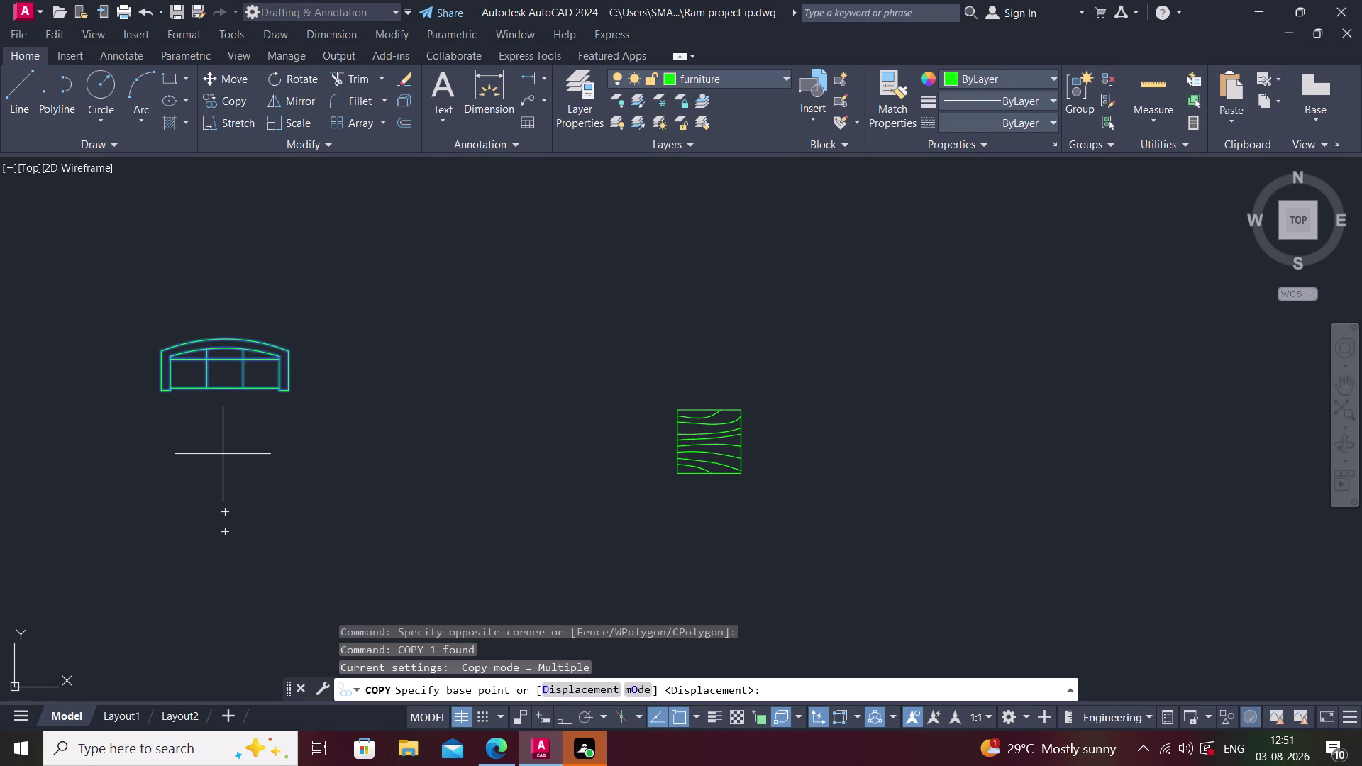
text(co)
key(Escape)
key(Escape)
Window-select the curved sofa block.
click(133, 333)
click(271, 420)
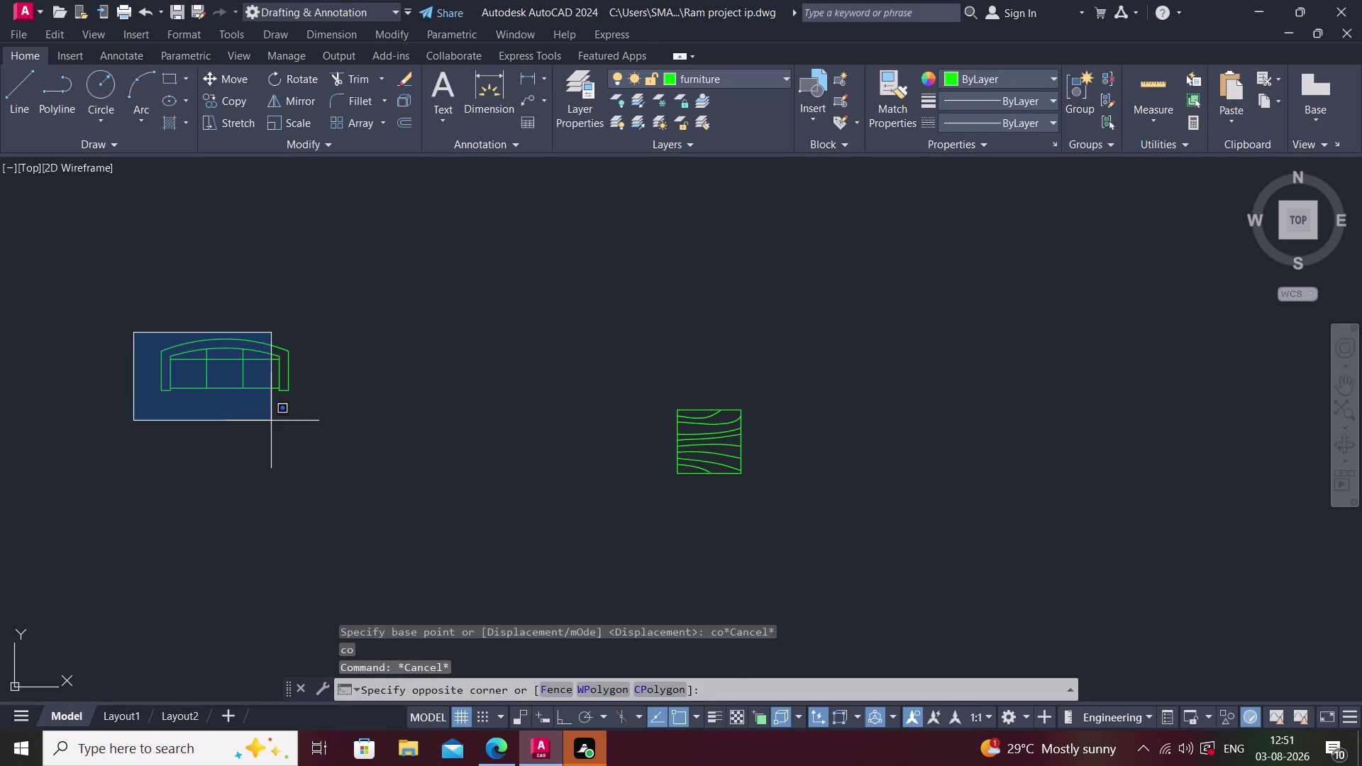
click(142, 285)
click(369, 467)
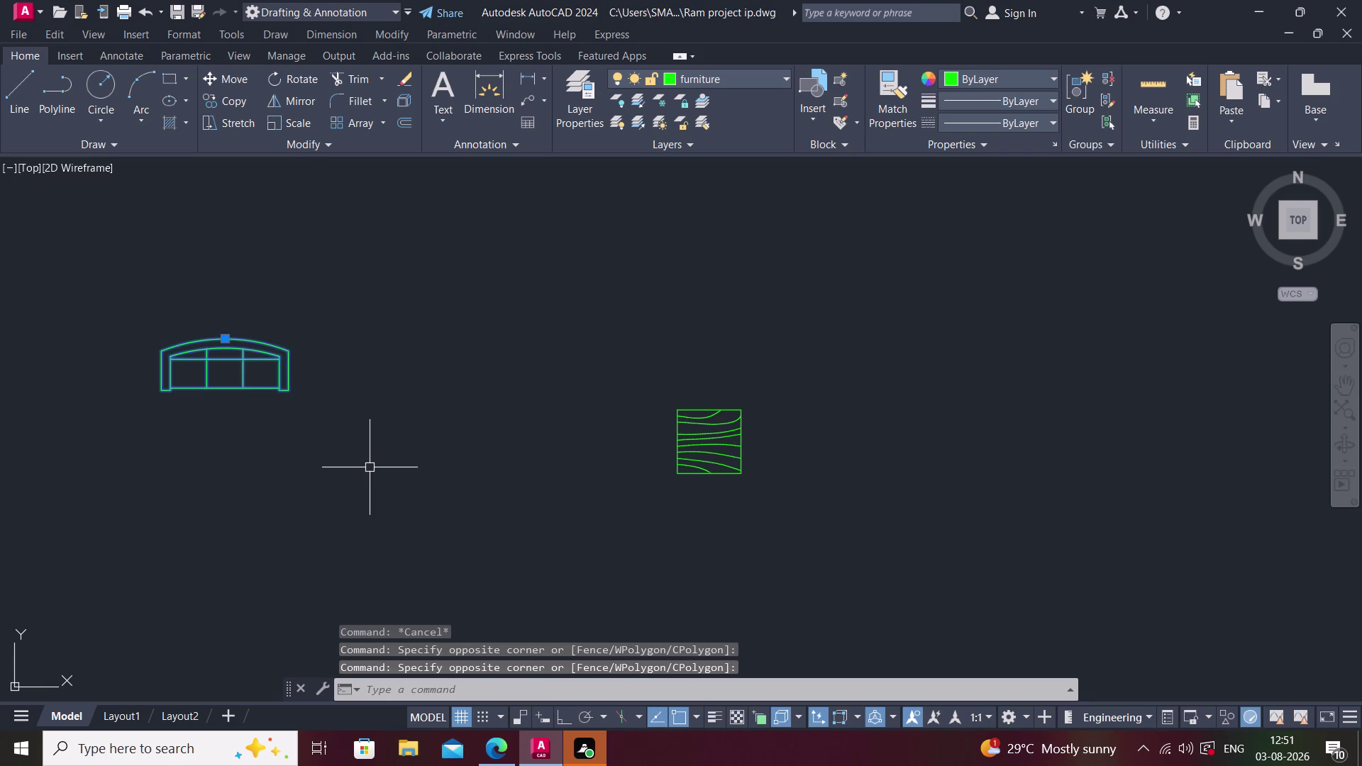
Rotate the sofa 90° upright about its right end with Ortho on.
text(ro)
key(space)
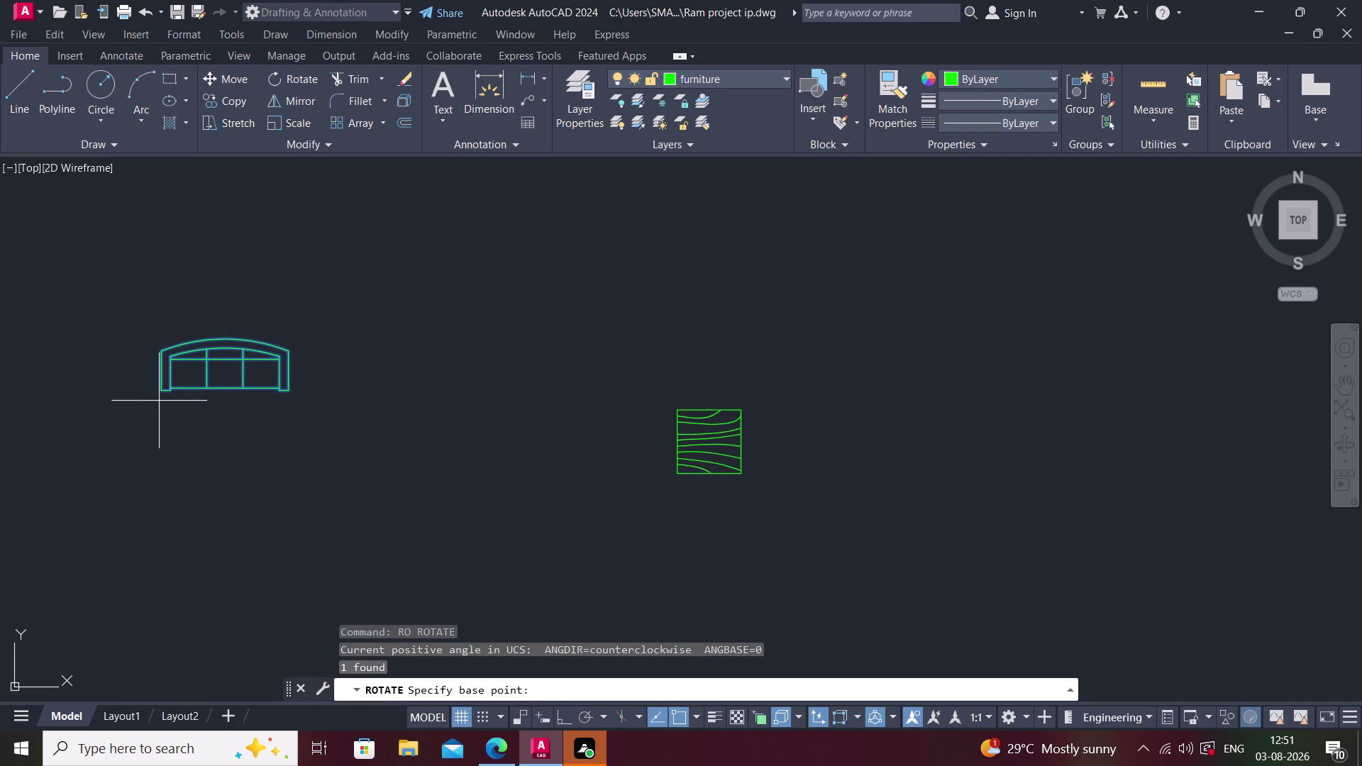
click(159, 391)
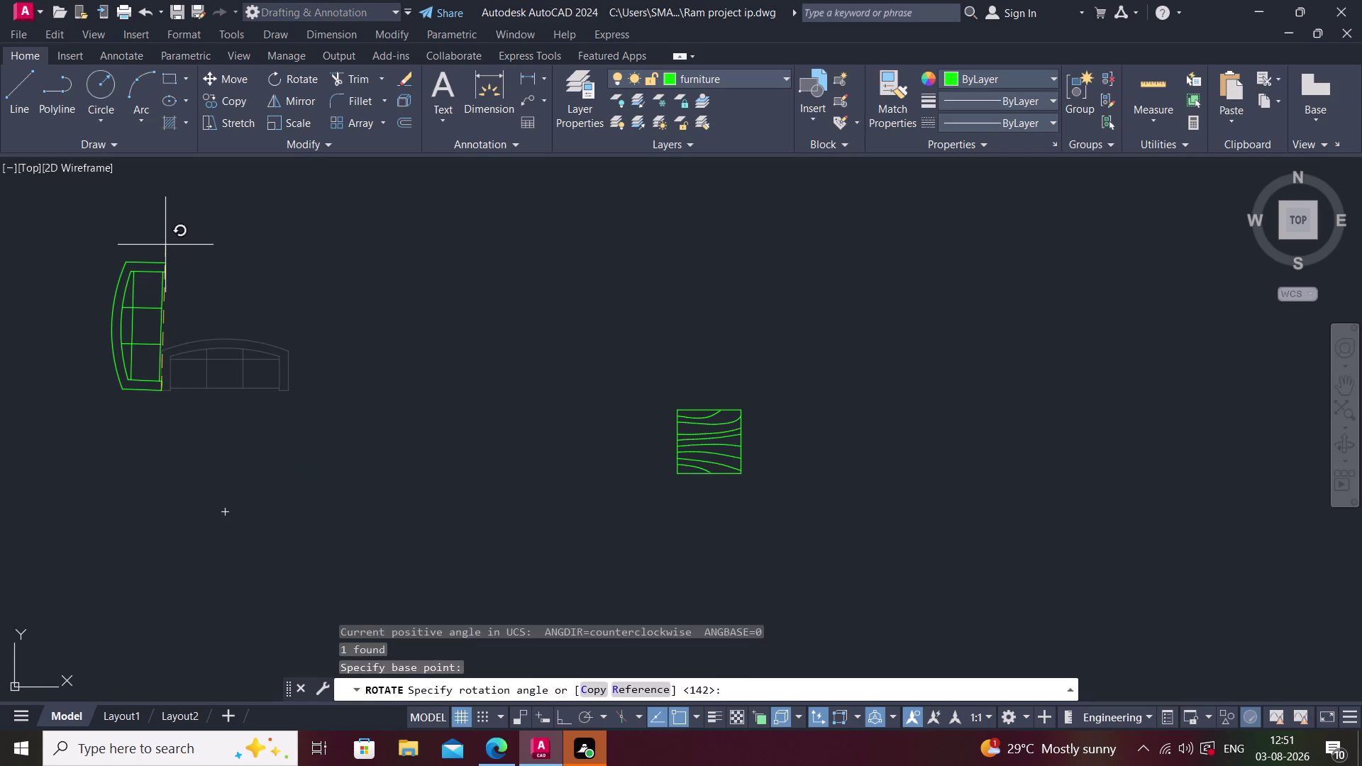
key(F8)
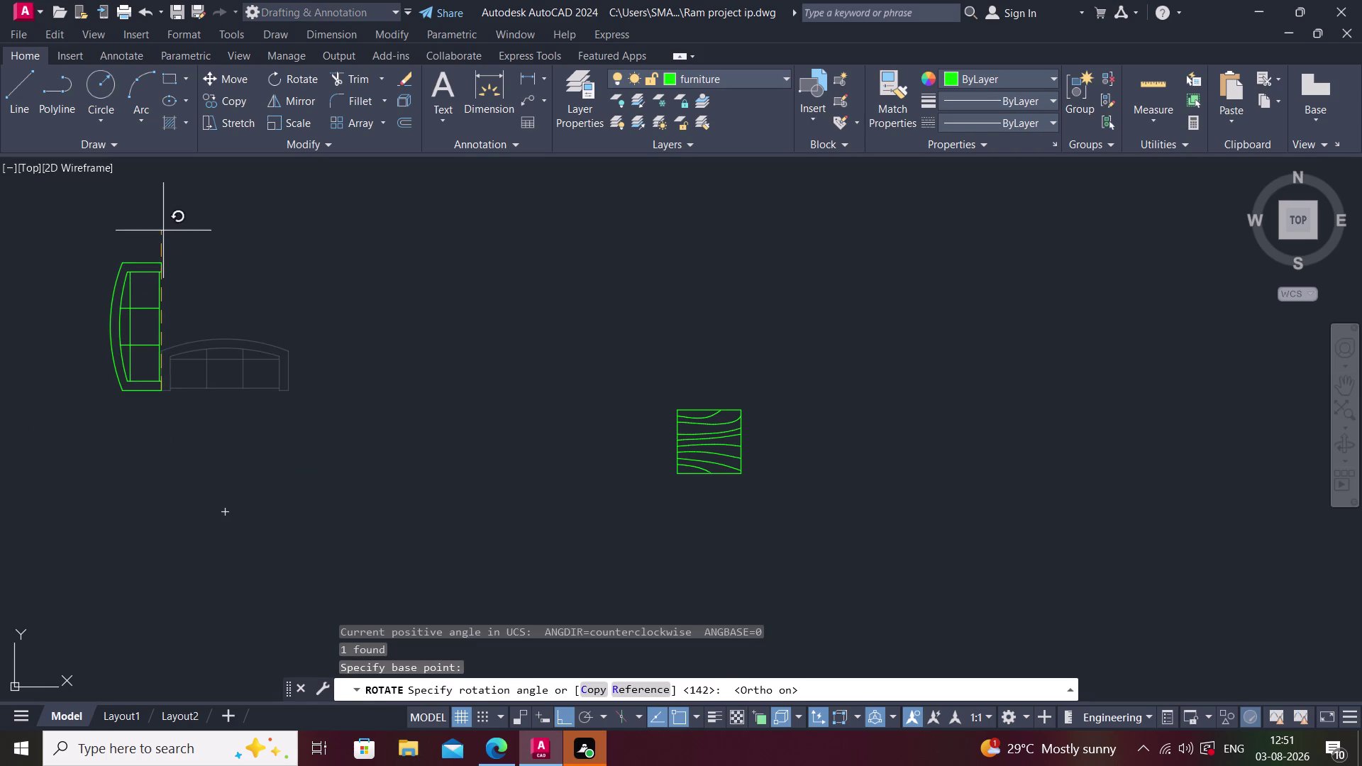
click(162, 220)
Select and delete the leftover horizontal sofa.
middle_drag(199, 324, 254, 388)
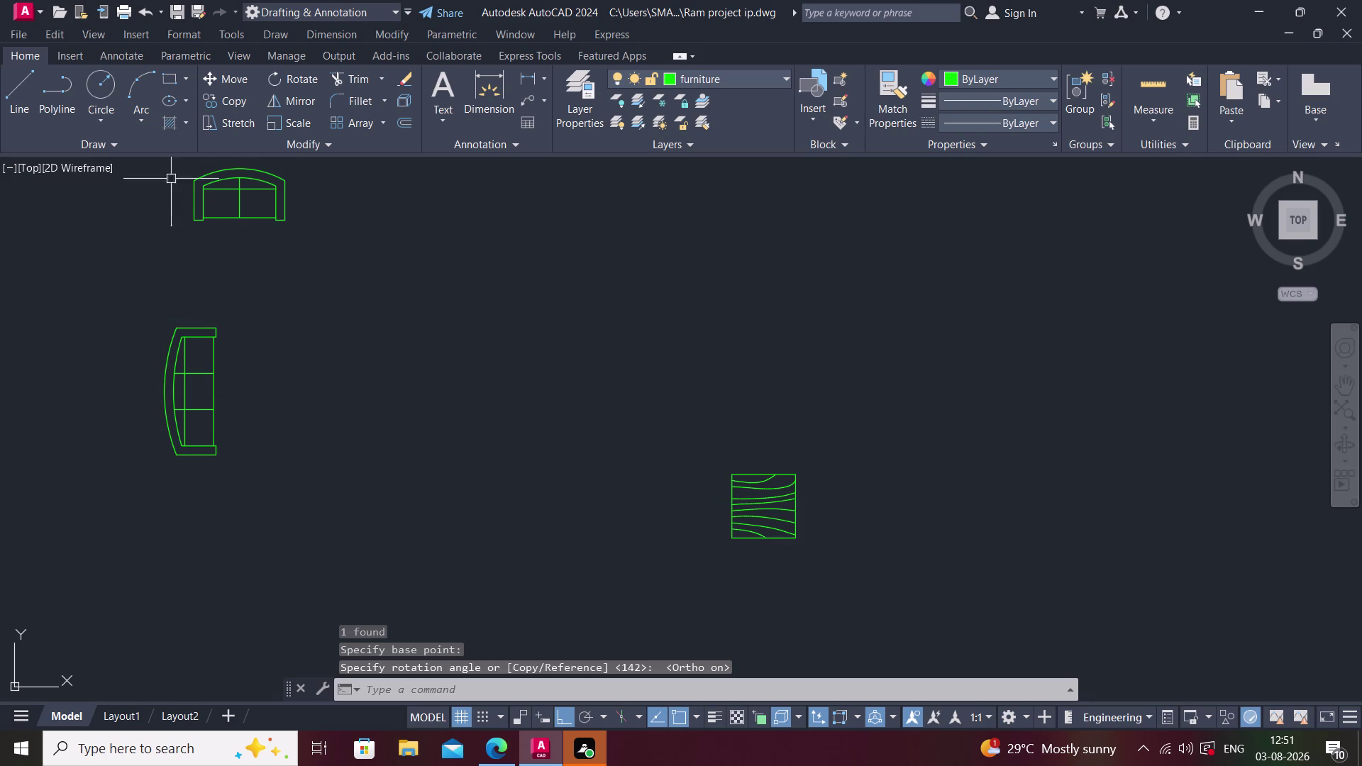
middle_drag(199, 329, 152, 438)
click(116, 247)
click(339, 428)
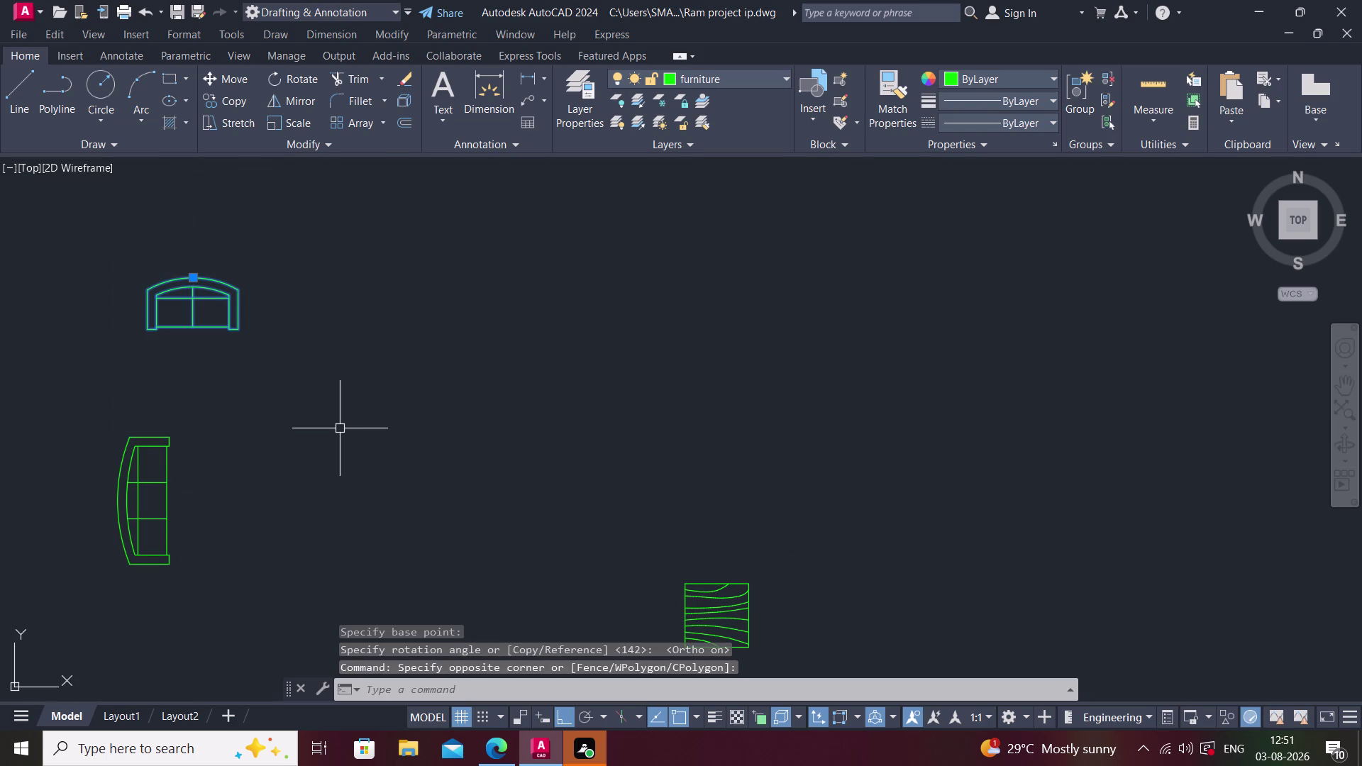
key(Delete)
Select the upright sofa and start copying it from a base point.
middle_drag(256, 444, 316, 416)
key(Escape)
click(152, 383)
click(337, 624)
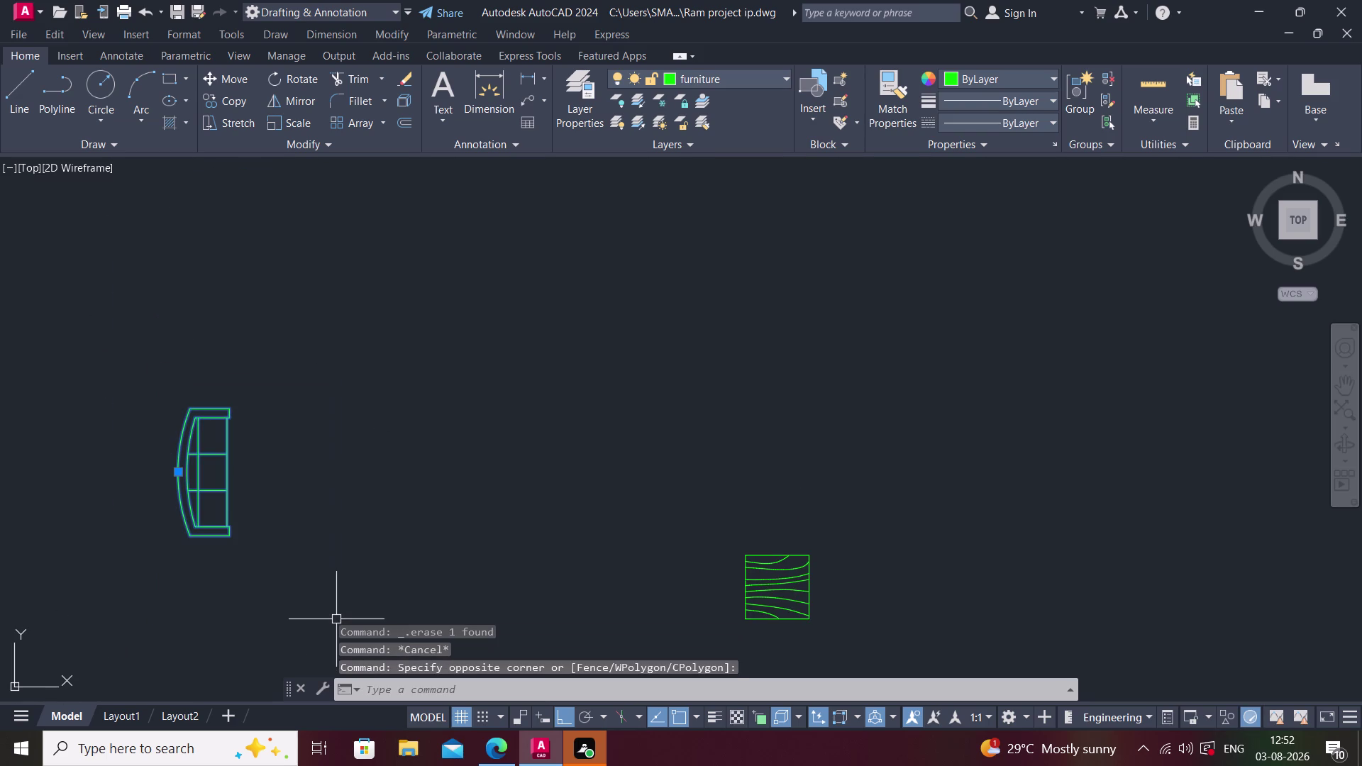
text(c)
text(o)
key(space)
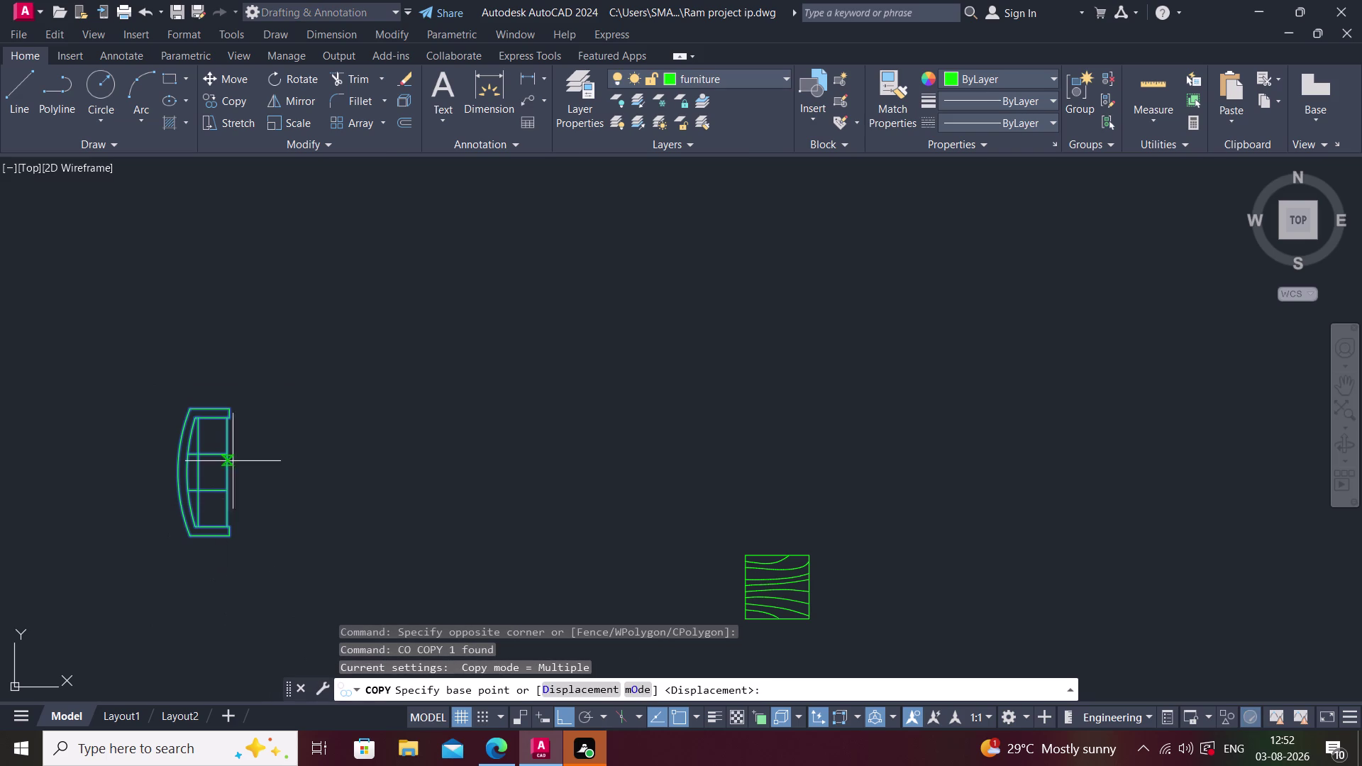
click(226, 403)
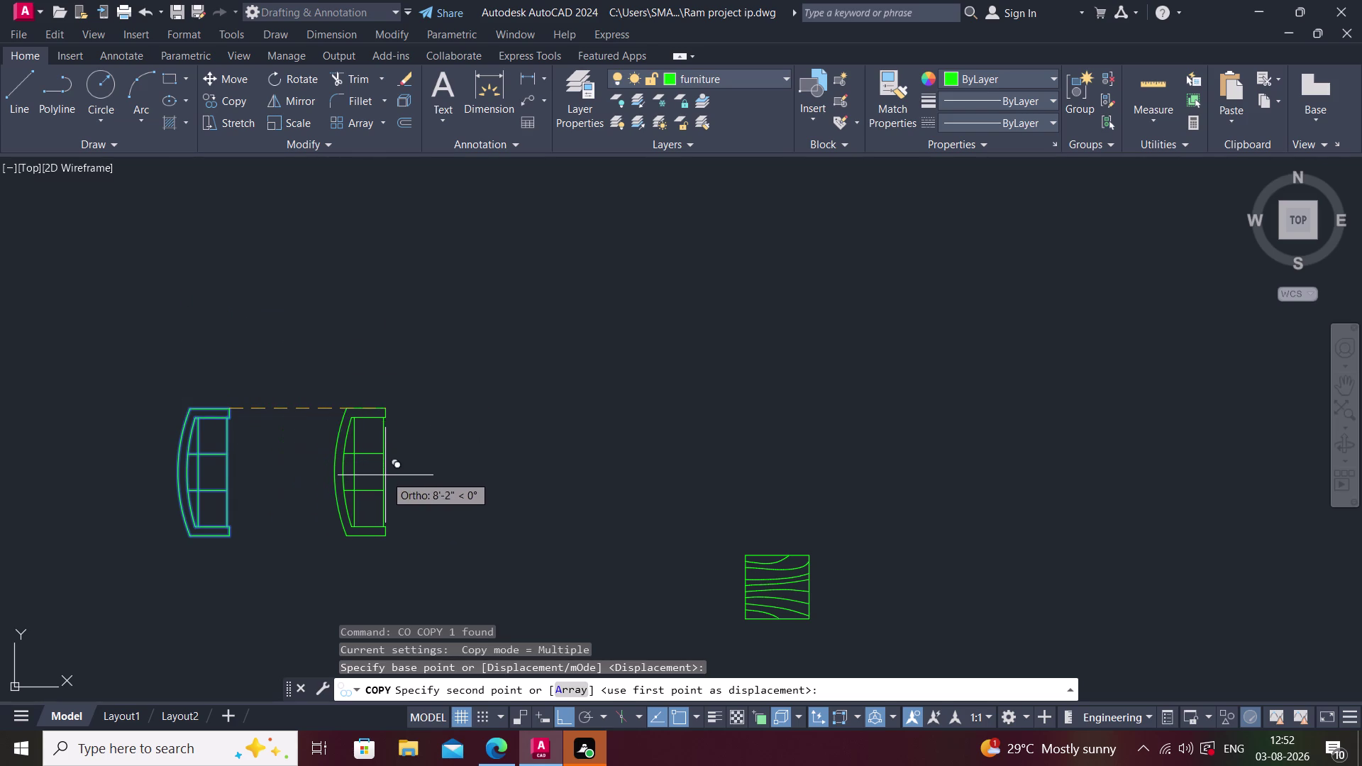
Abandon the sofa copy and center the view on the empty room left of the dining table.
key(Escape)
middle_drag(428, 485, 201, 405)
scroll(down, 3)
middle_drag(604, 452, 346, 502)
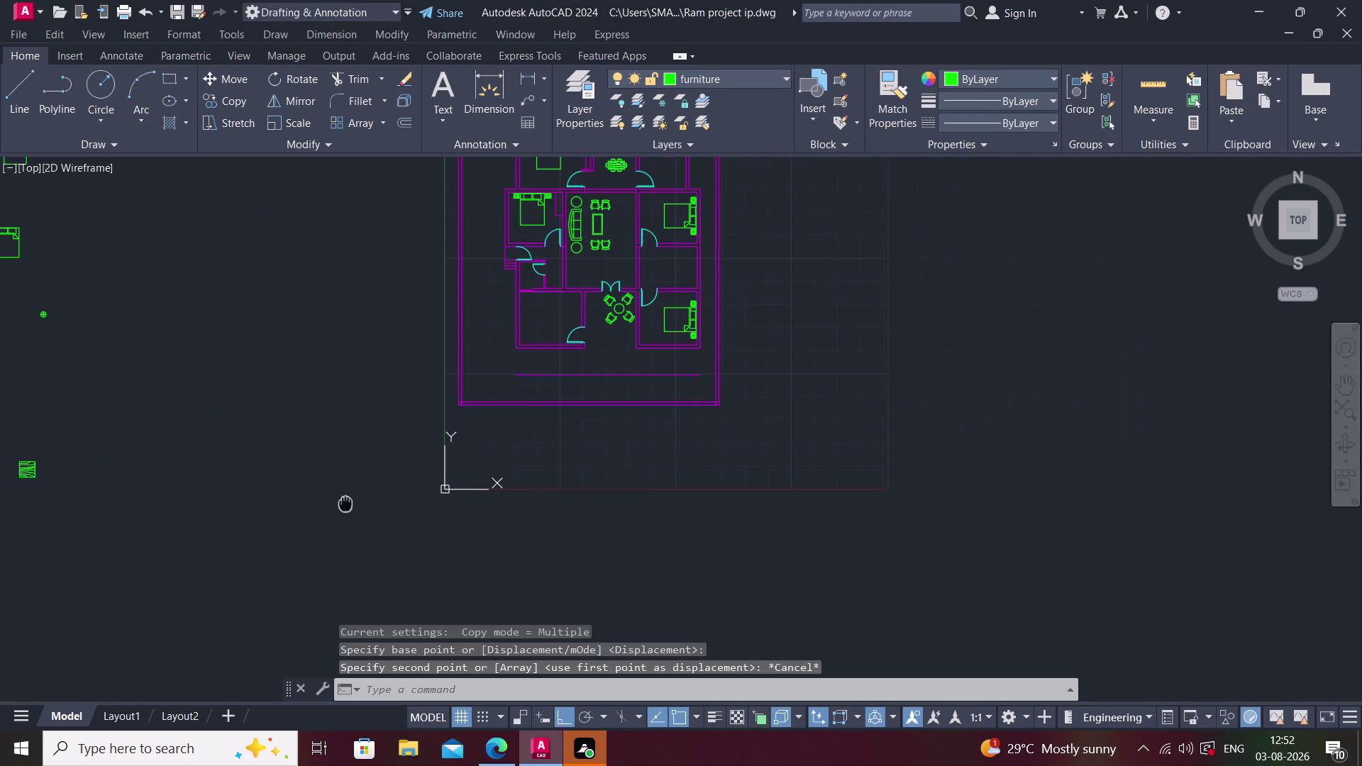
scroll(up, 3)
scroll(up, 3)
middle_drag(511, 337, 358, 456)
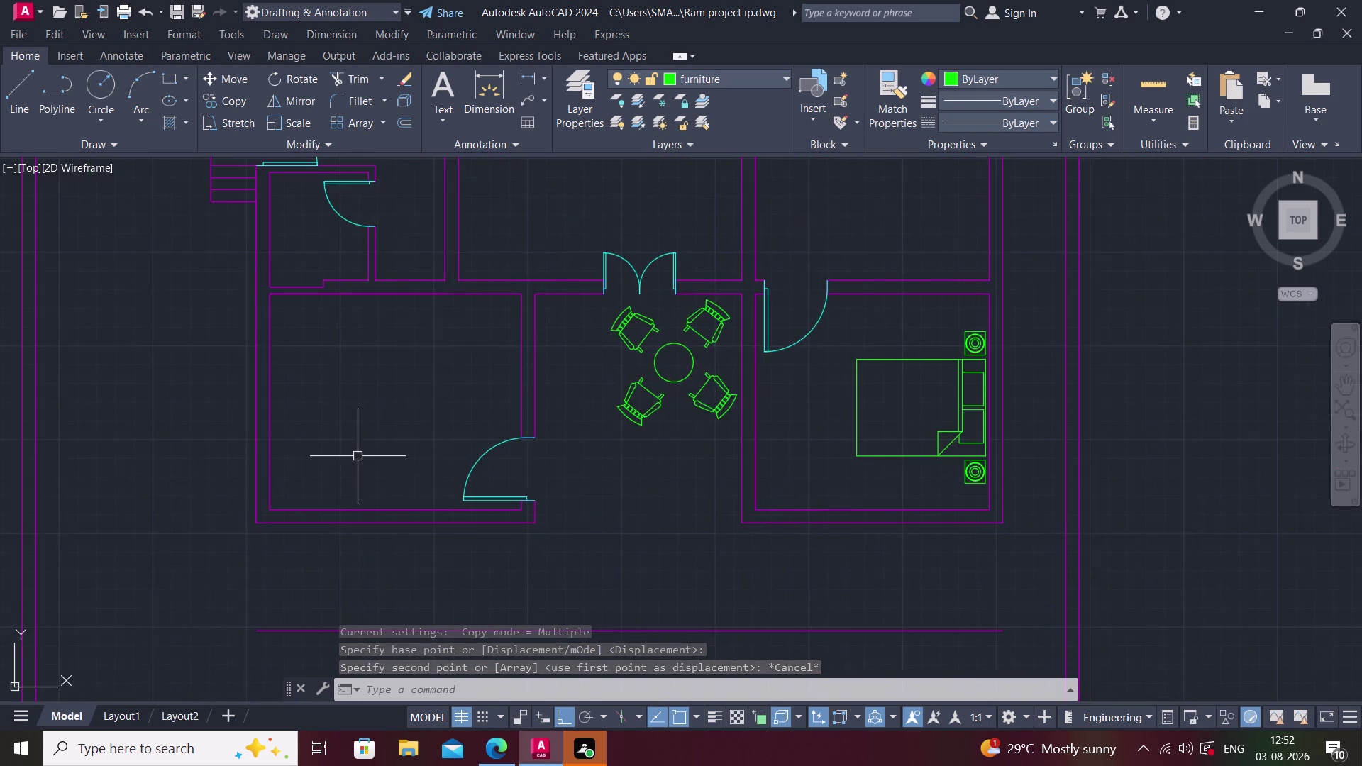
scroll(up, 3)
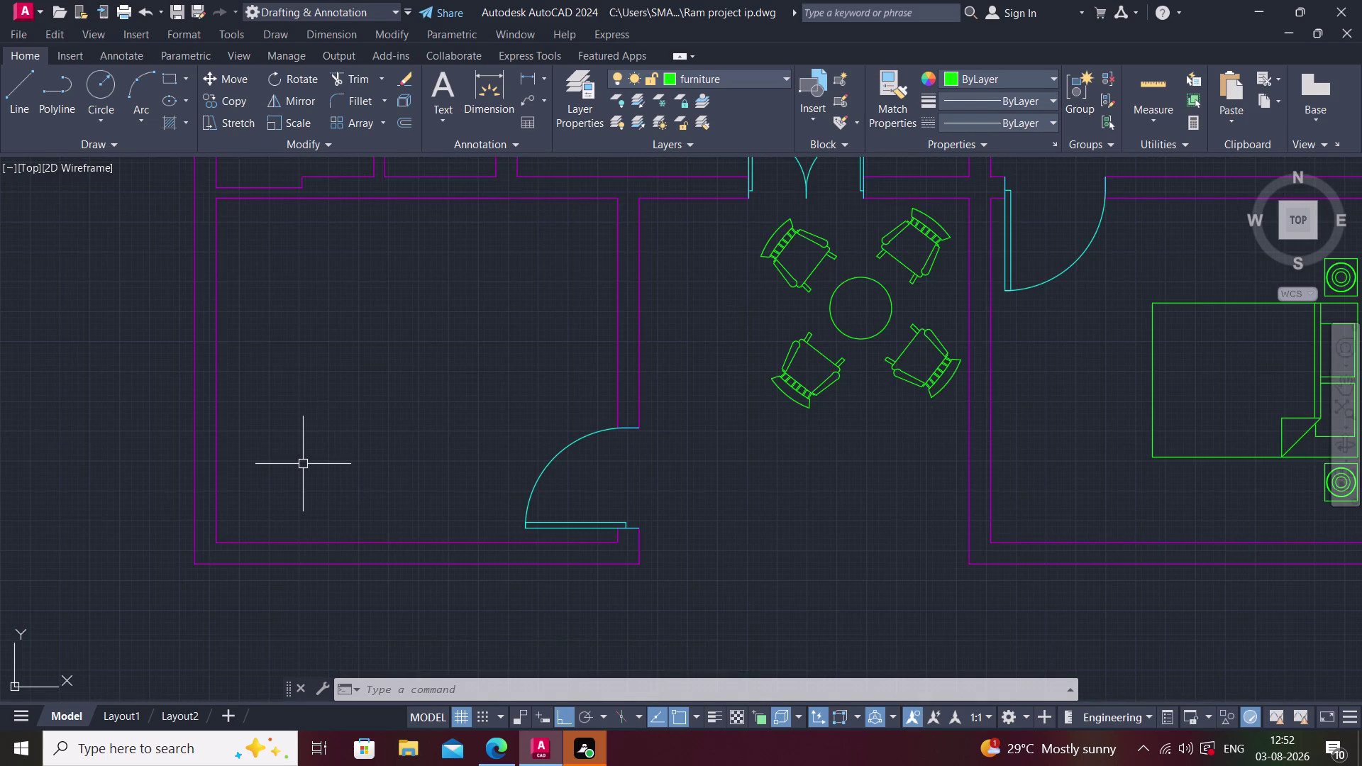
middle_drag(308, 468, 336, 518)
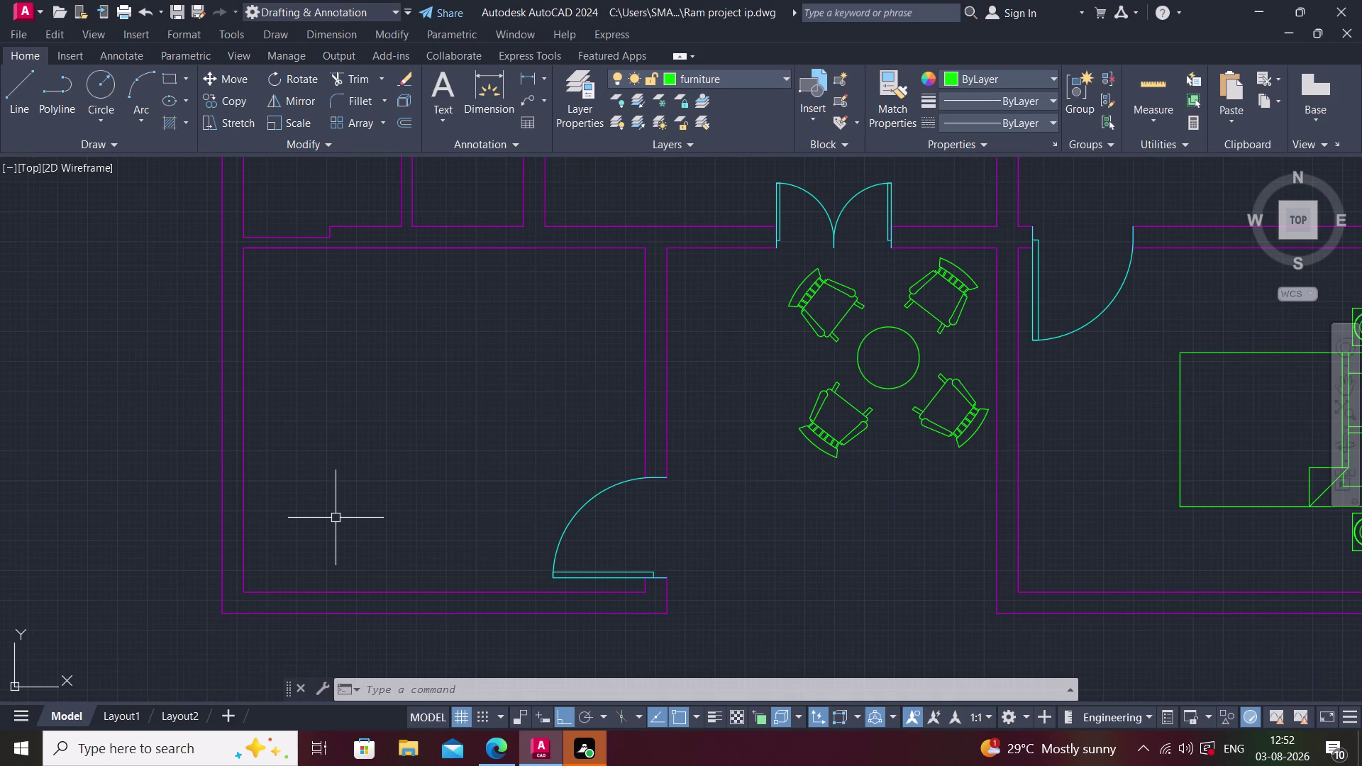
text(l)
key(space)
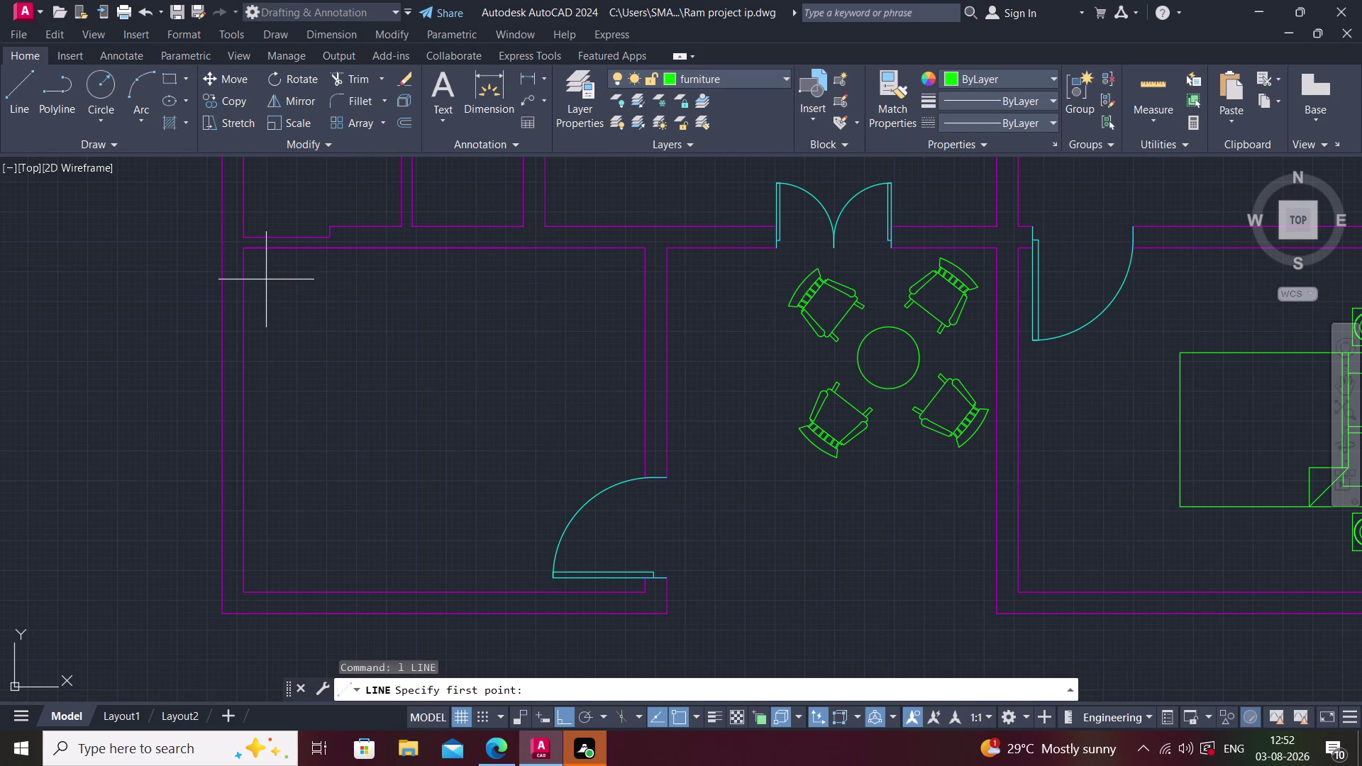
Draw the vertical left edge along the room's left wall and extend it downward.
click(264, 282)
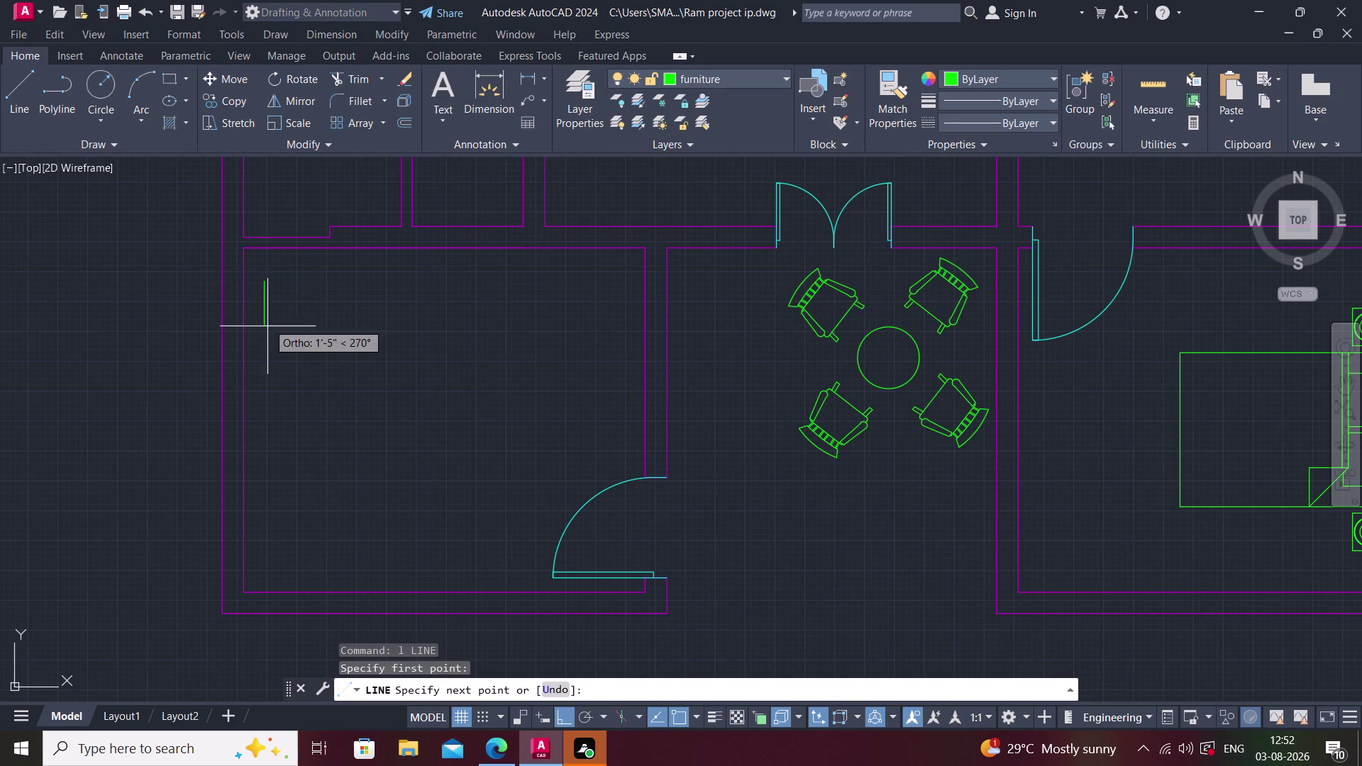
click(266, 428)
key(Escape)
text(l)
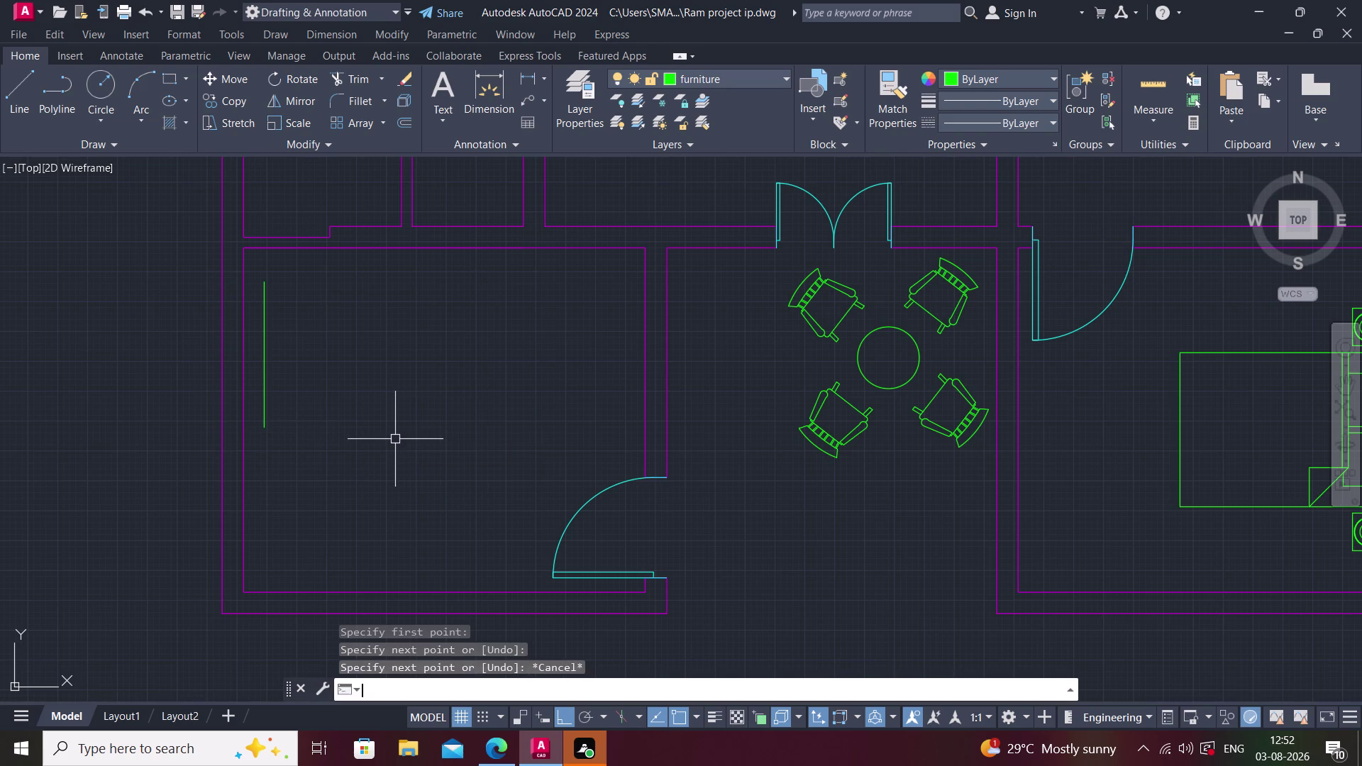
key(space)
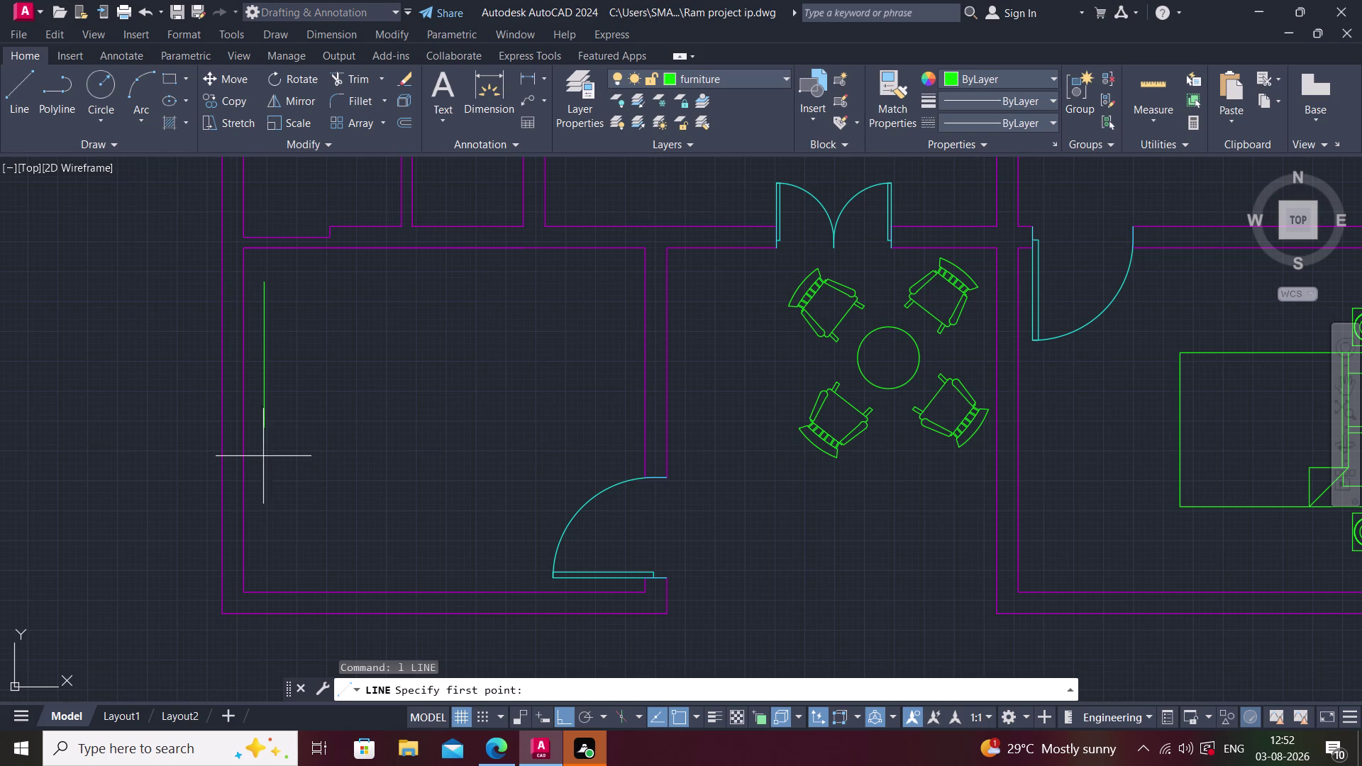
click(264, 454)
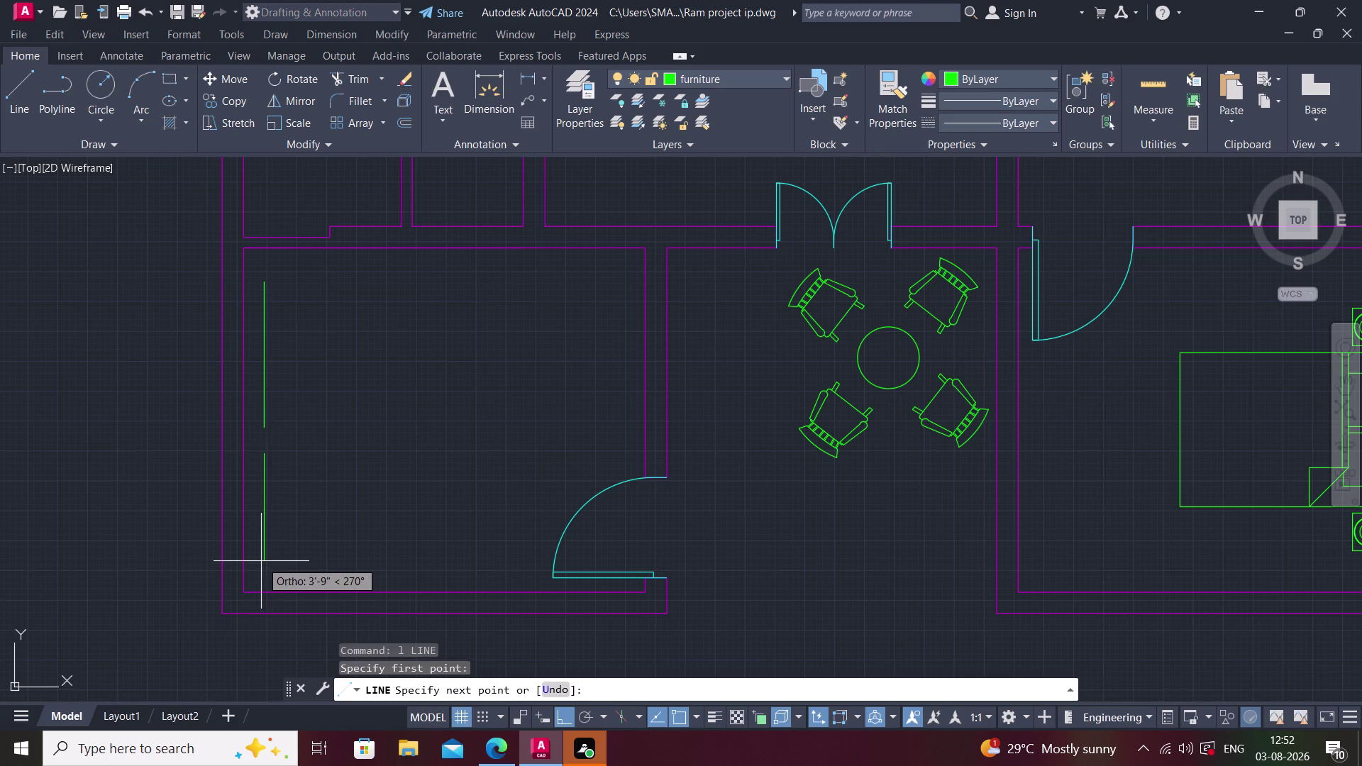
click(262, 565)
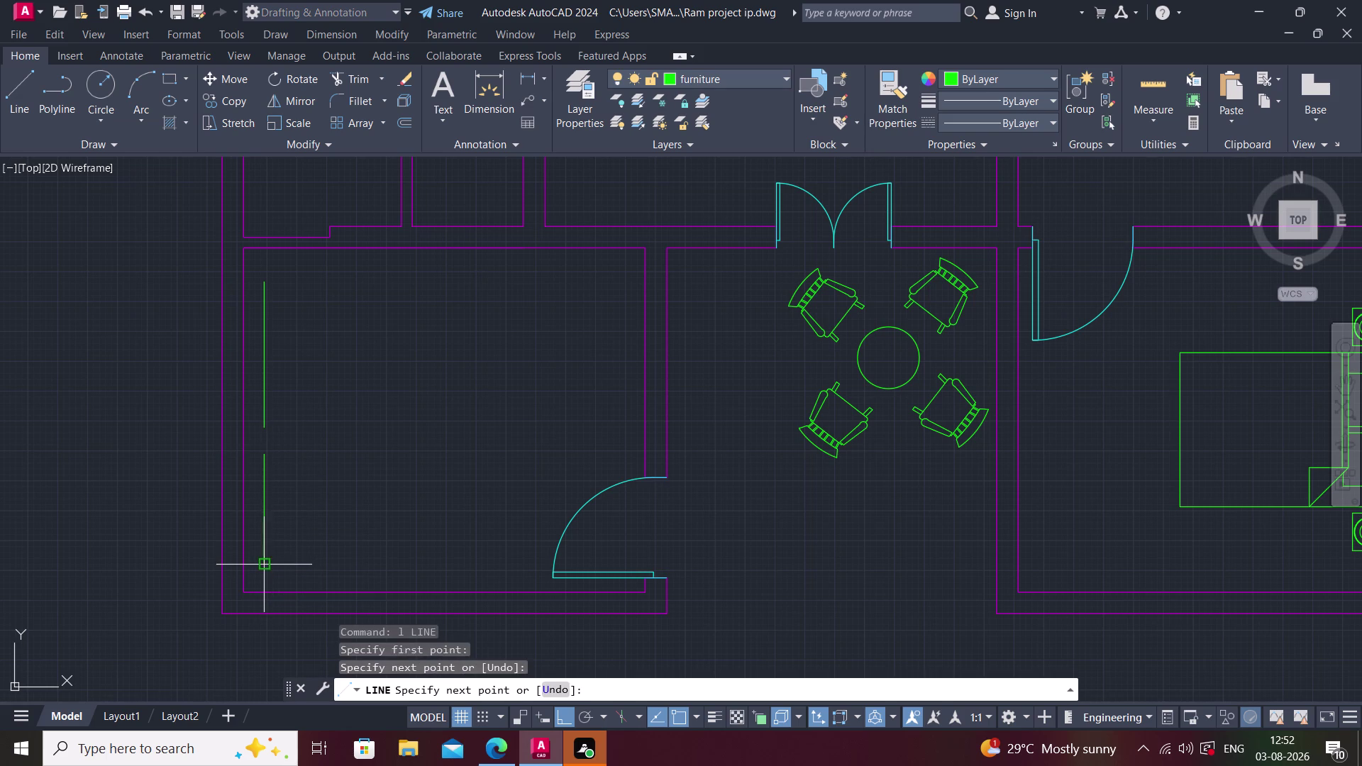
key(Escape)
Draw short horizontal sofa-depth lines from the bottom and top of the left edge.
text(l)
key(space)
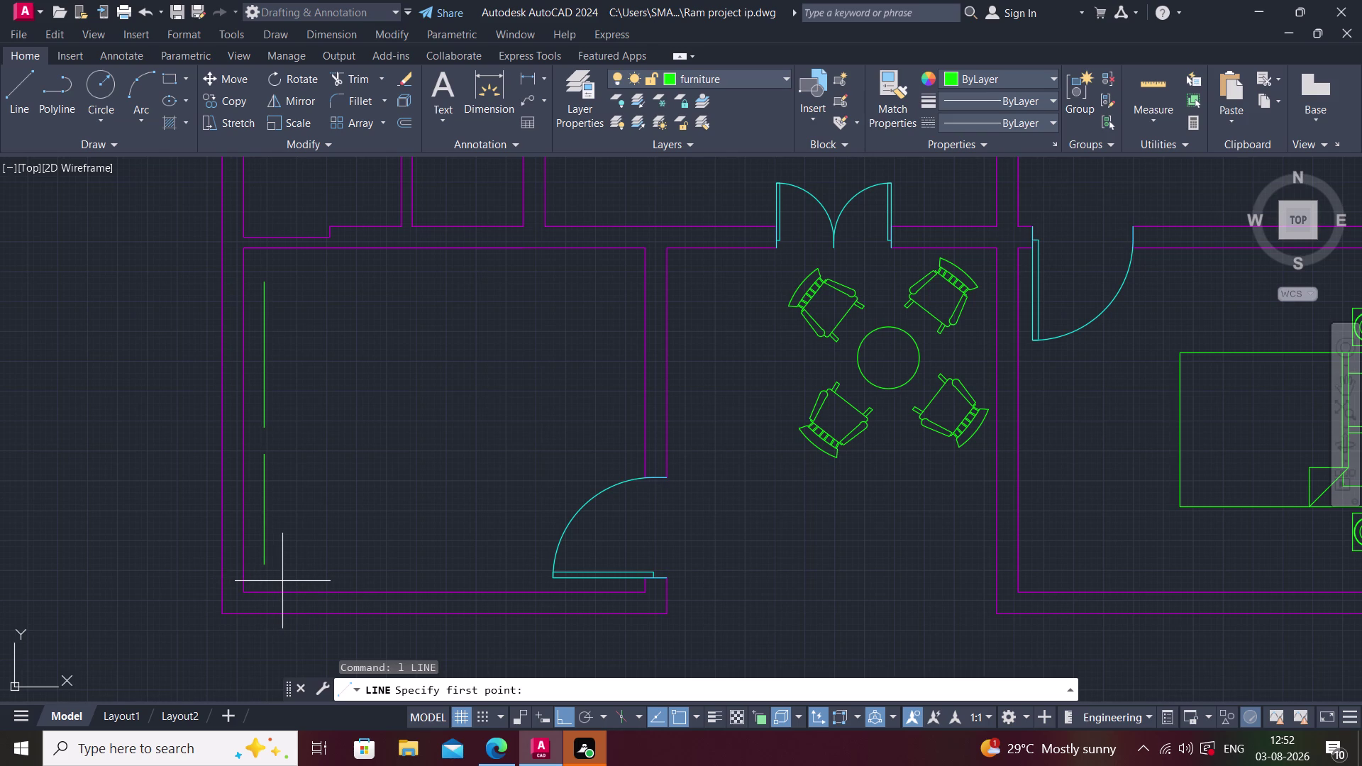
click(285, 580)
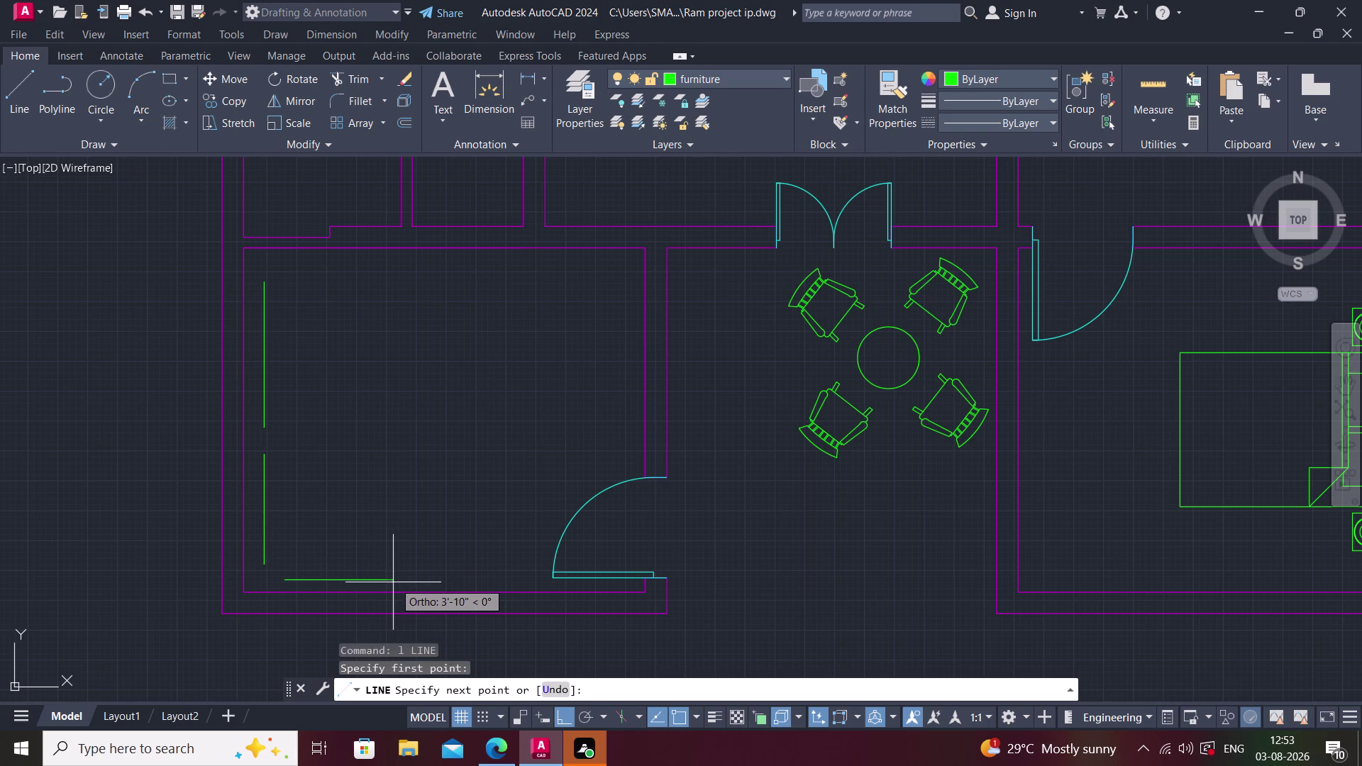
click(388, 583)
key(Escape)
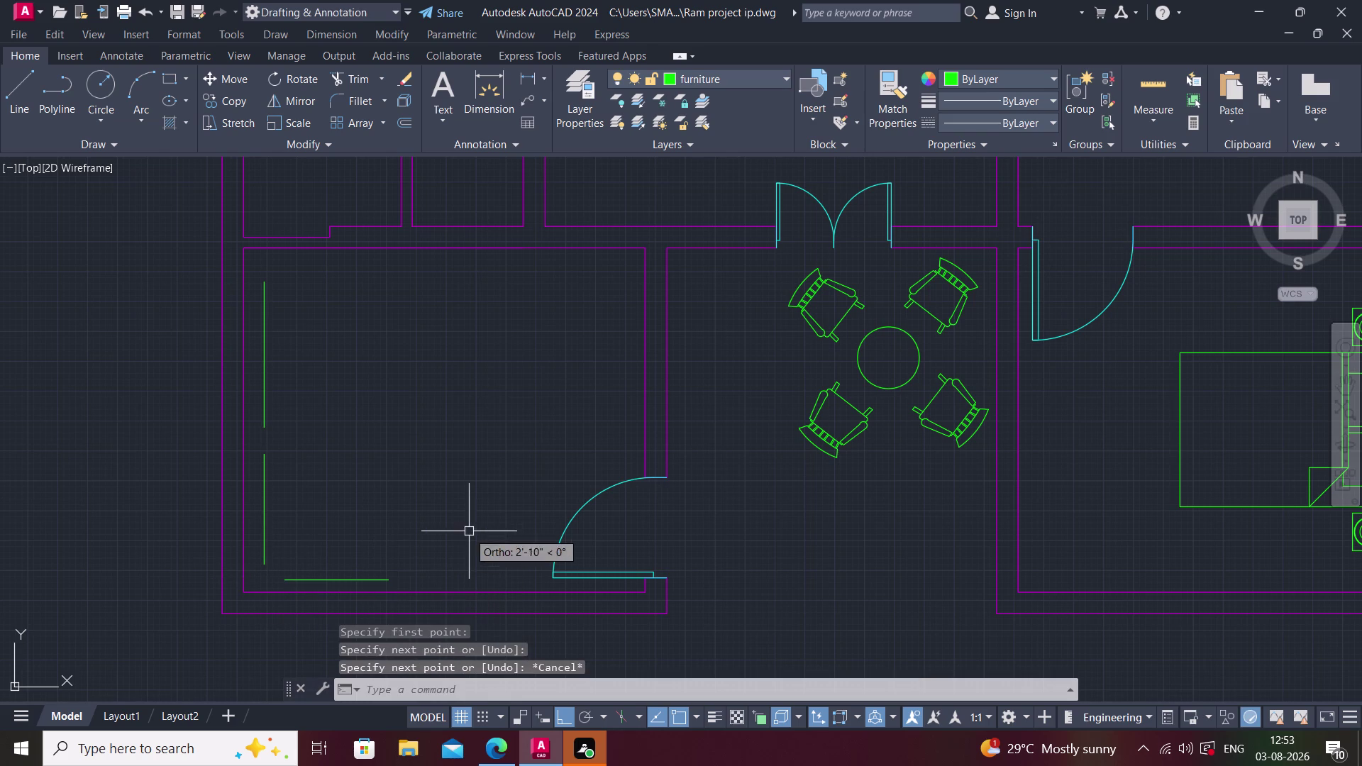
text(l)
key(space)
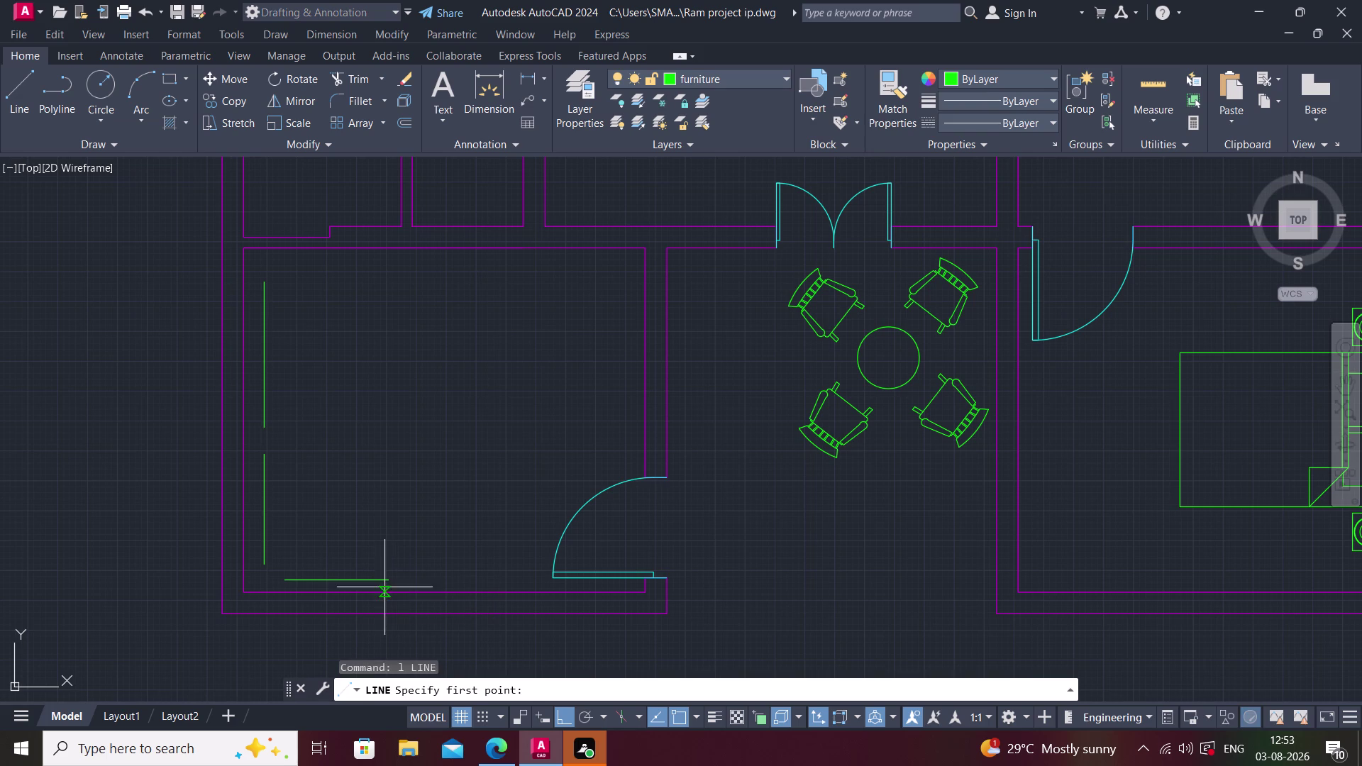
click(275, 269)
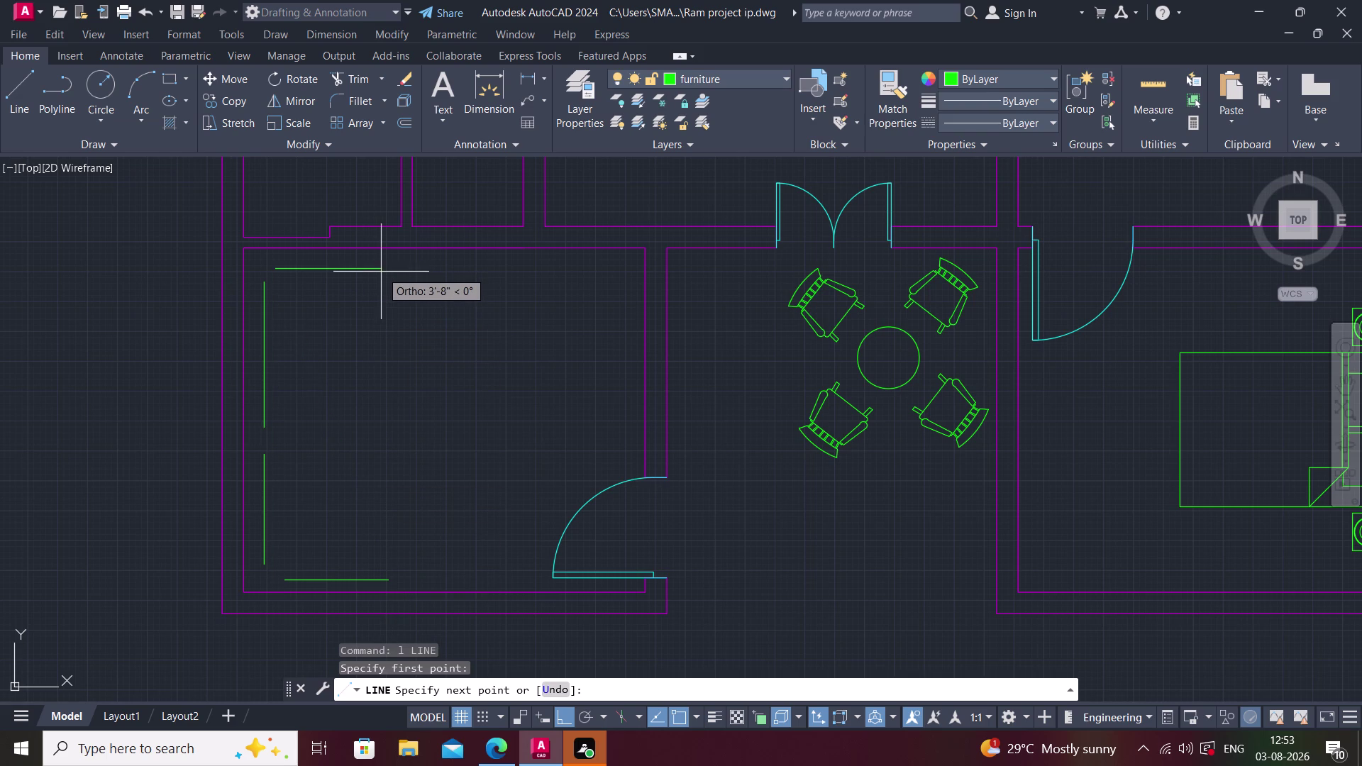
click(383, 270)
key(Escape)
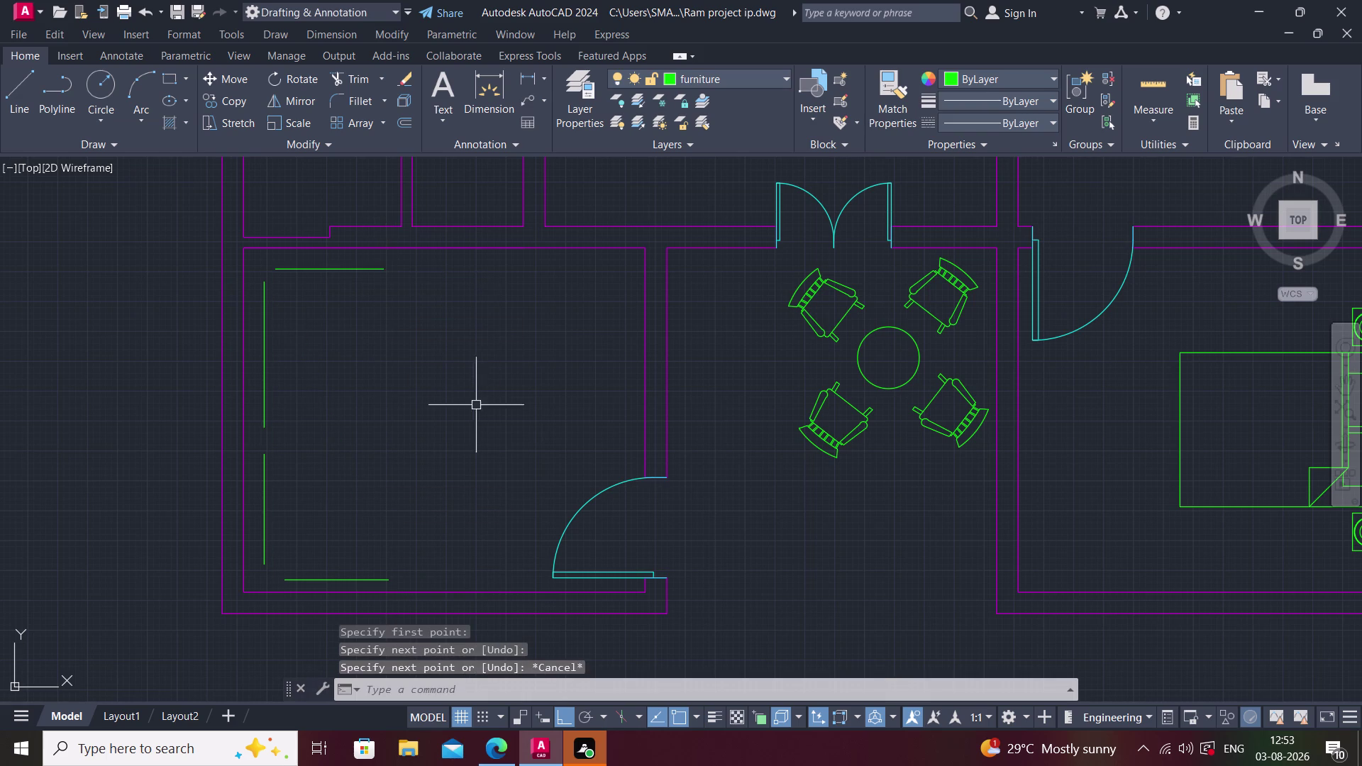
key(f)
key(space)
click(265, 296)
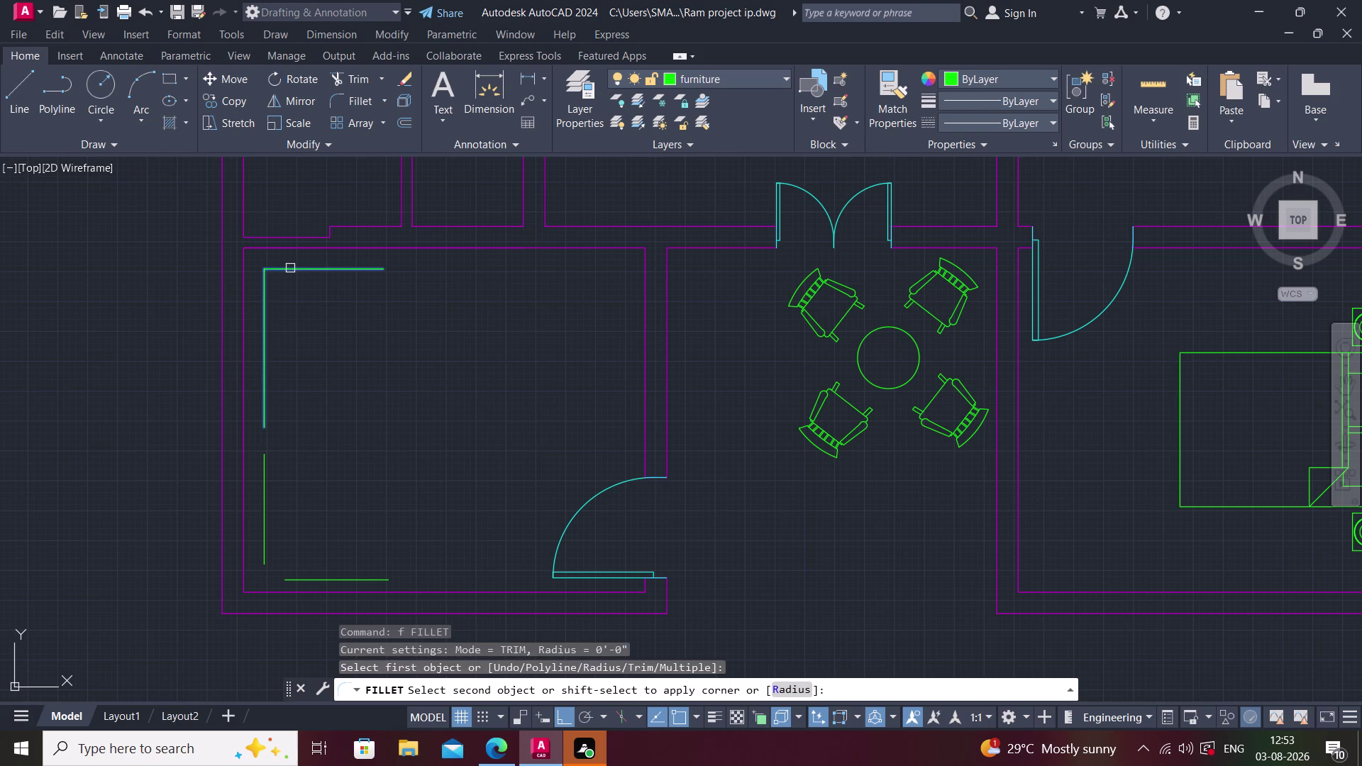
key(Escape)
key(Escape)
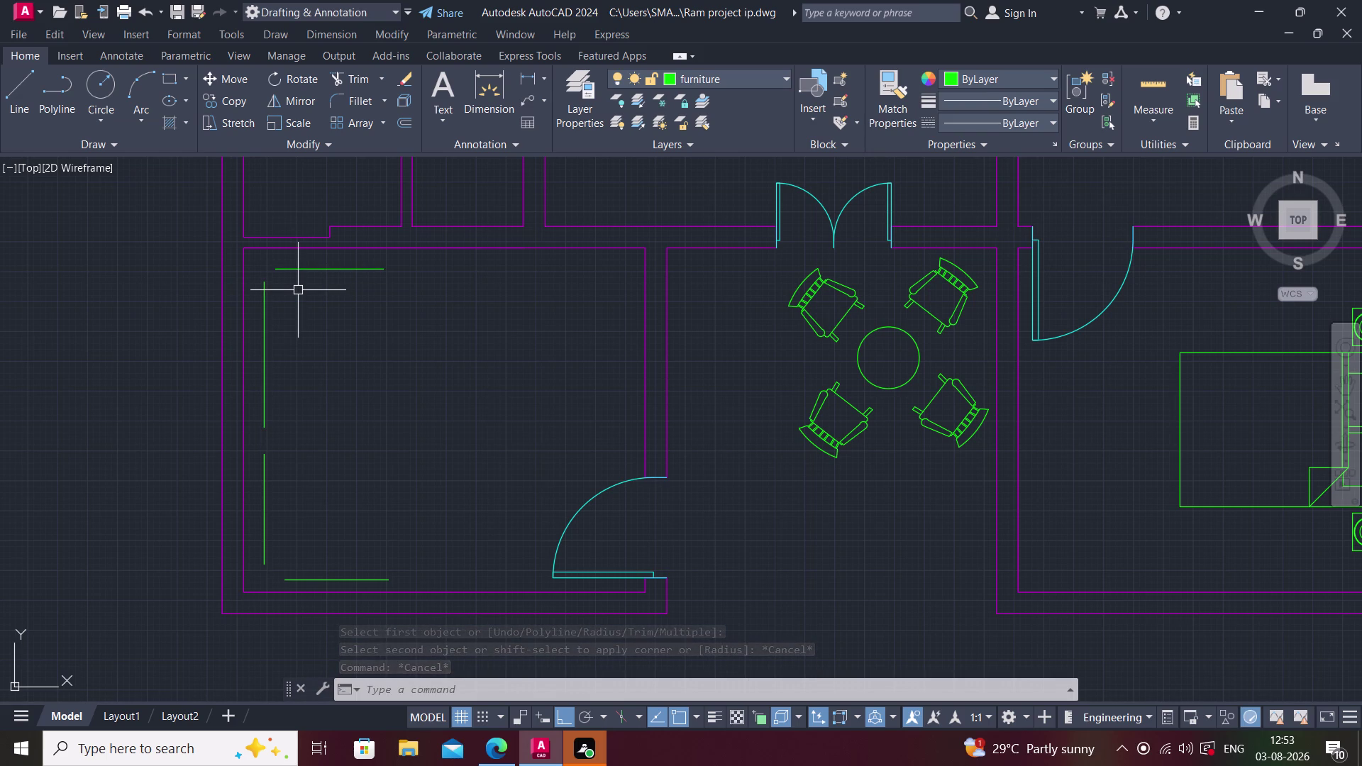
text(cha)
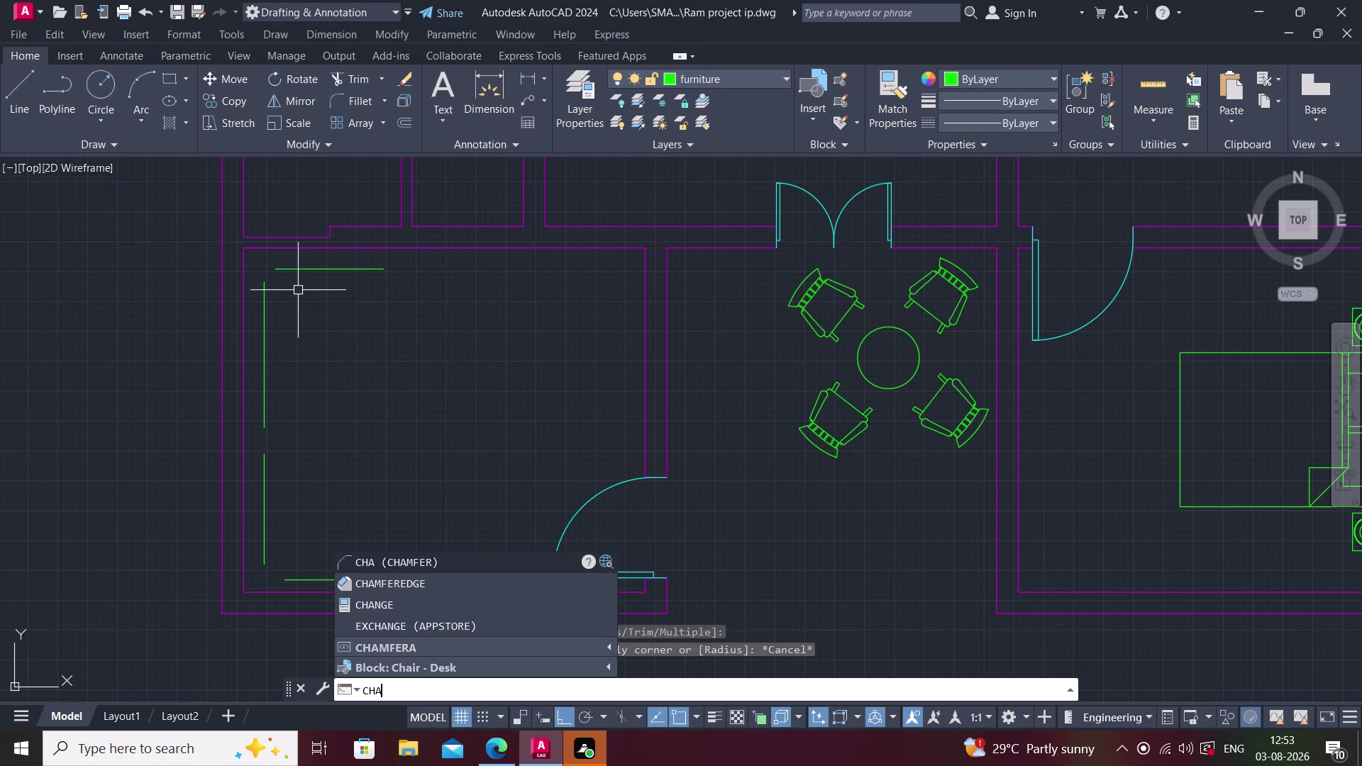
click(386, 558)
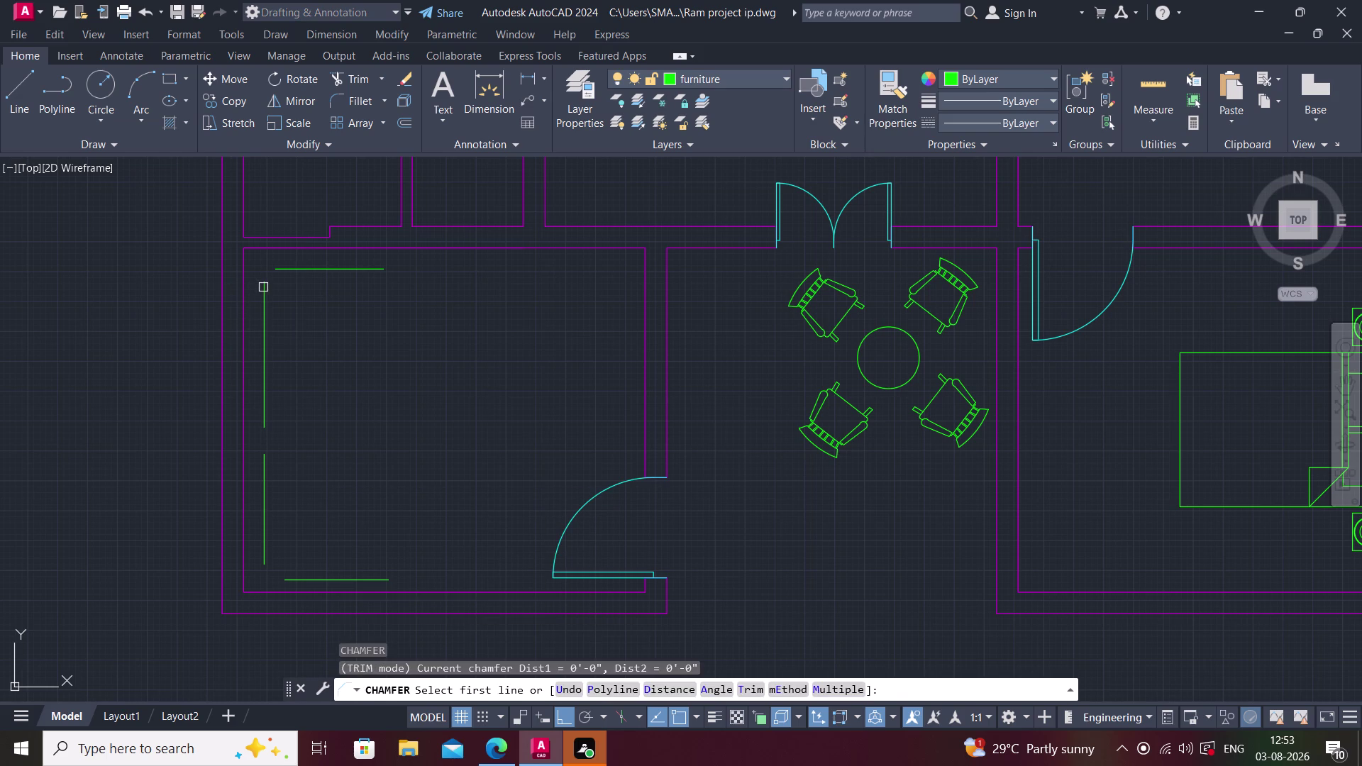
click(263, 291)
click(297, 270)
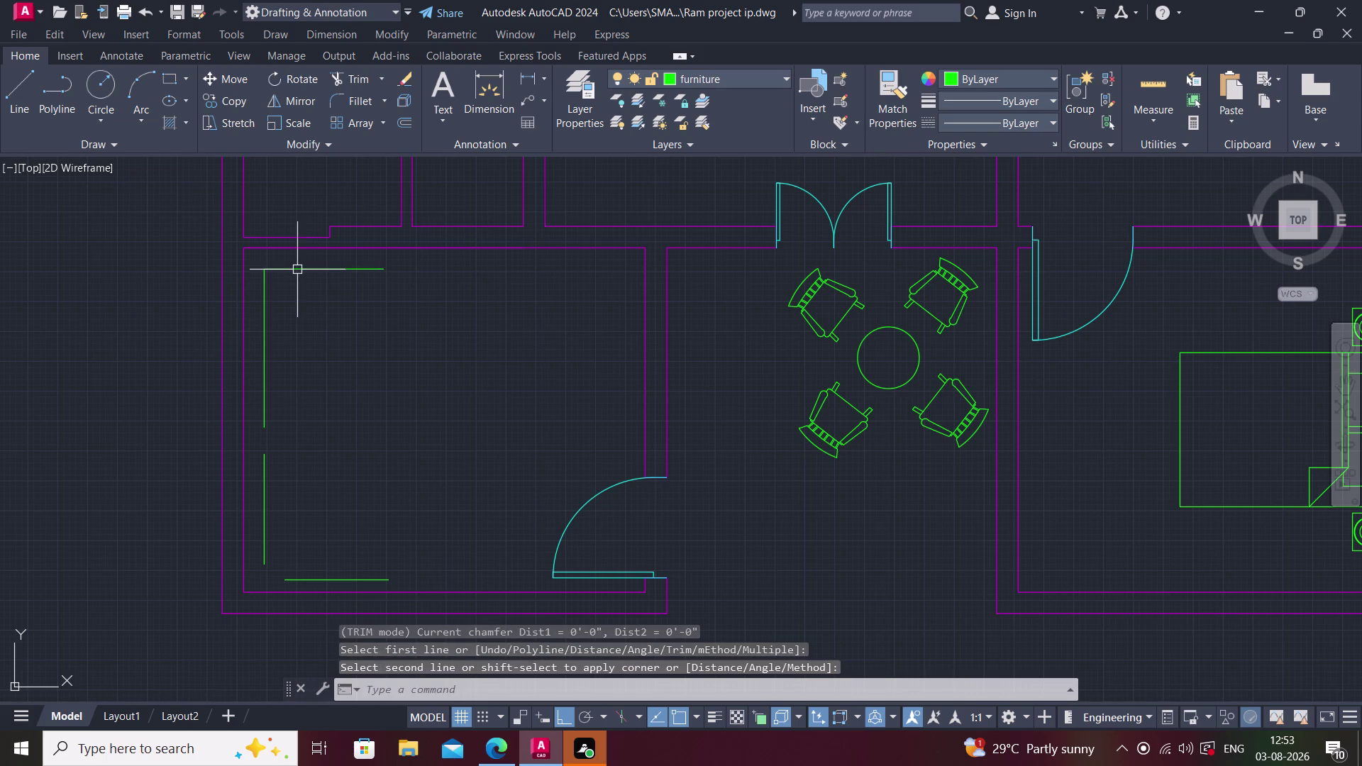
key(Escape)
key(ctrl+z)
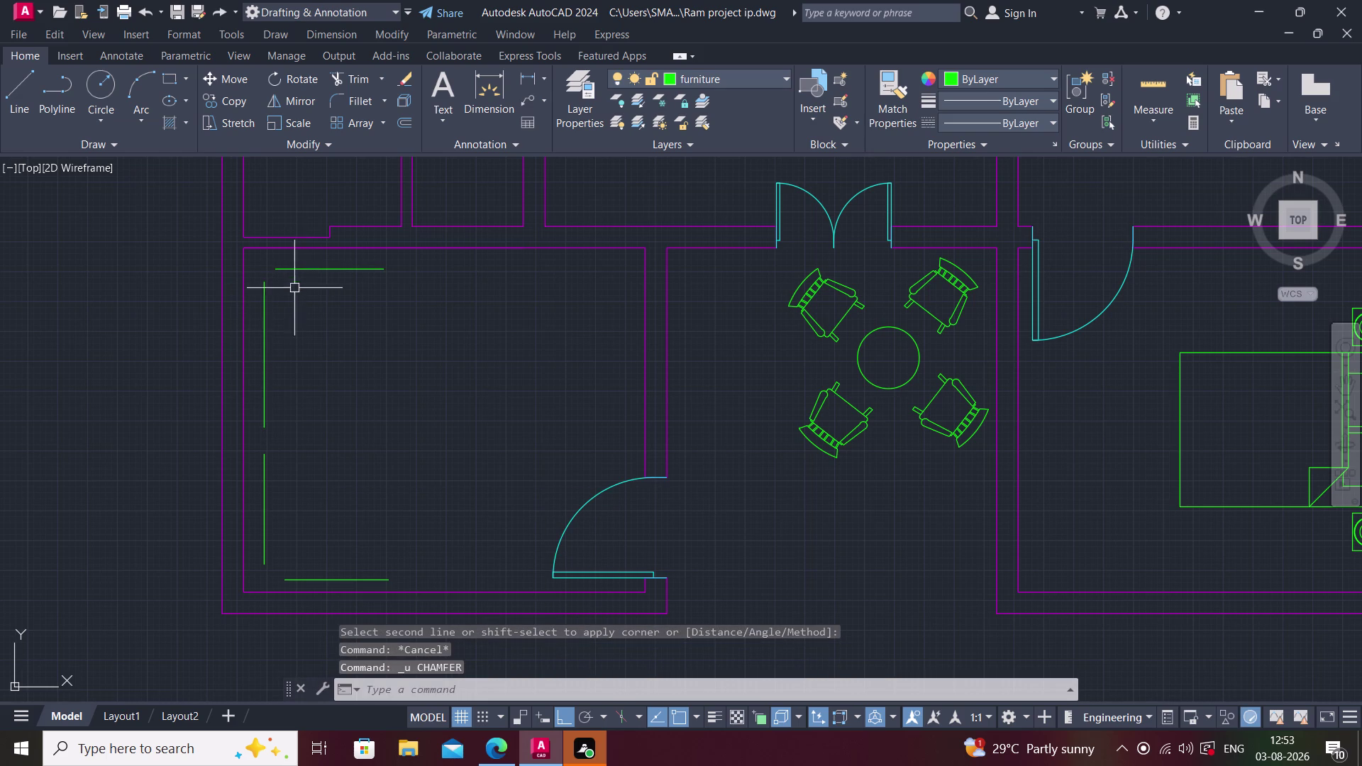
key(a)
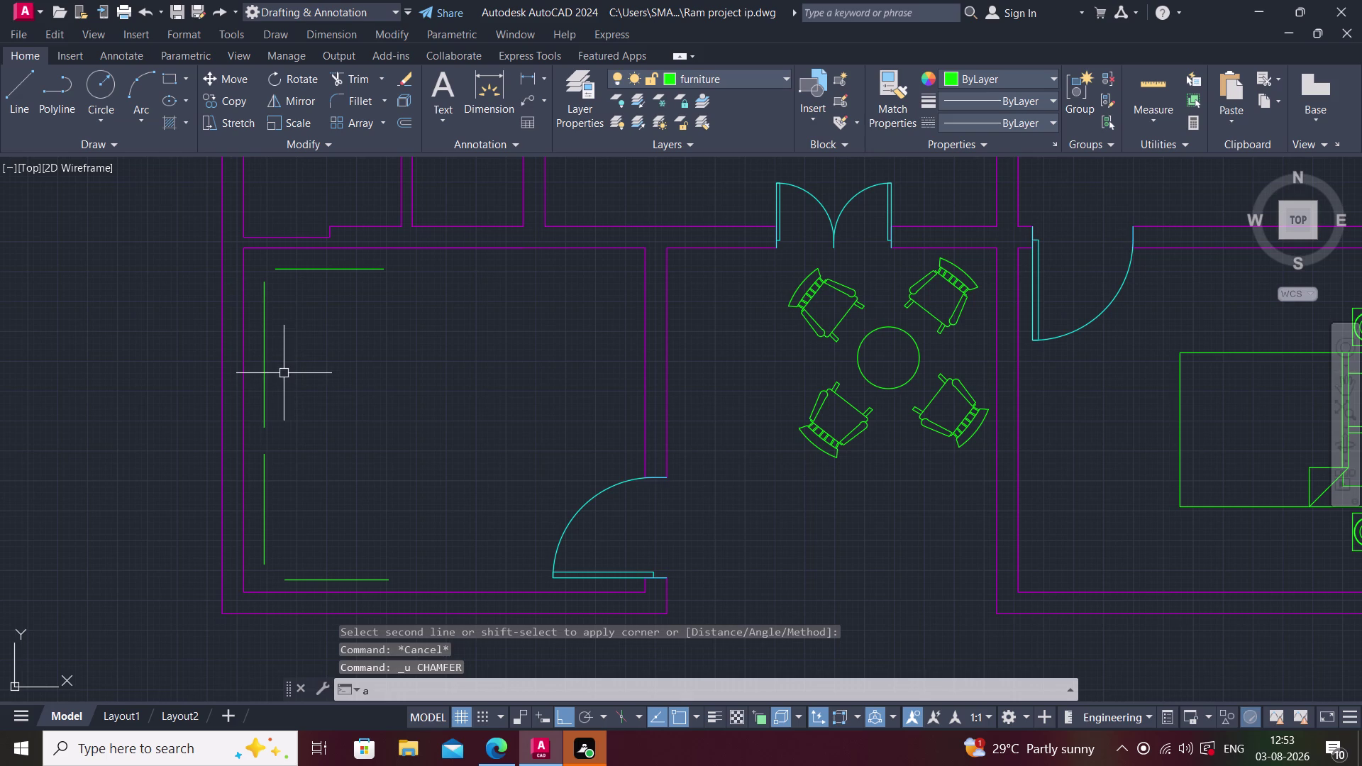
key(space)
Attempt 3-point arcs at the sofa's top-left corner, cancelling the misplaced ones.
click(261, 283)
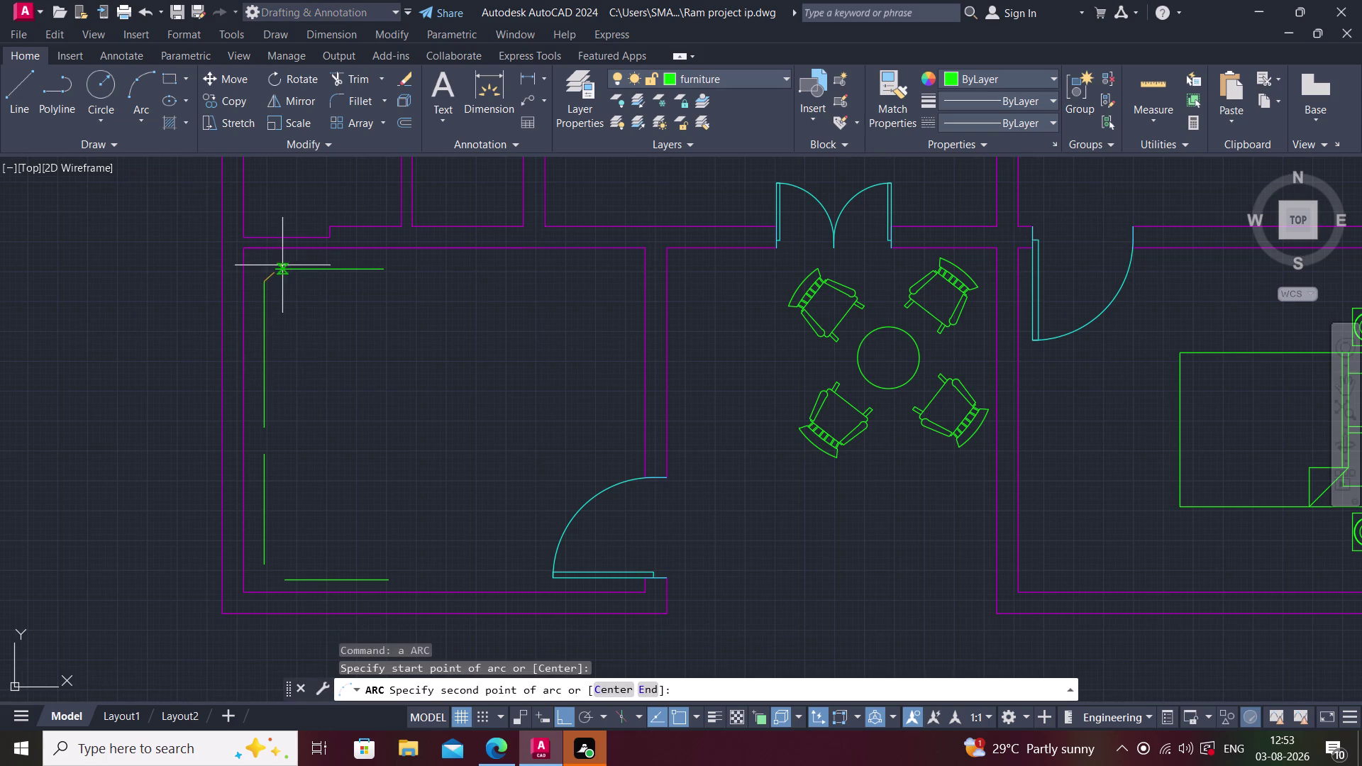
click(277, 267)
scroll(up, 3)
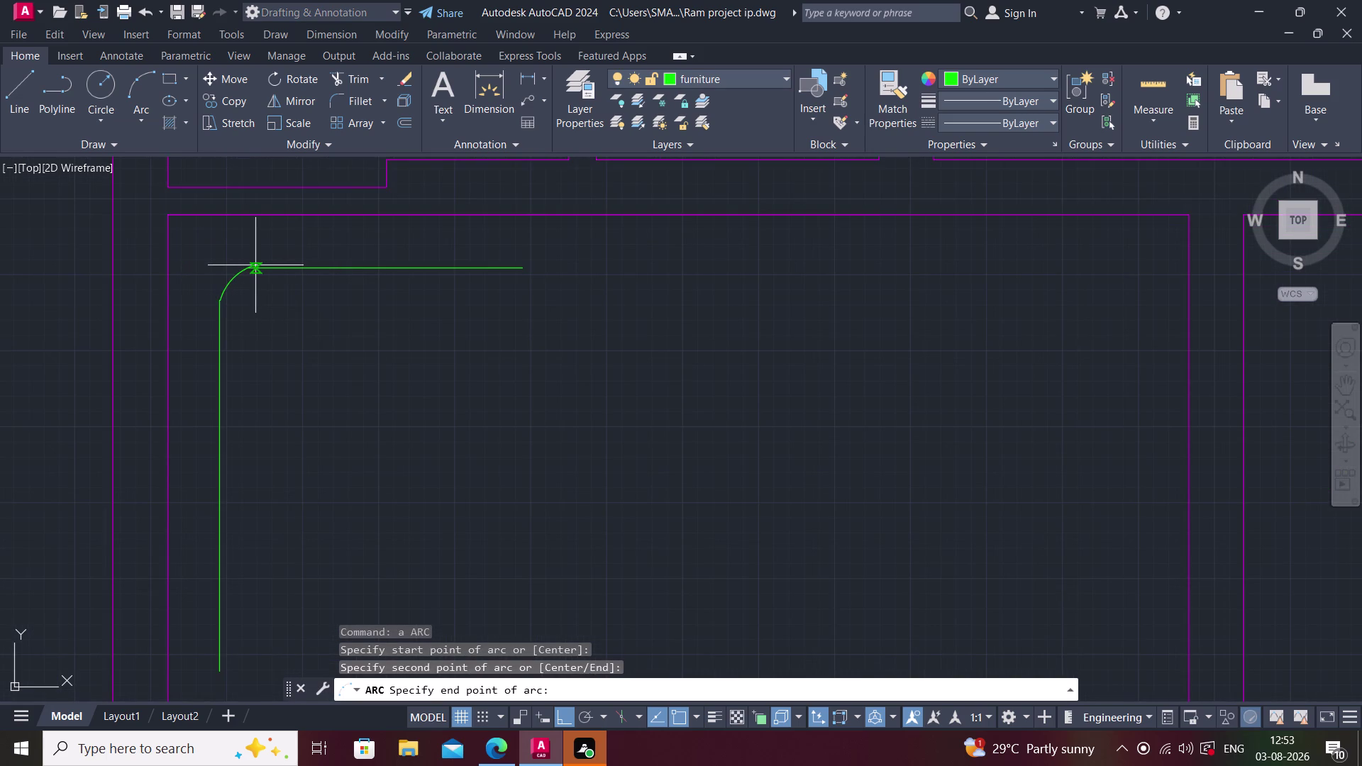
click(254, 267)
key(Escape)
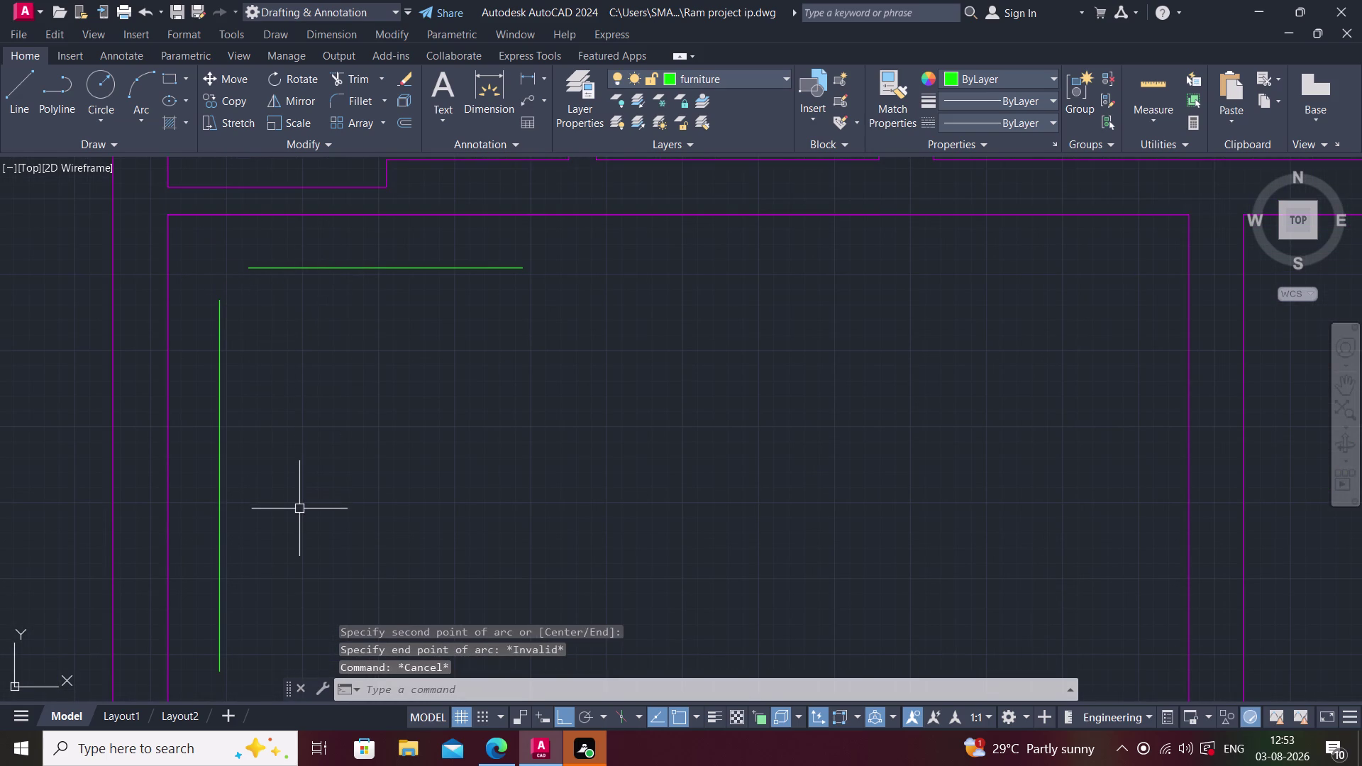
key(a)
key(space)
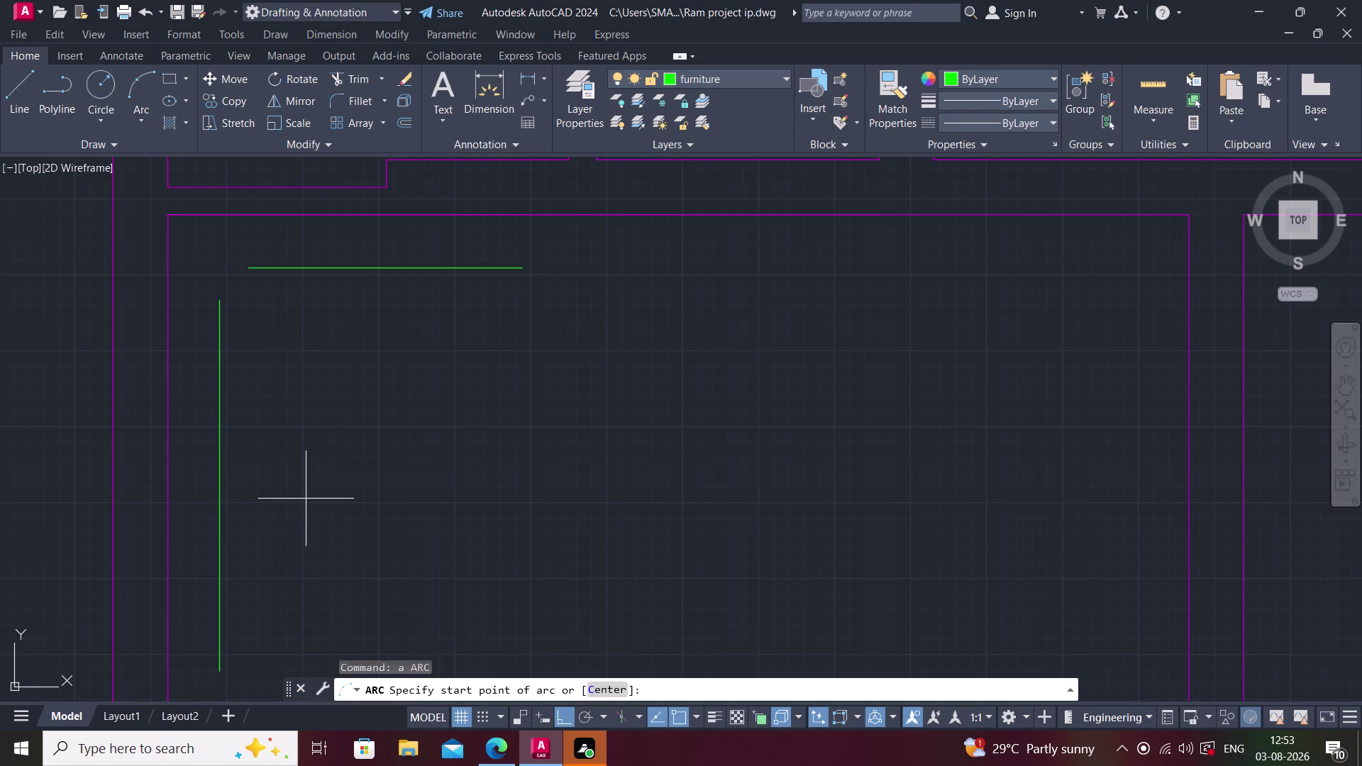
click(218, 337)
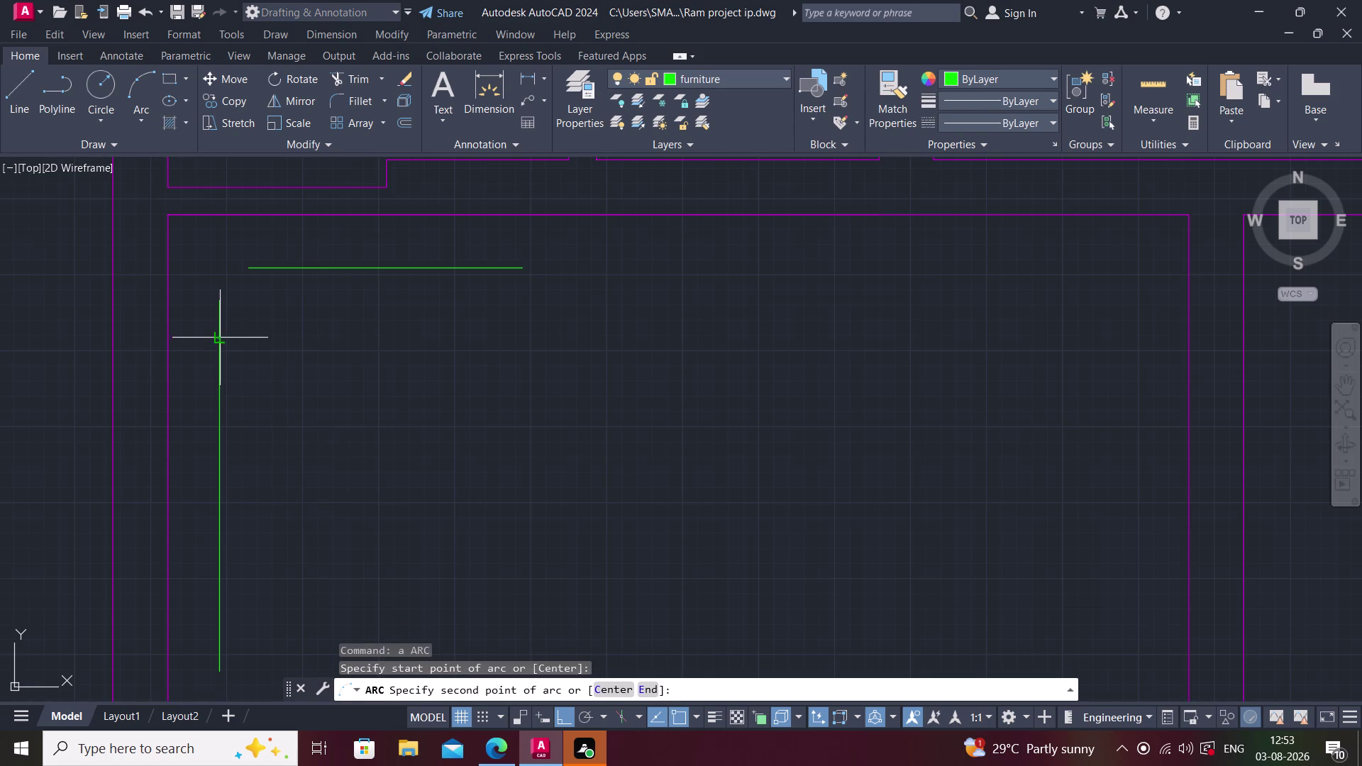
click(251, 264)
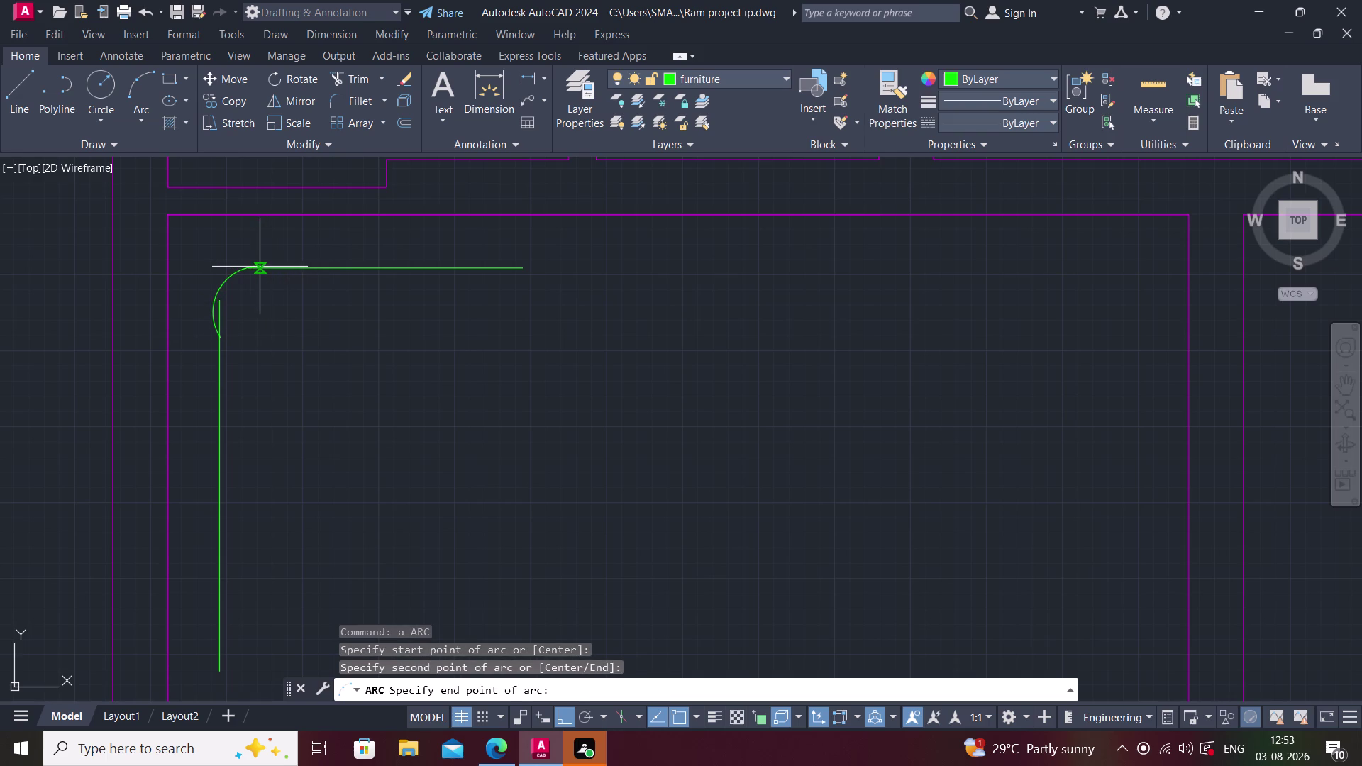
key(Escape)
Draw a 3-point arc from the left edge to the top line, rounding the corner.
text(a)
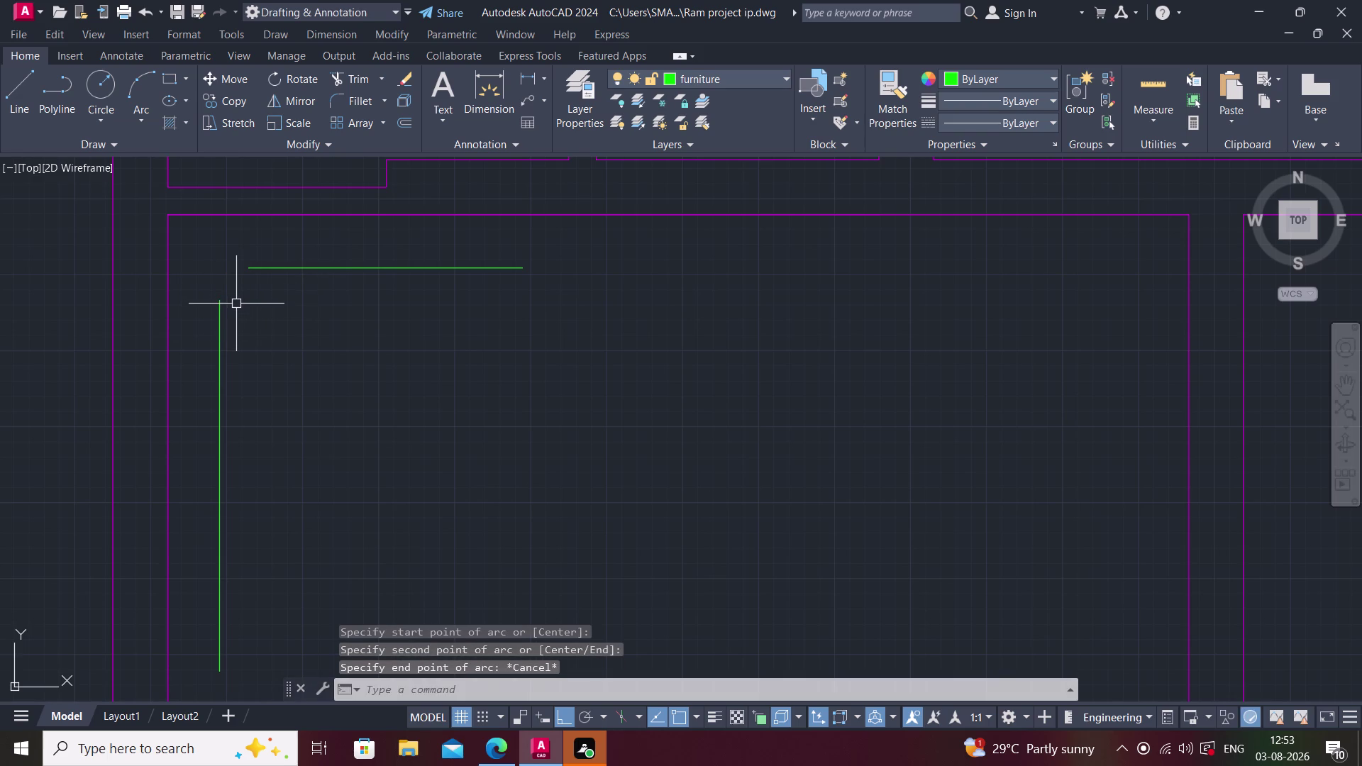
key(space)
click(220, 321)
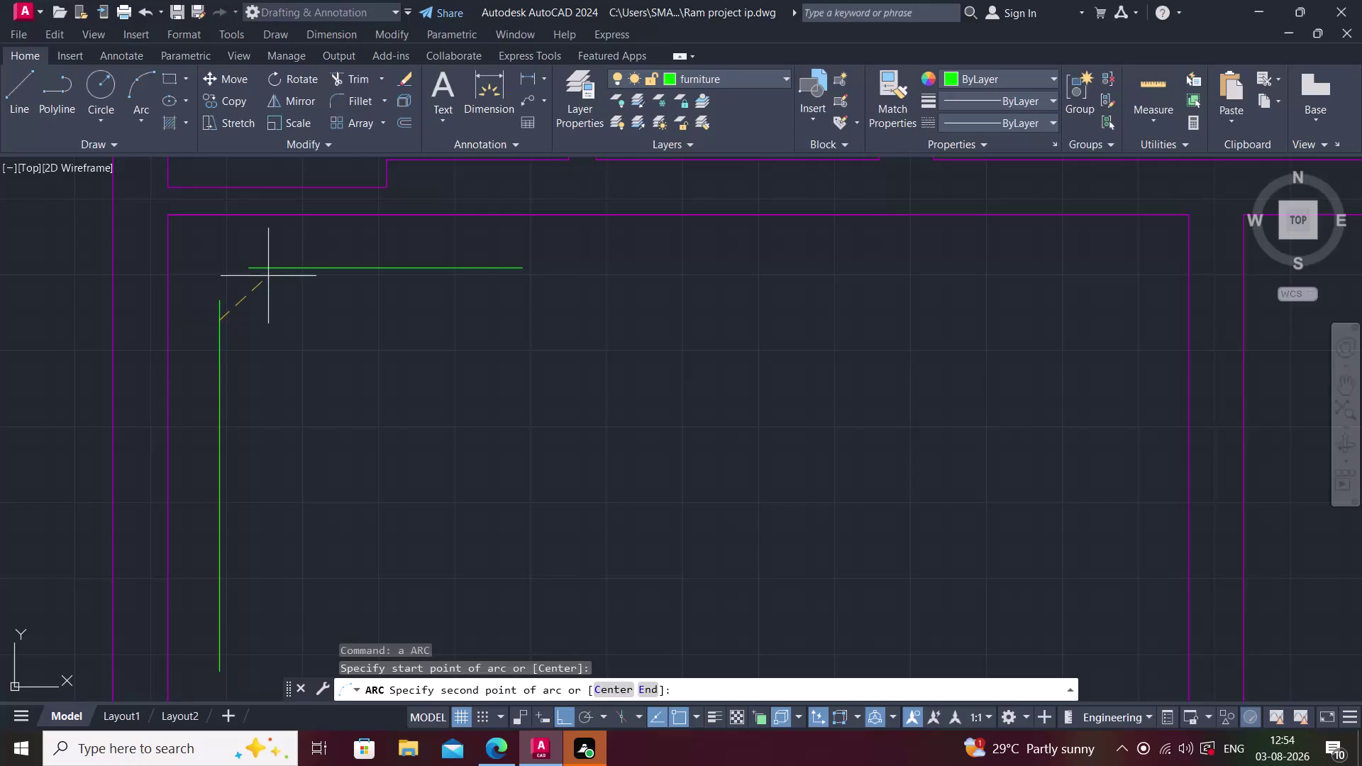
click(271, 271)
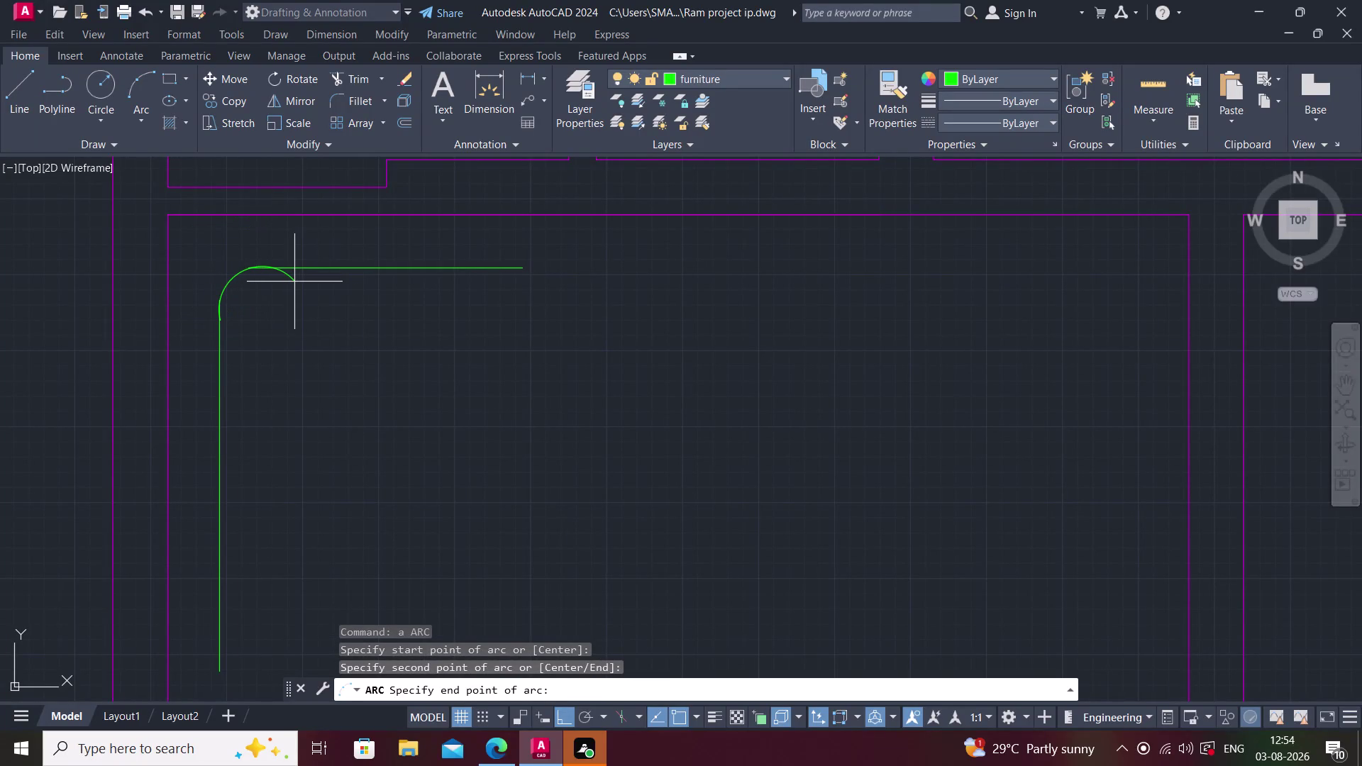
click(294, 281)
key(Escape)
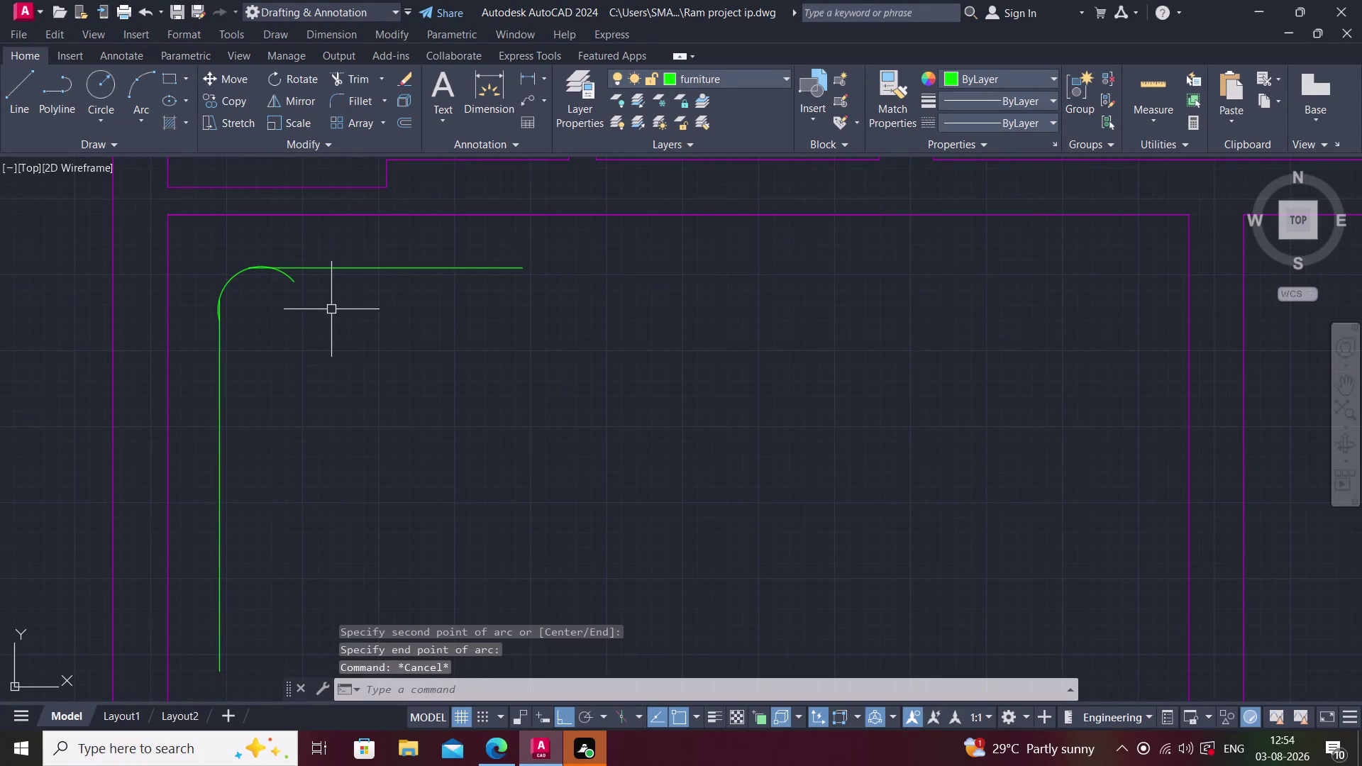
Trim the three overshooting arc and line pieces at the top corner.
key(r)
key(BackSpace)
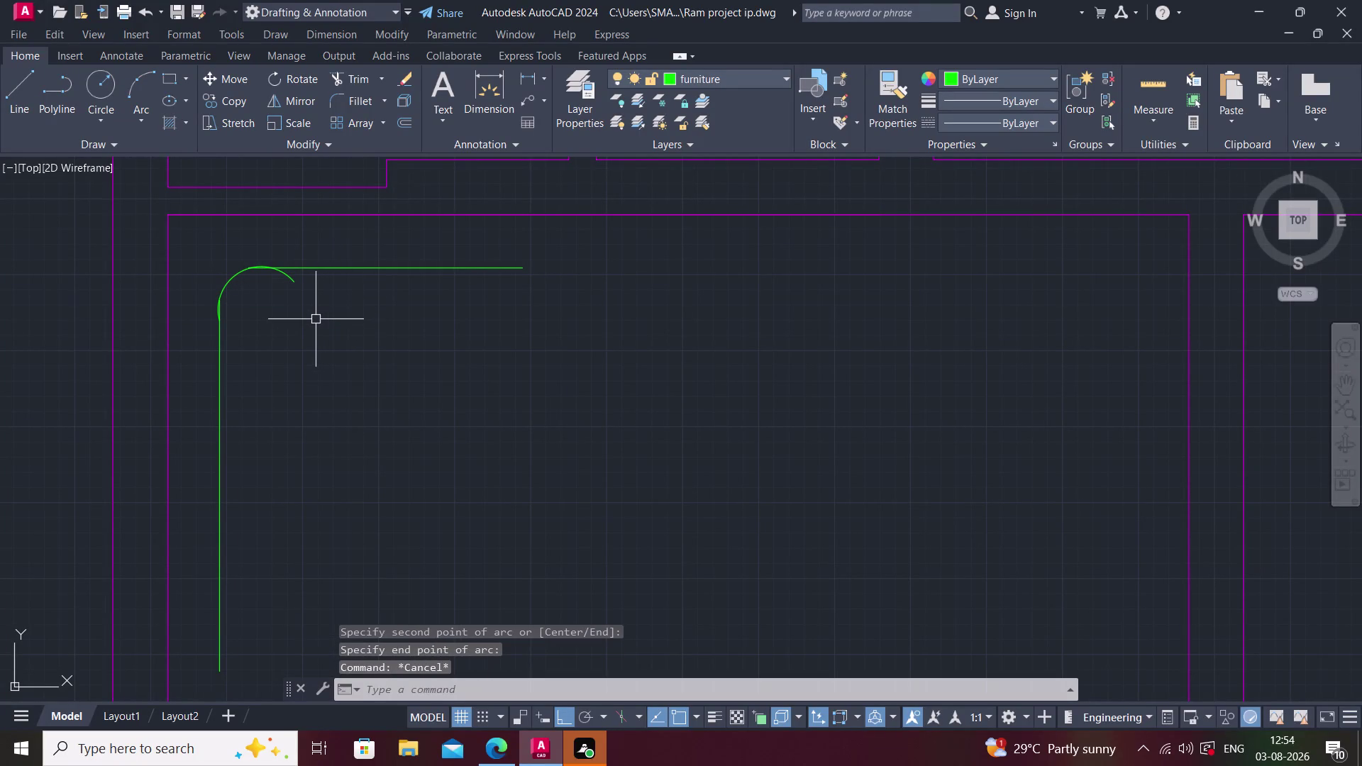
text(tr)
key(v)
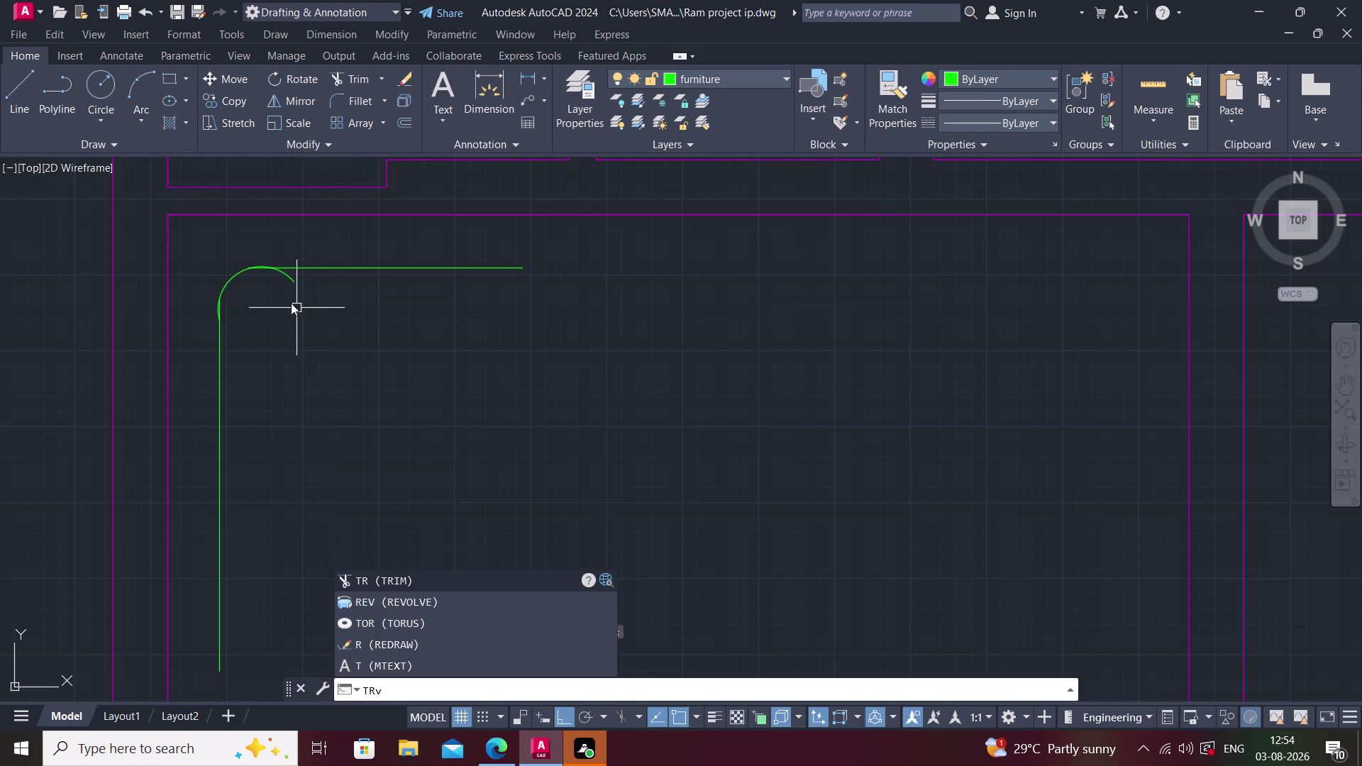
key(BackSpace)
key(space)
scroll(up, 3)
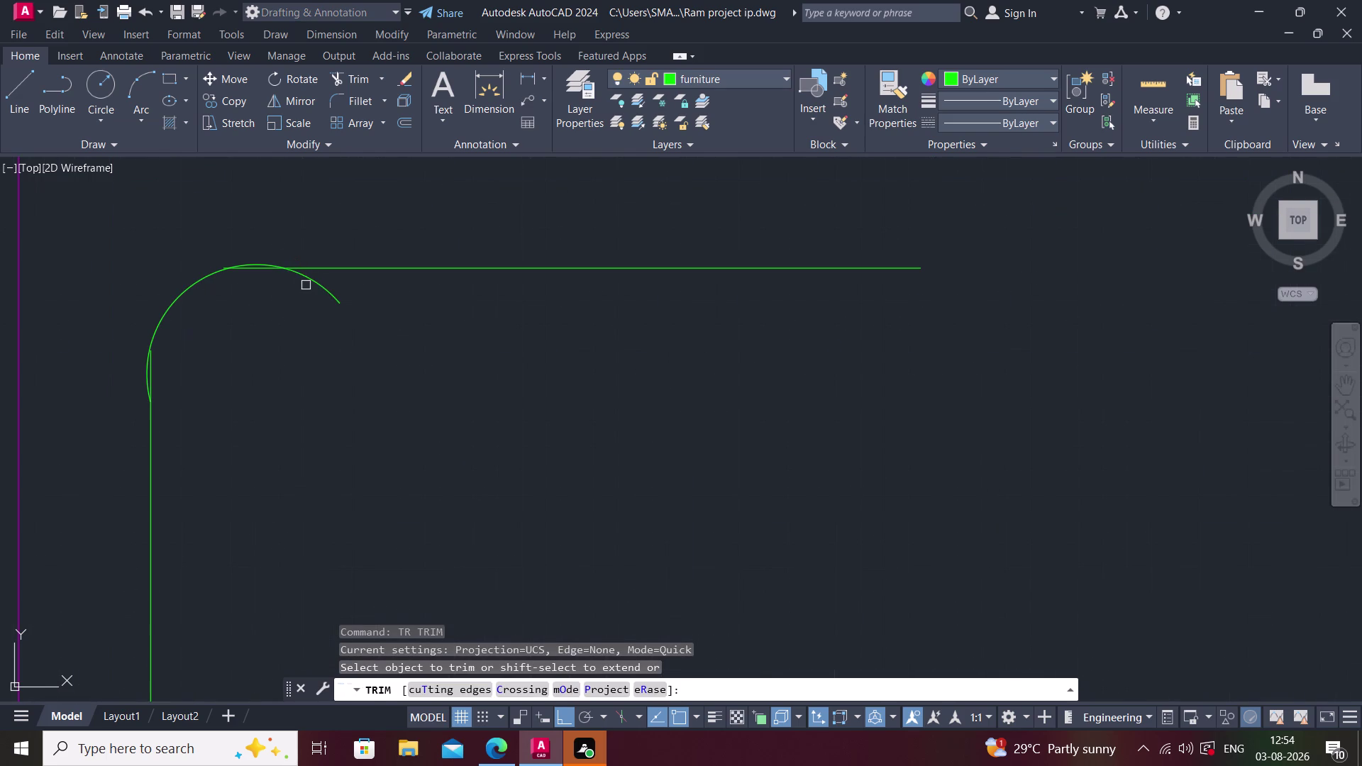
click(312, 283)
scroll(up, 3)
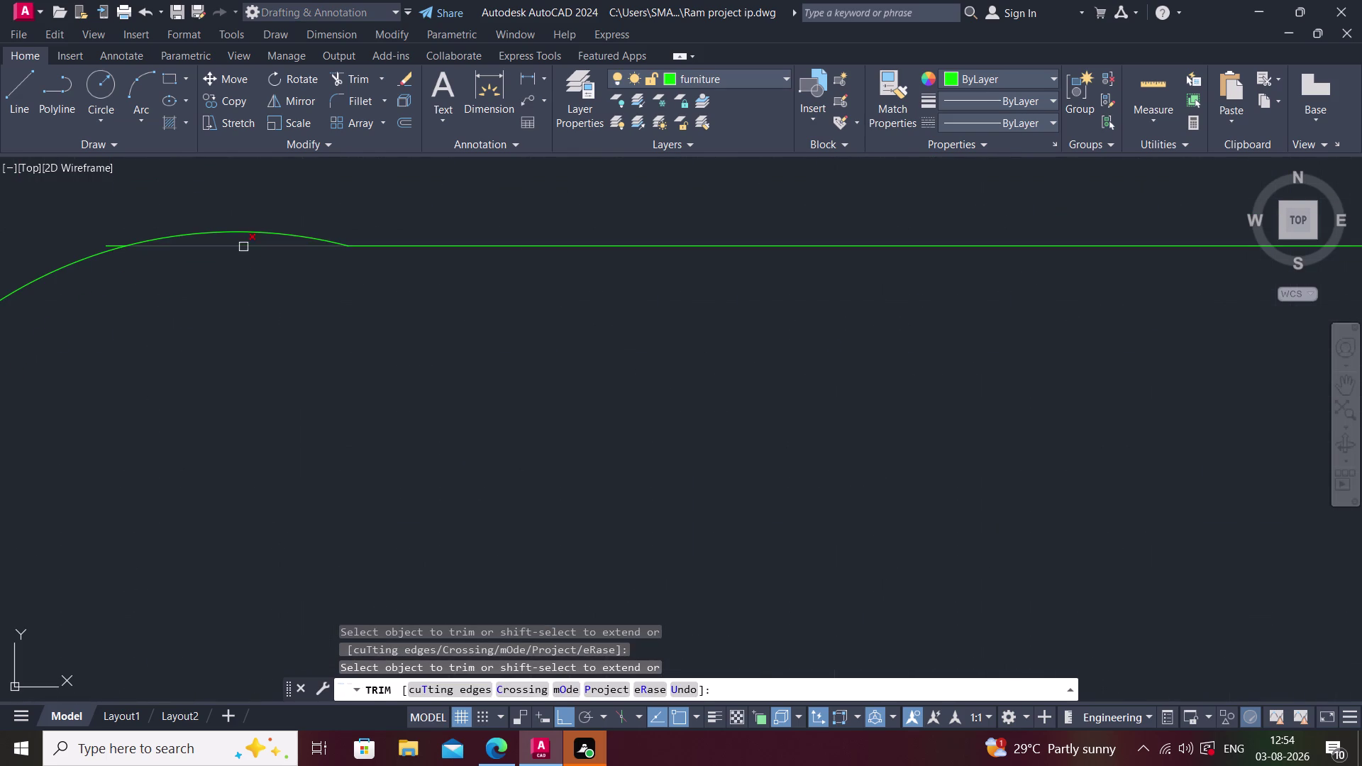
click(243, 245)
scroll(up, 3)
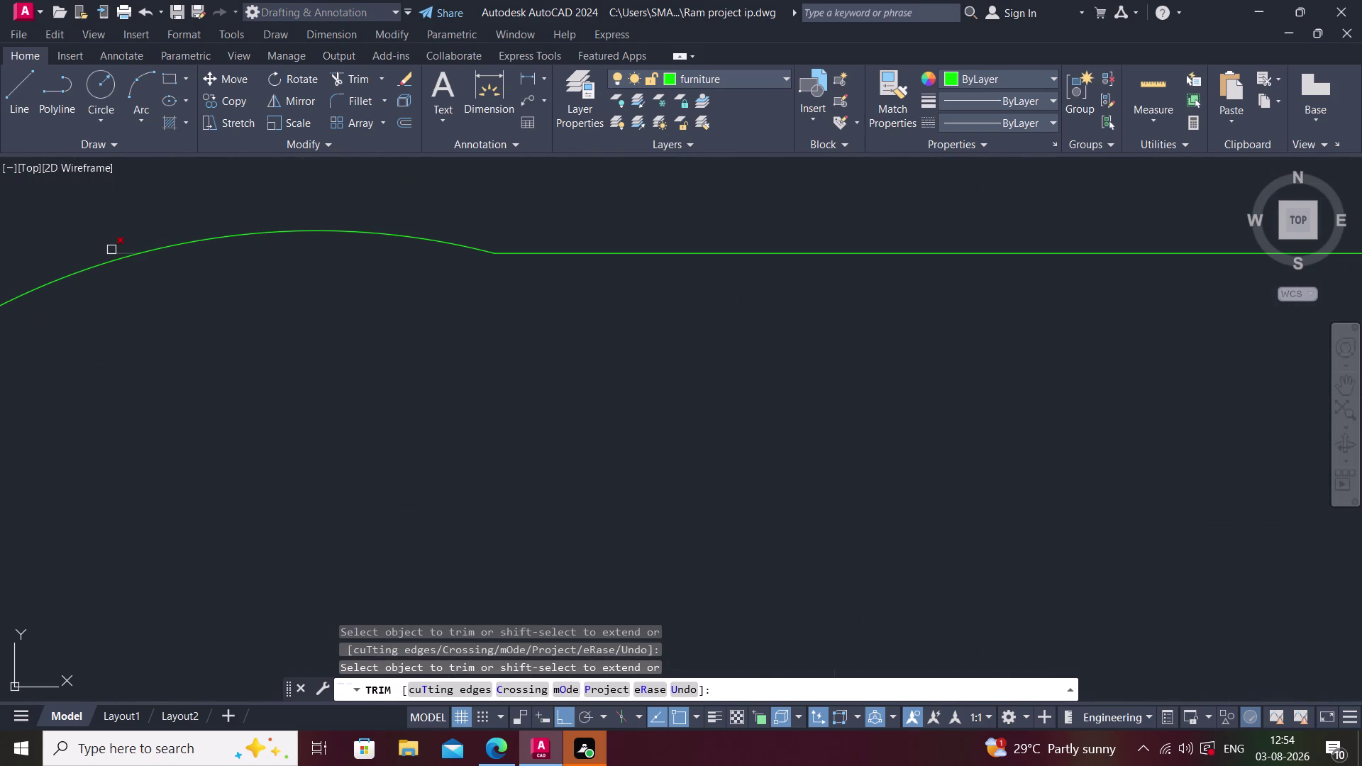
click(111, 250)
scroll(down, 3)
key(Escape)
scroll(down, 3)
middle_drag(221, 465, 221, 464)
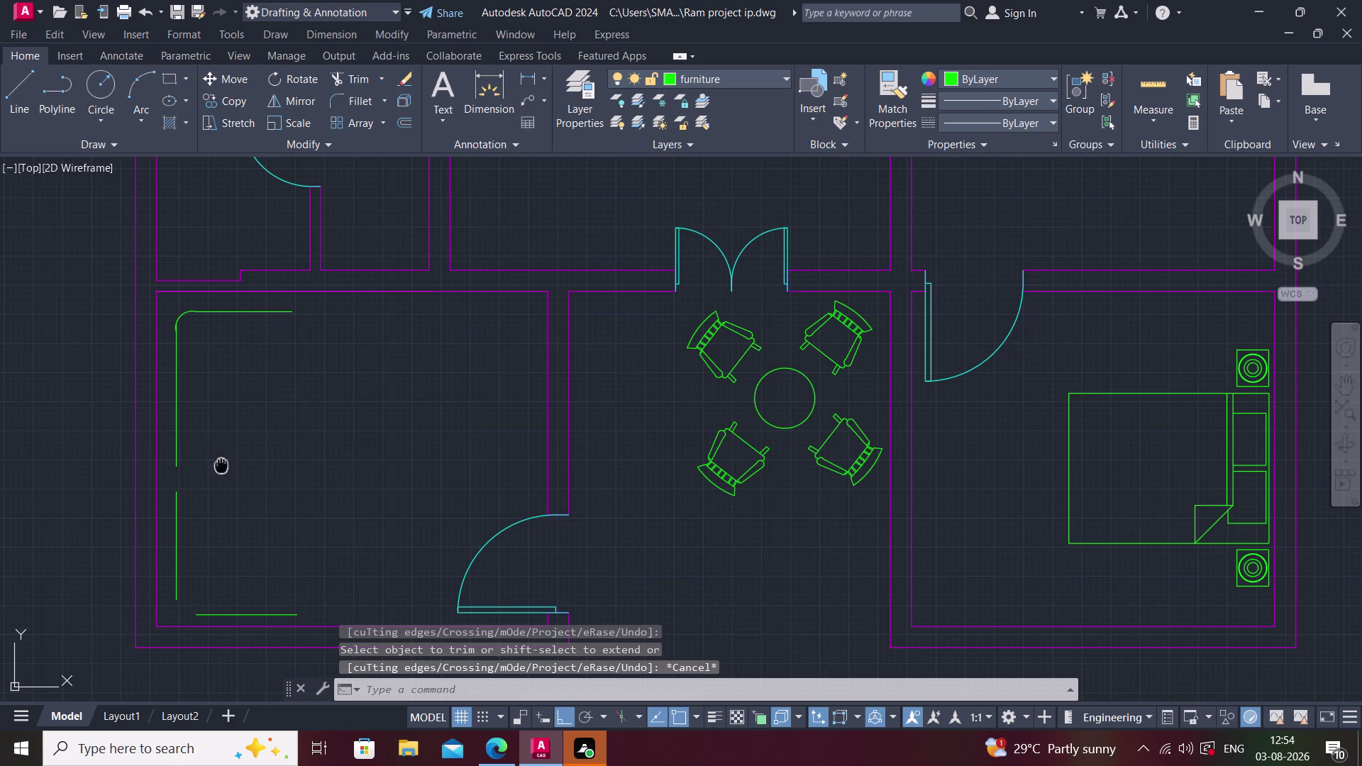
Delete the sofa outline's curved top corner.
middle_drag(221, 464, 221, 369)
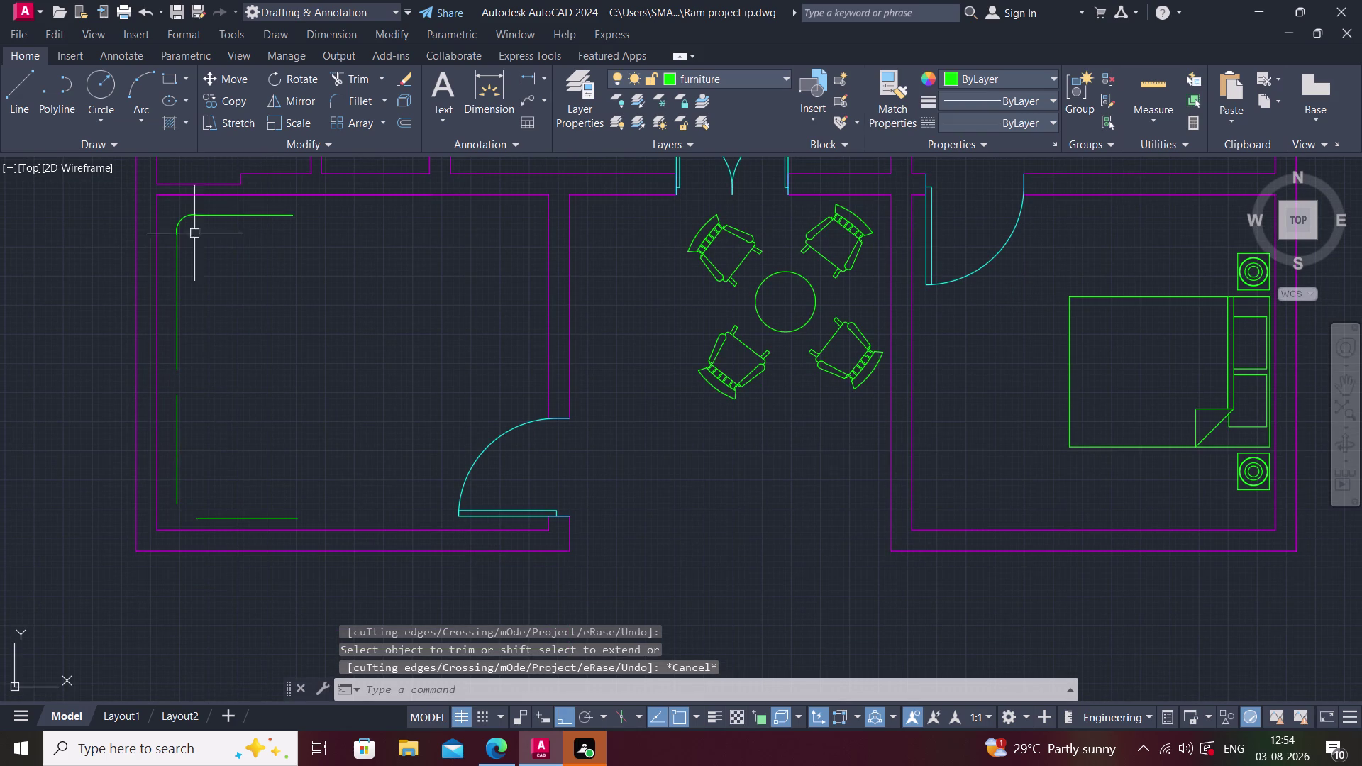
click(186, 223)
key(Delete)
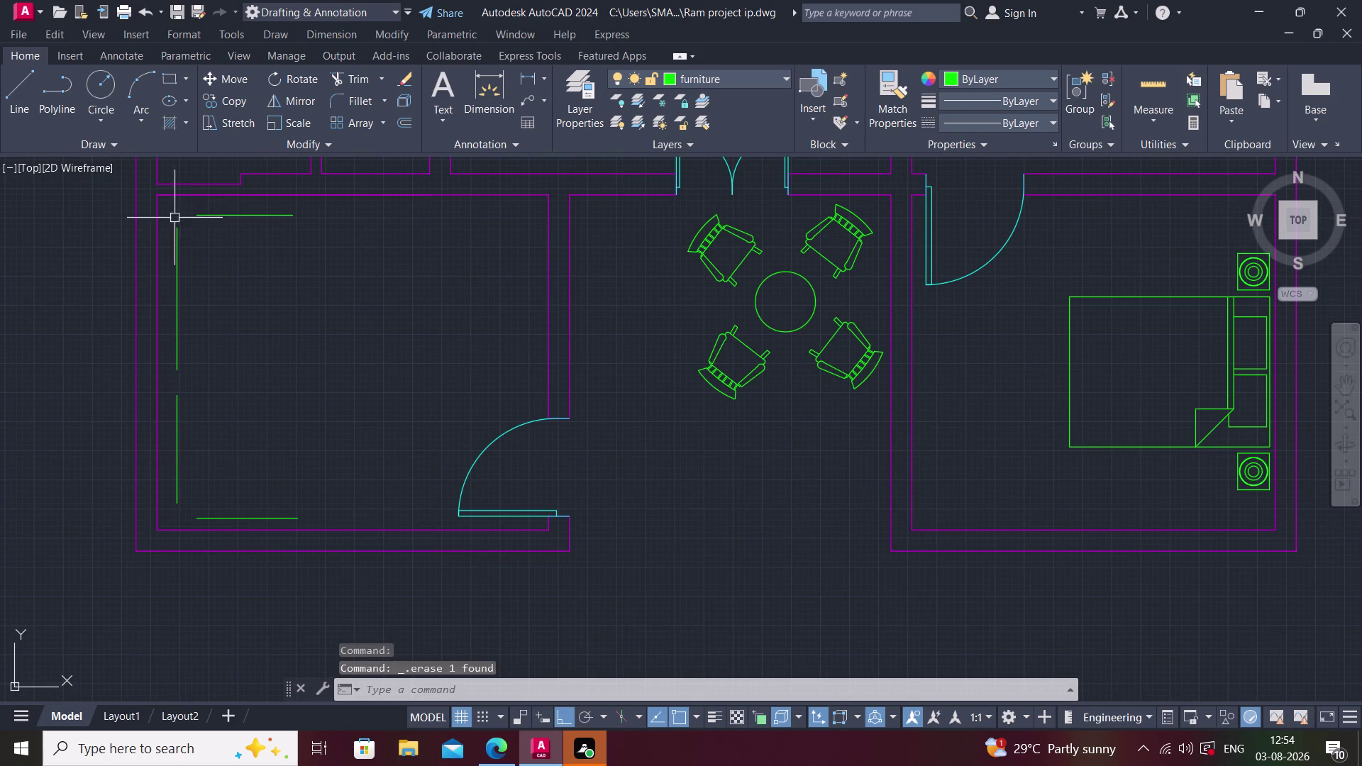
Grip-stretch the sofa's vertical side line shorter at its bottom end.
middle_drag(175, 561, 186, 541)
scroll(up, 3)
scroll(up, 3)
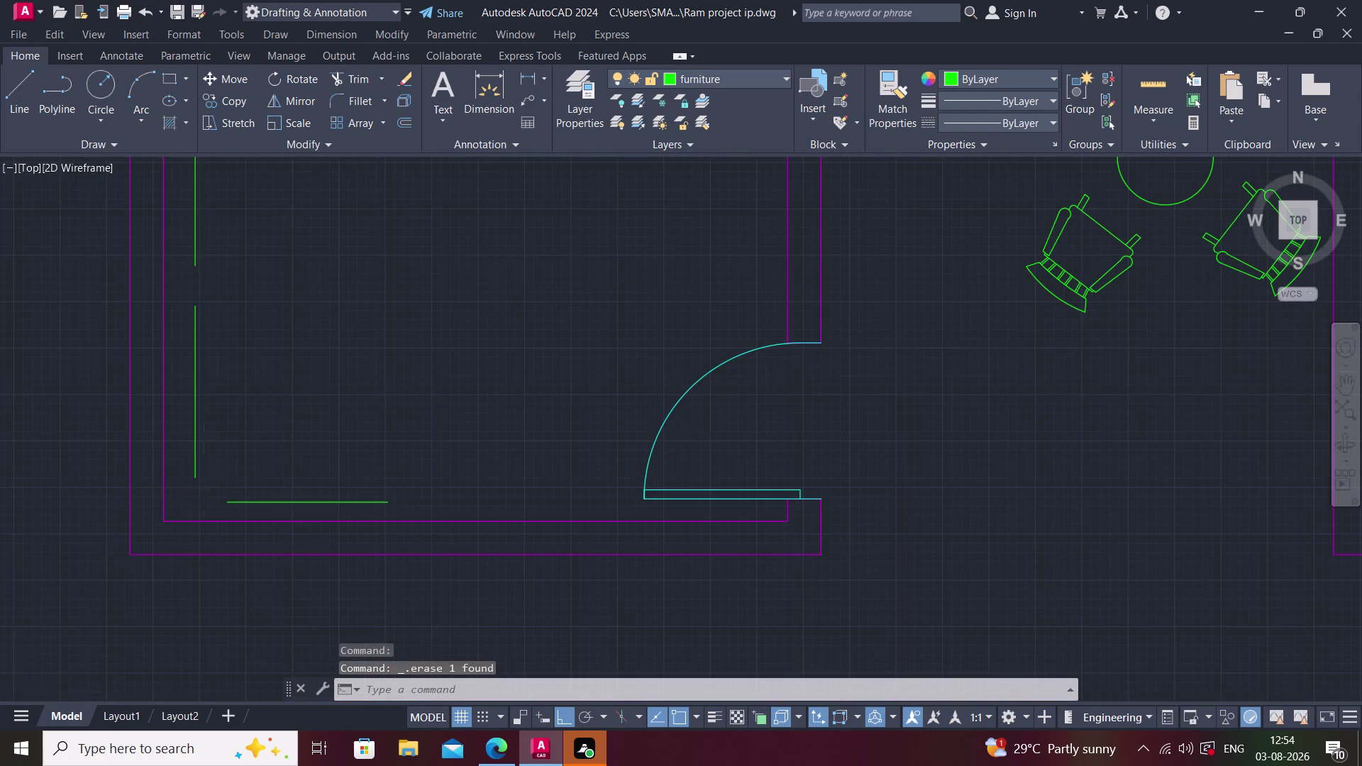
scroll(up, 3)
click(164, 521)
click(163, 520)
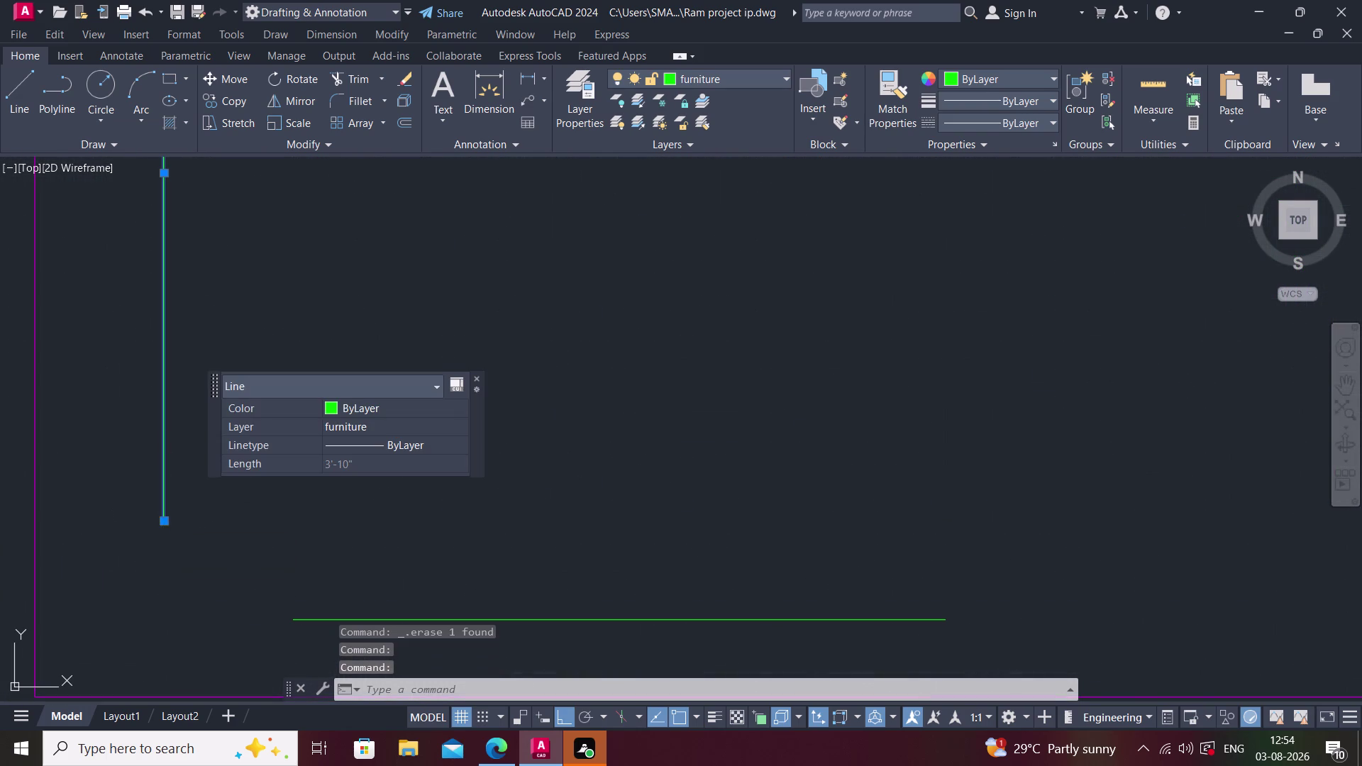
click(164, 525)
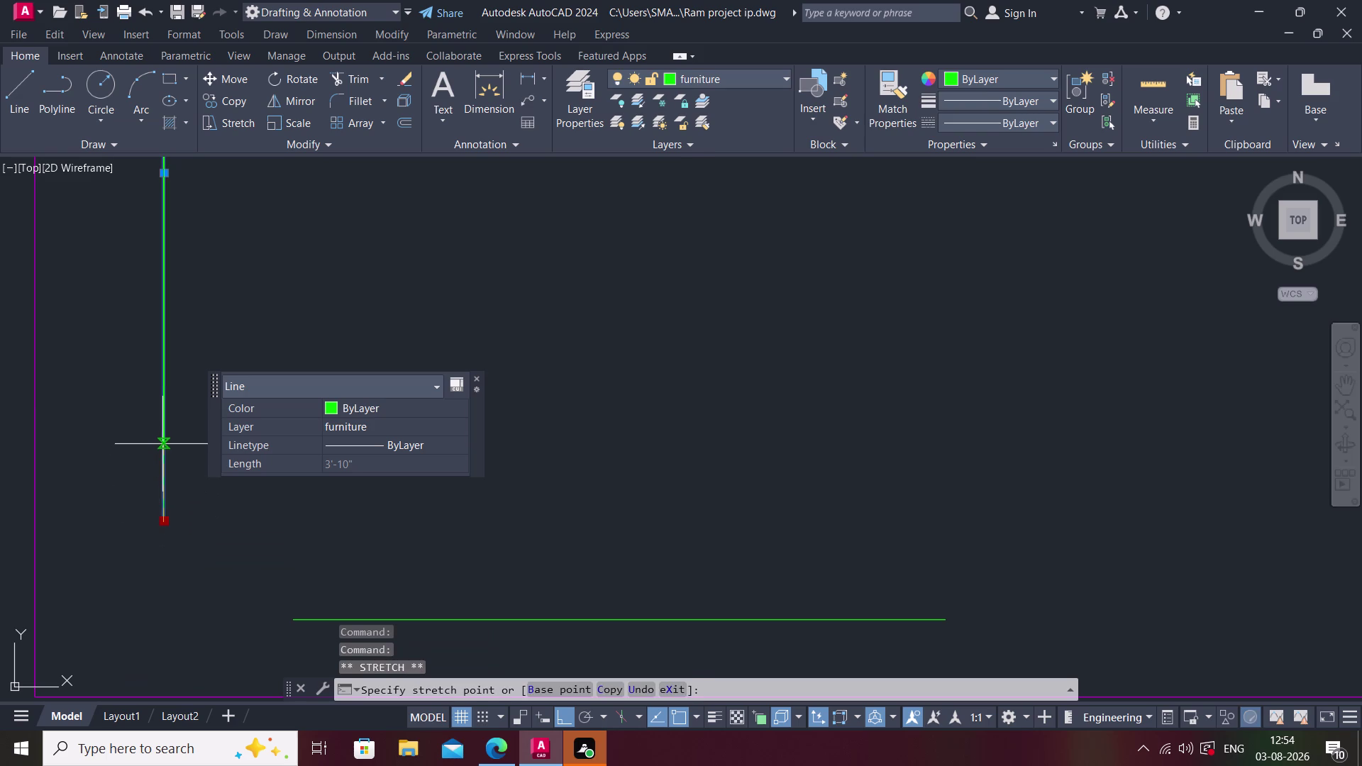
click(162, 444)
key(Escape)
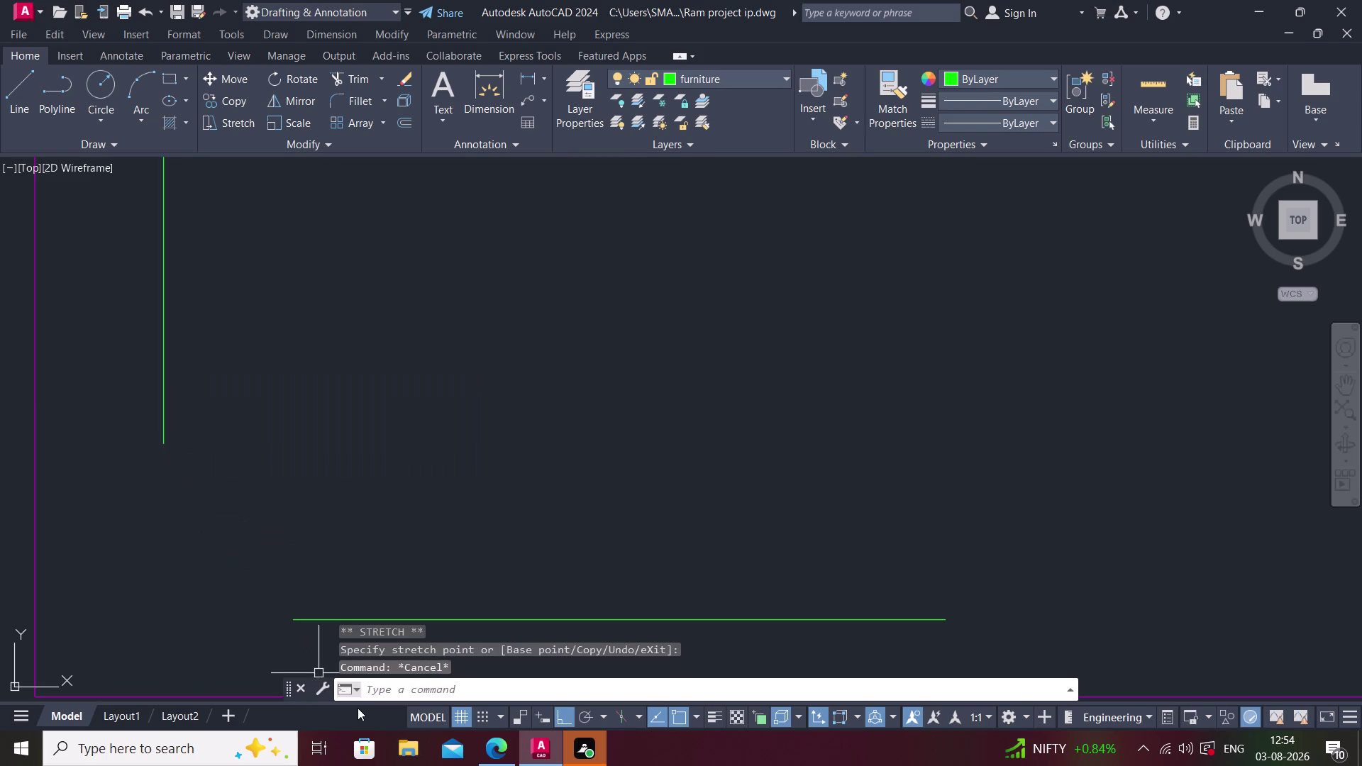
Draw a 3-point arc from the side line's end to the bottom line.
key(a)
key(space)
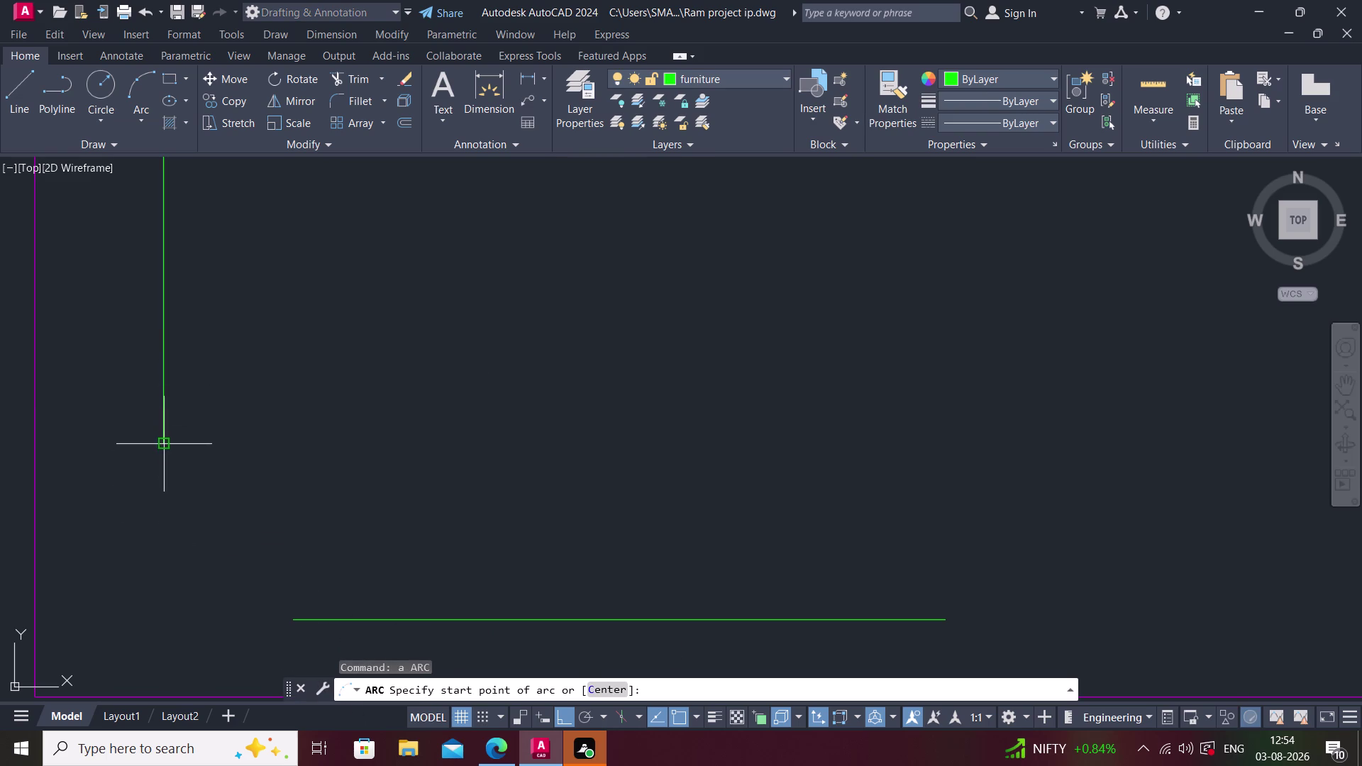
click(163, 442)
click(296, 619)
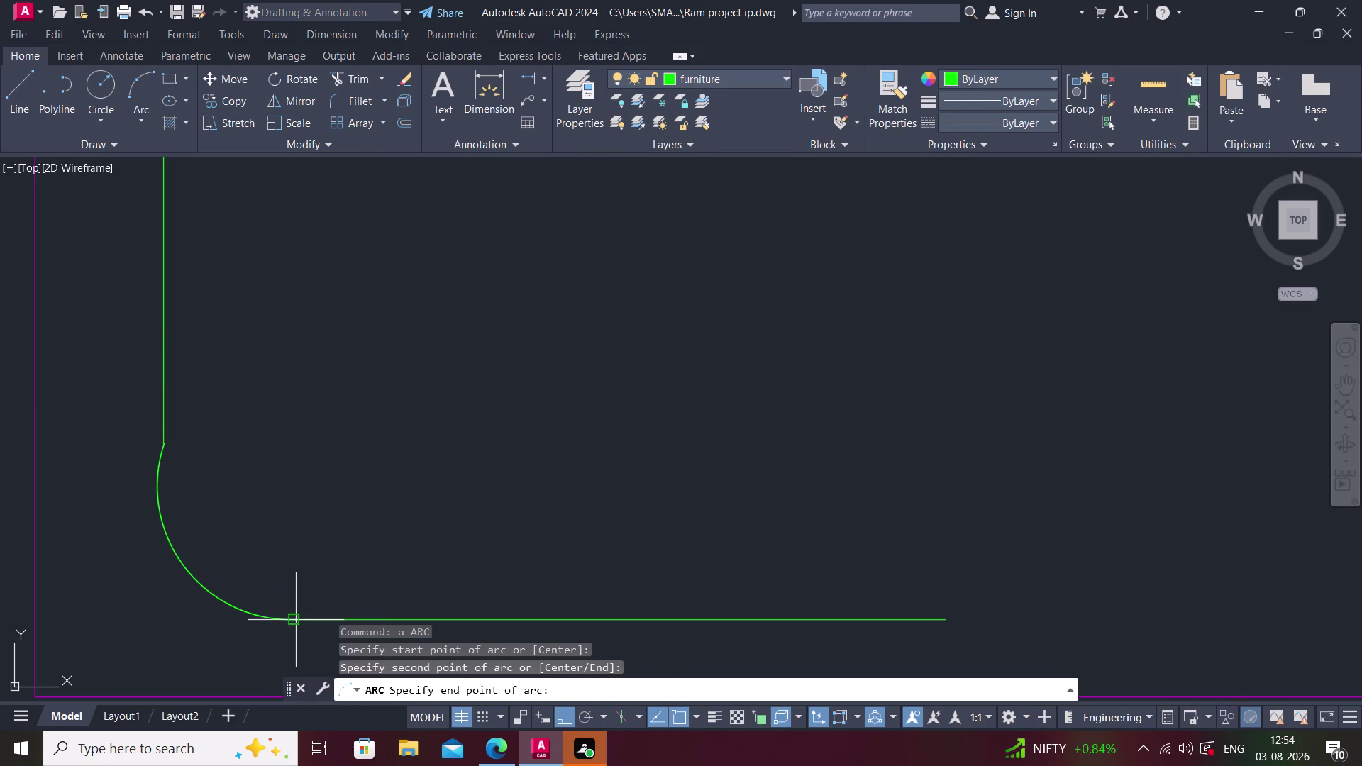
click(332, 621)
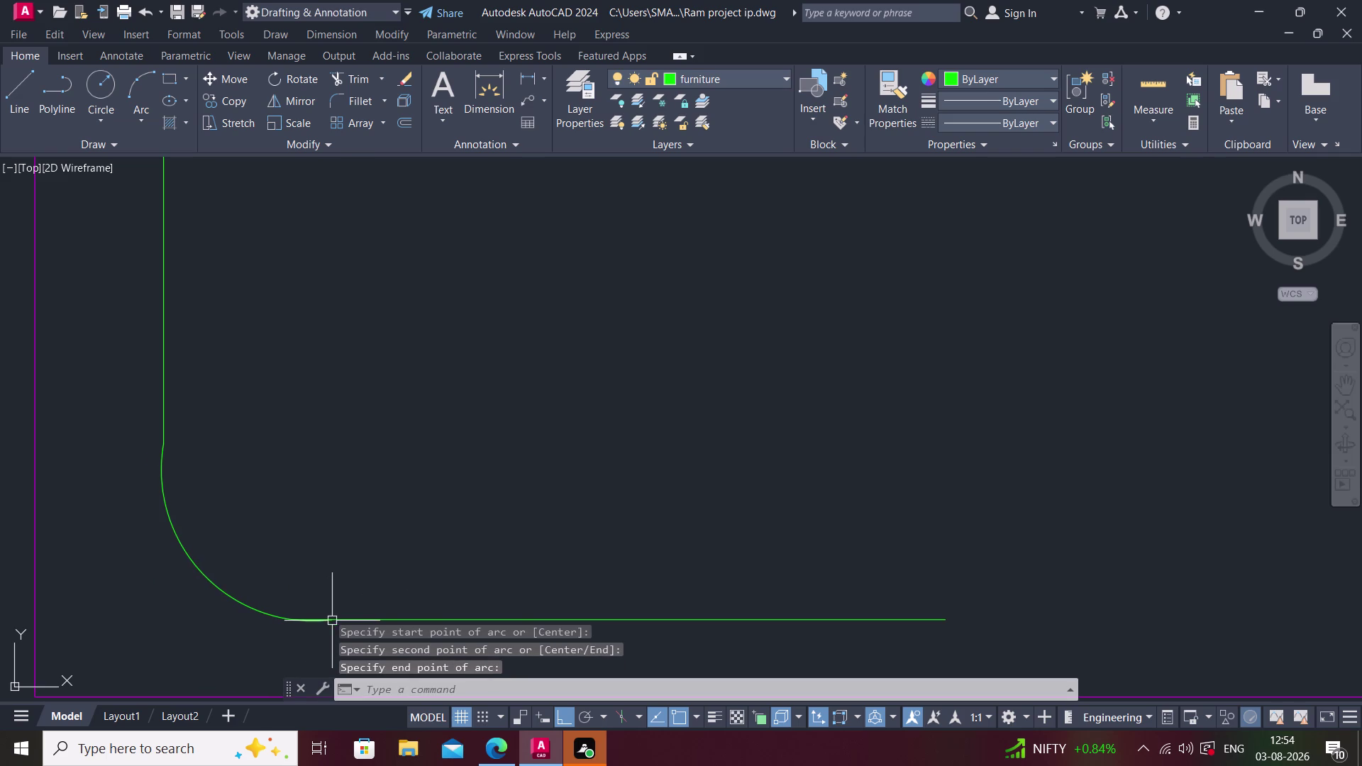
key(Escape)
scroll(down, 3)
middle_drag(443, 535, 353, 559)
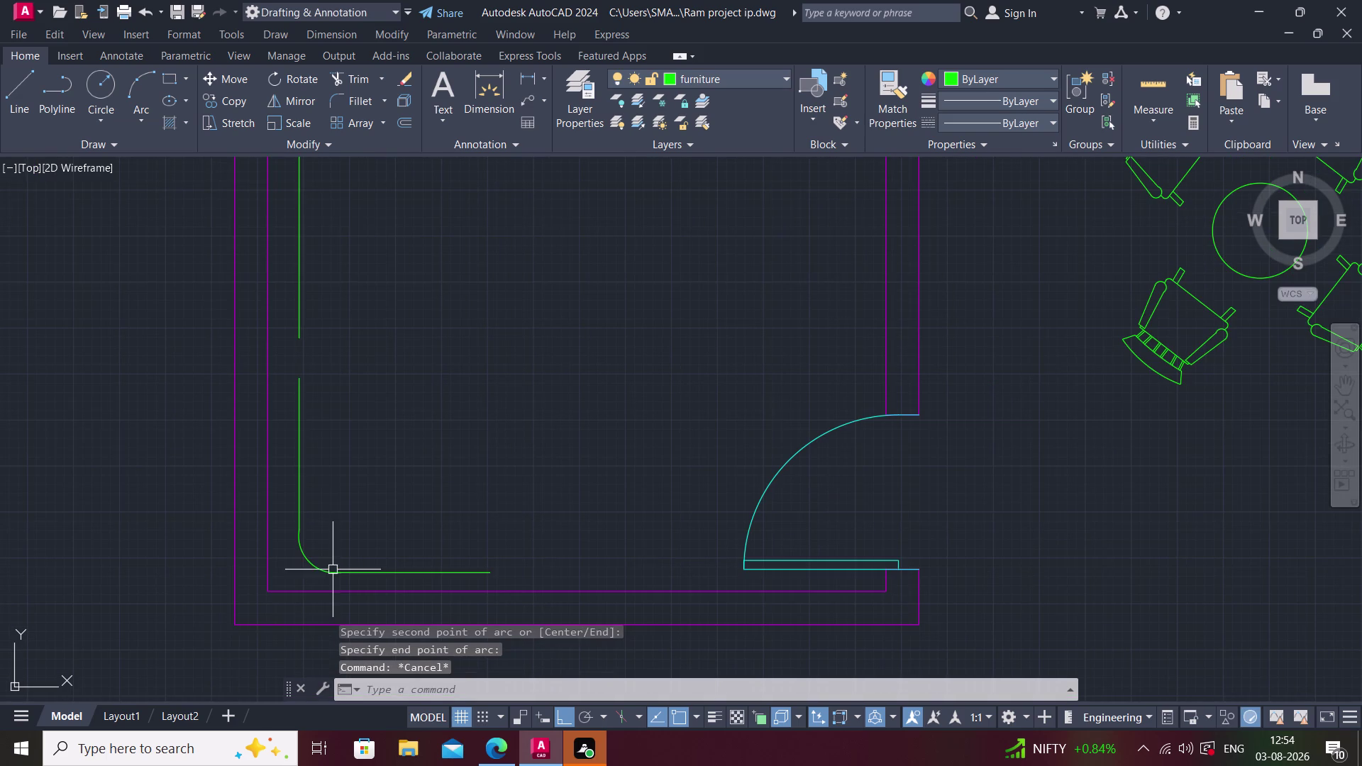
click(316, 565)
Start copying the corner arc, then cancel the copy.
key(c)
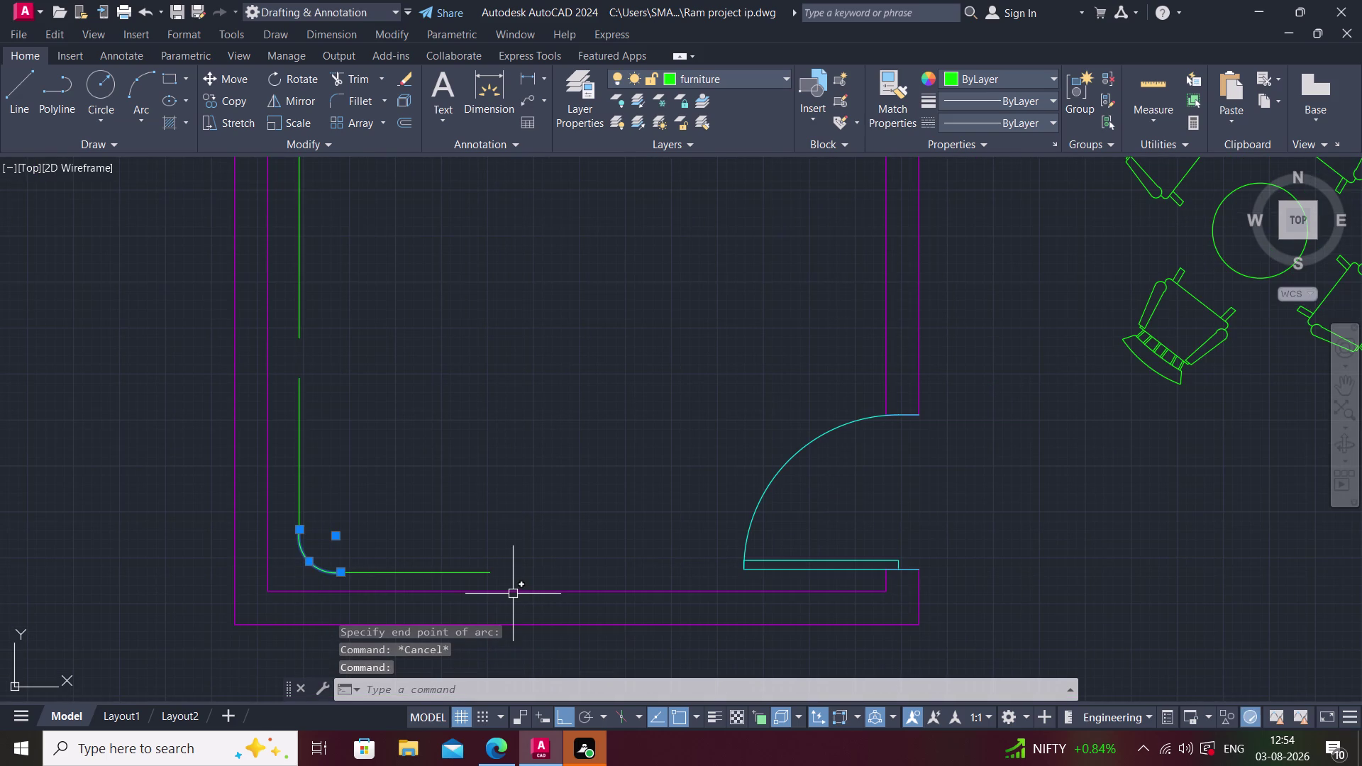
key(o)
key(space)
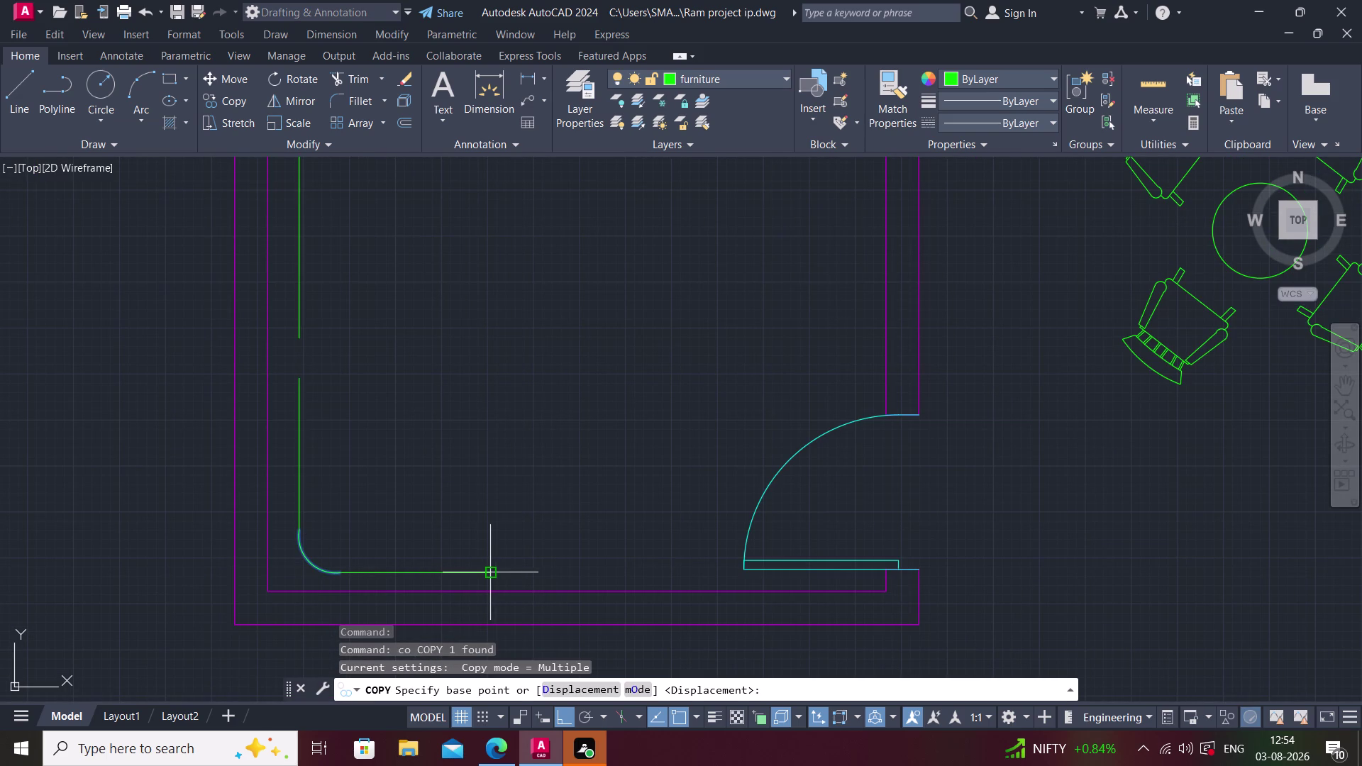
click(489, 573)
scroll(down, 3)
scroll(up, 3)
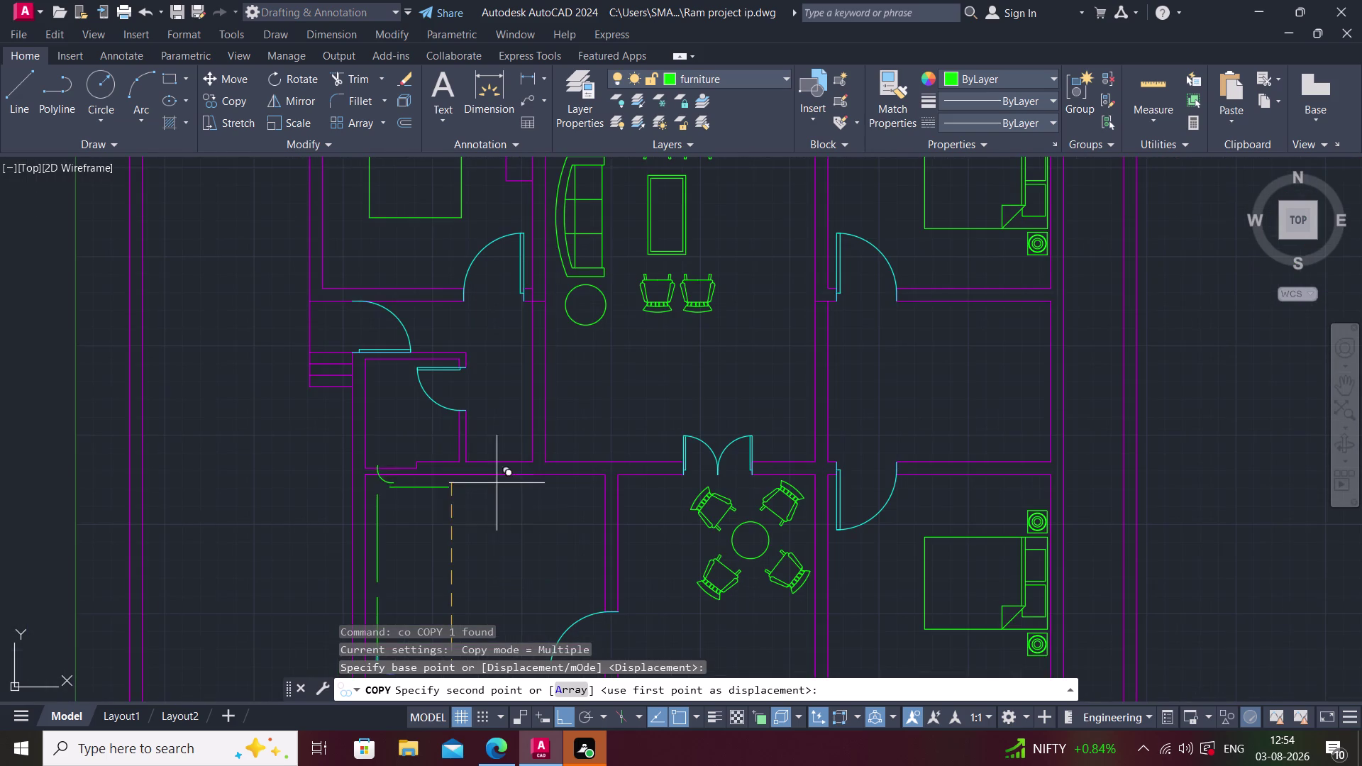
key(Escape)
Grip-stretch the side line's top end down below the top line.
scroll(up, 3)
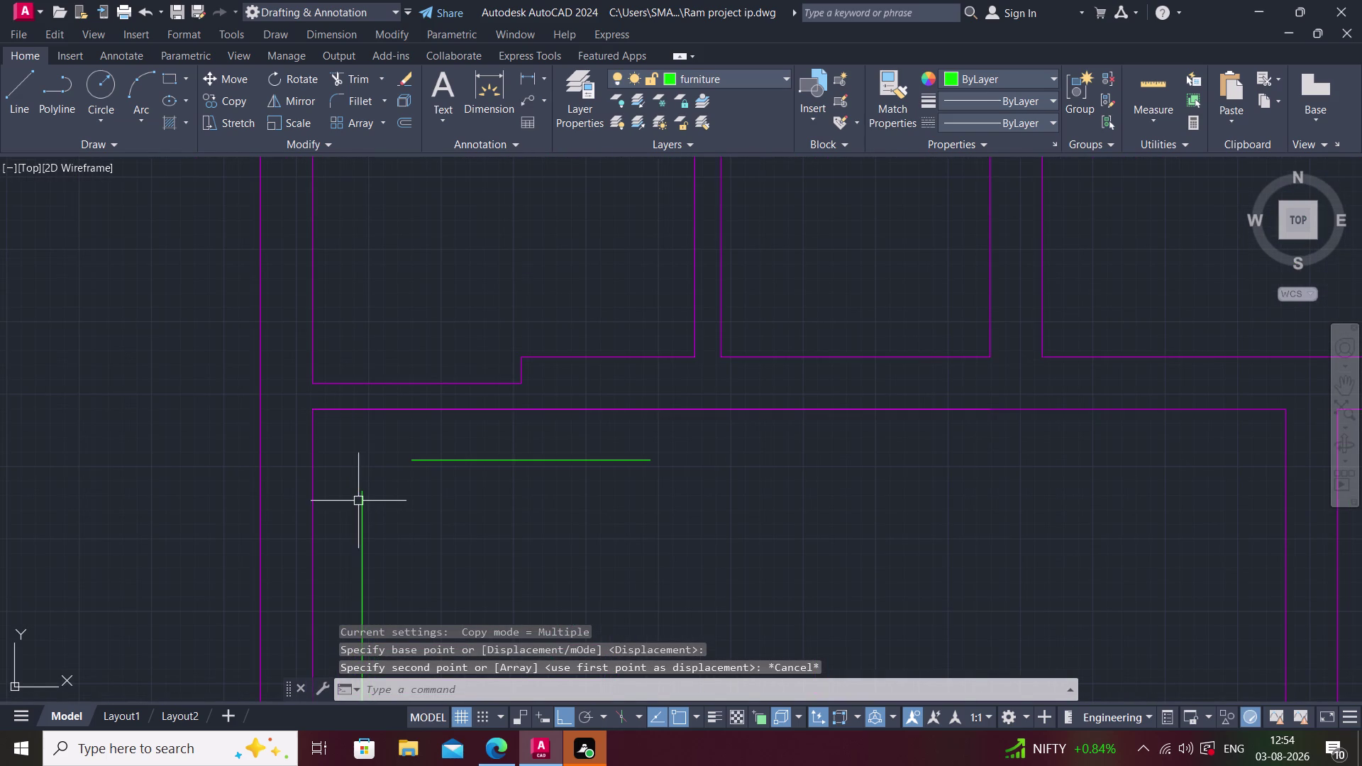
click(363, 496)
click(364, 489)
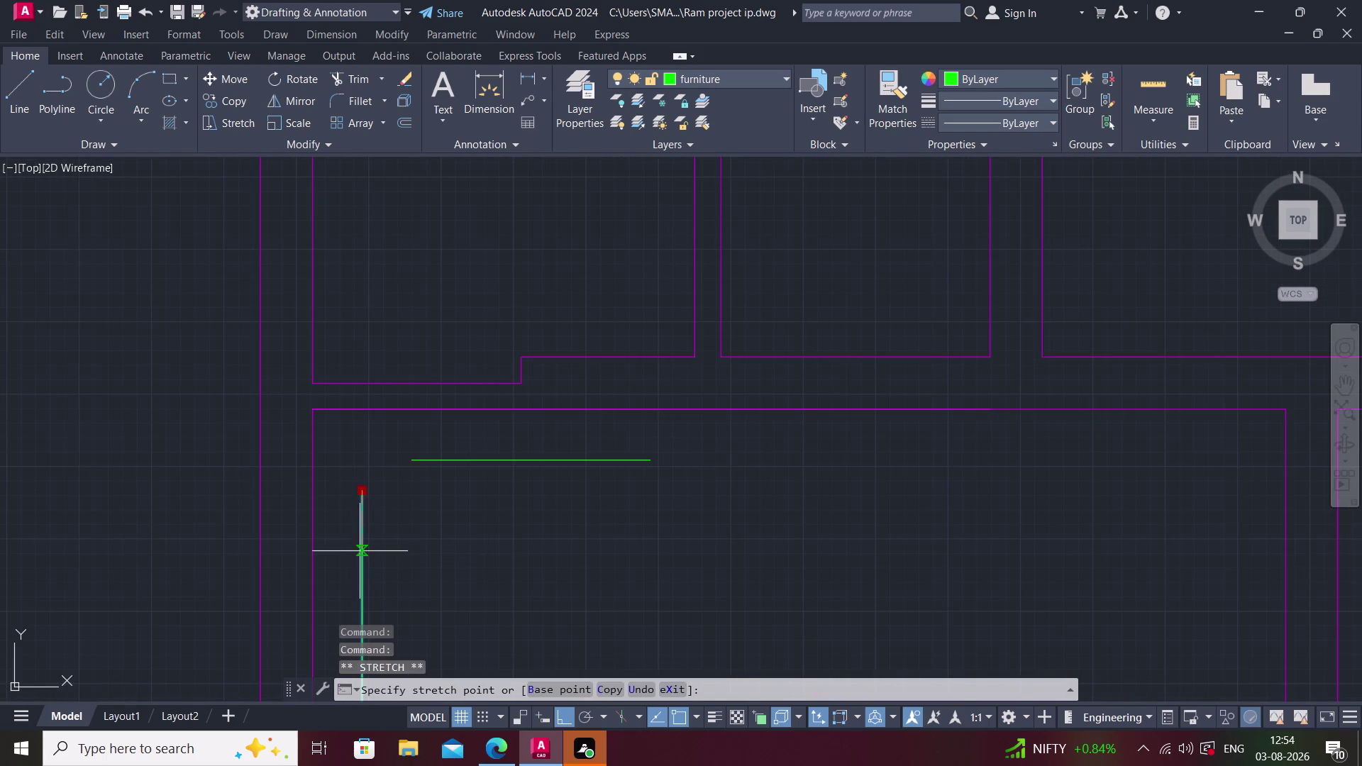
click(366, 543)
key(Escape)
Draw a 3-point arc from the side line's top end to the top line.
key(a)
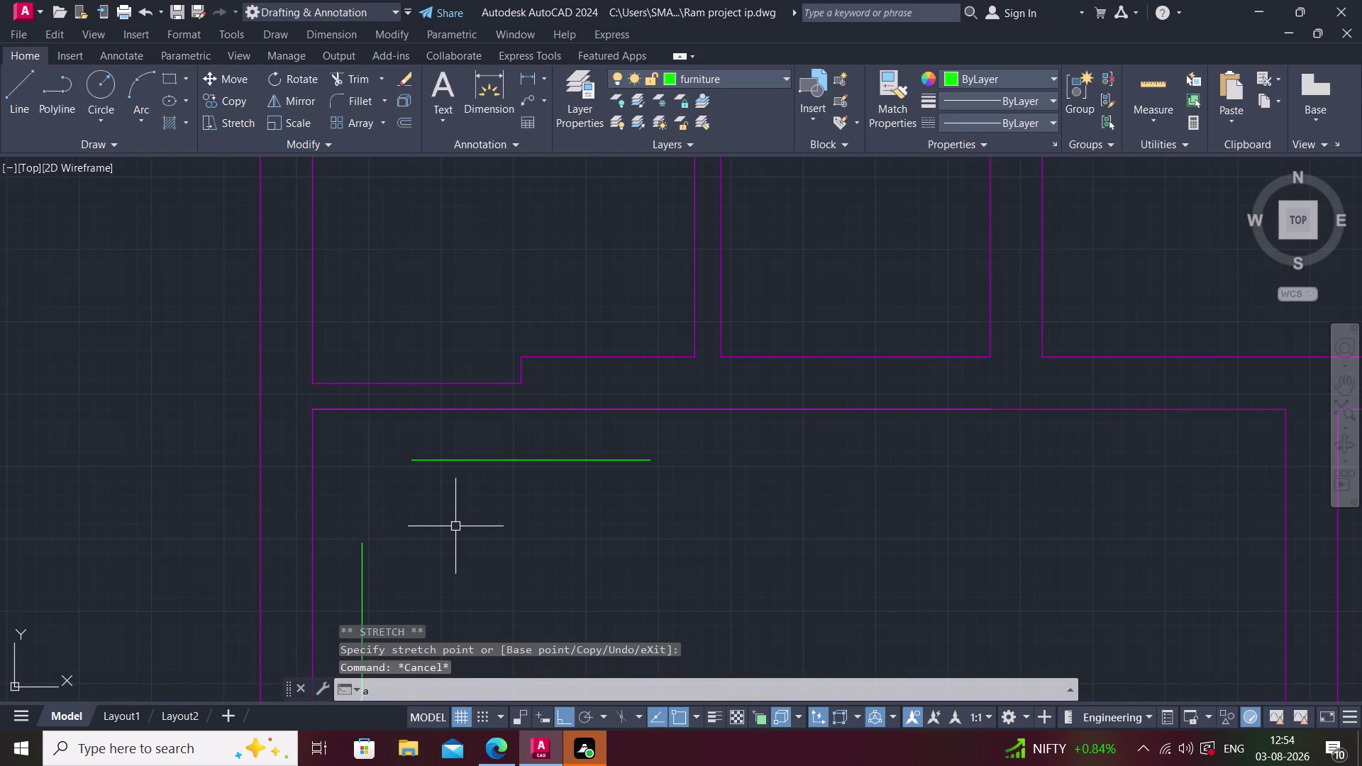
key(space)
click(362, 544)
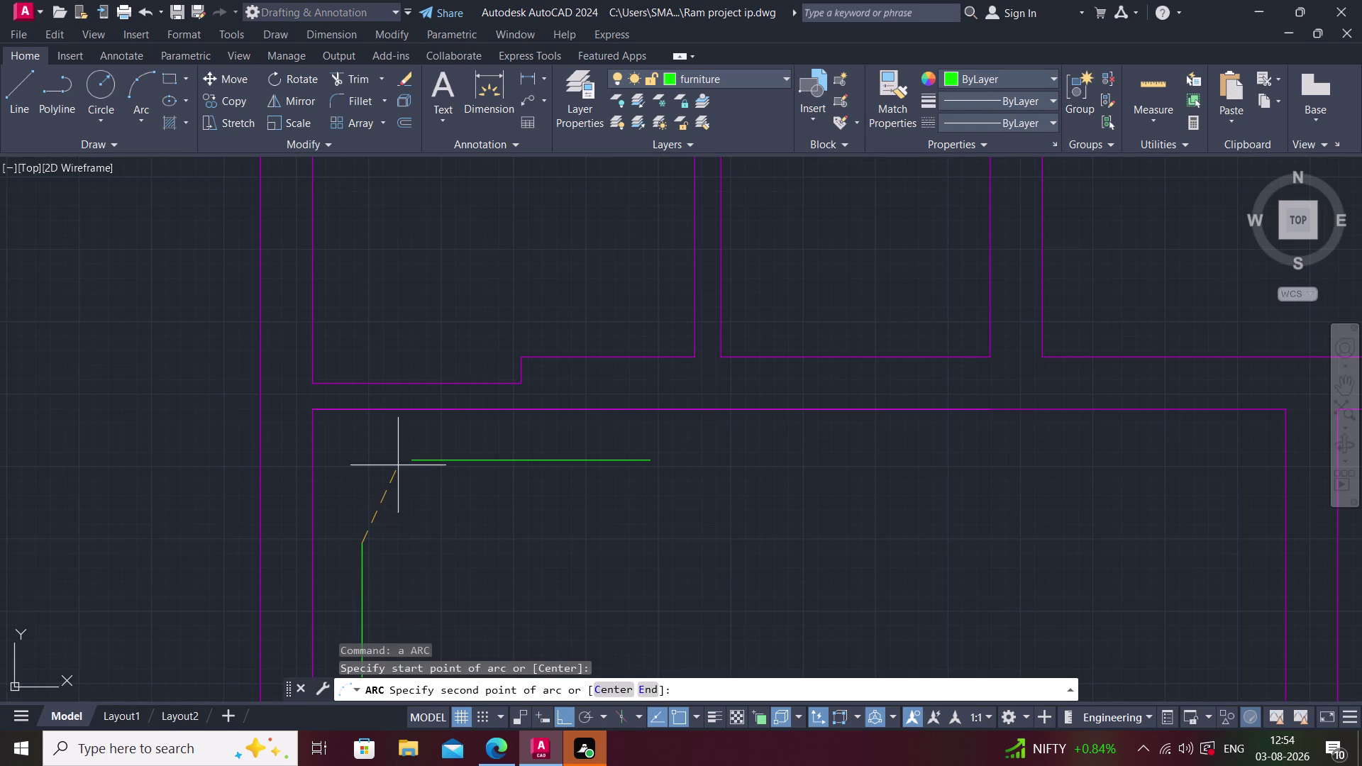
click(413, 462)
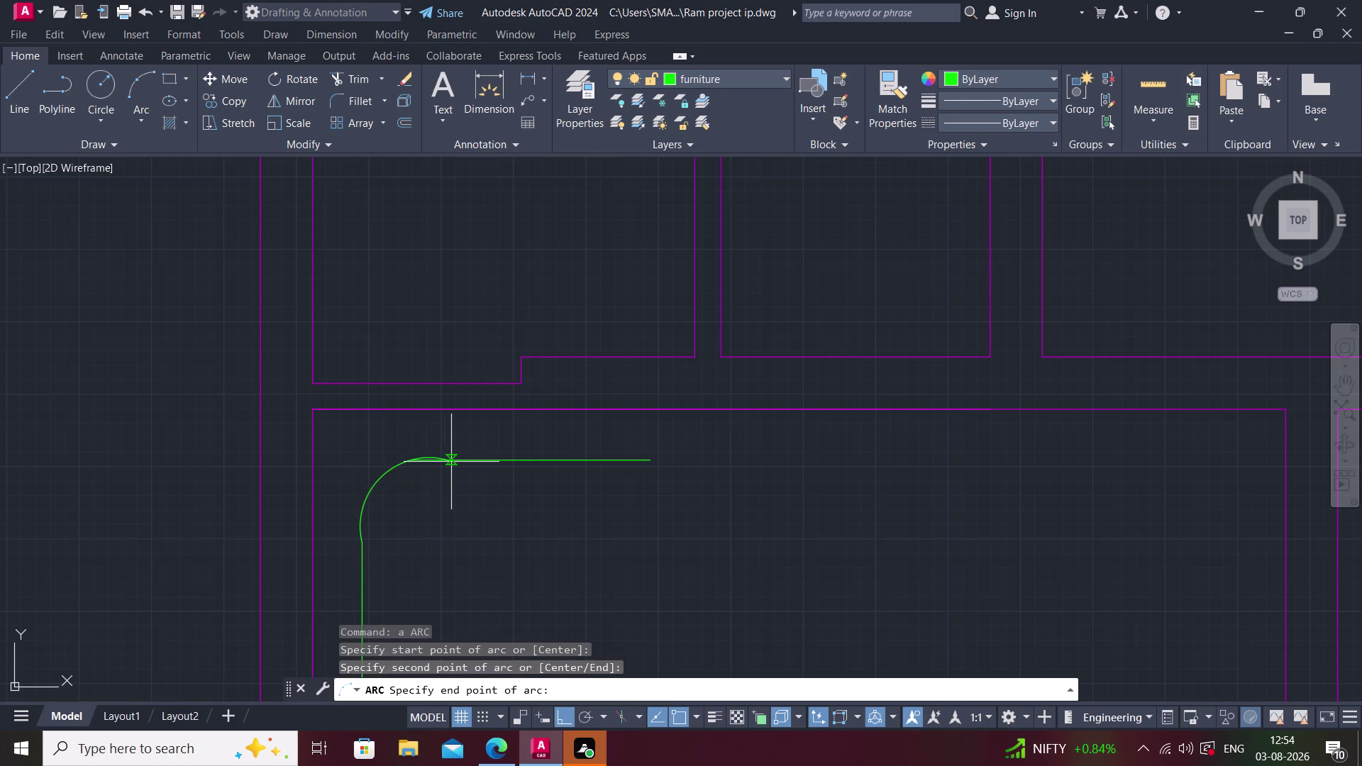
scroll(up, 3)
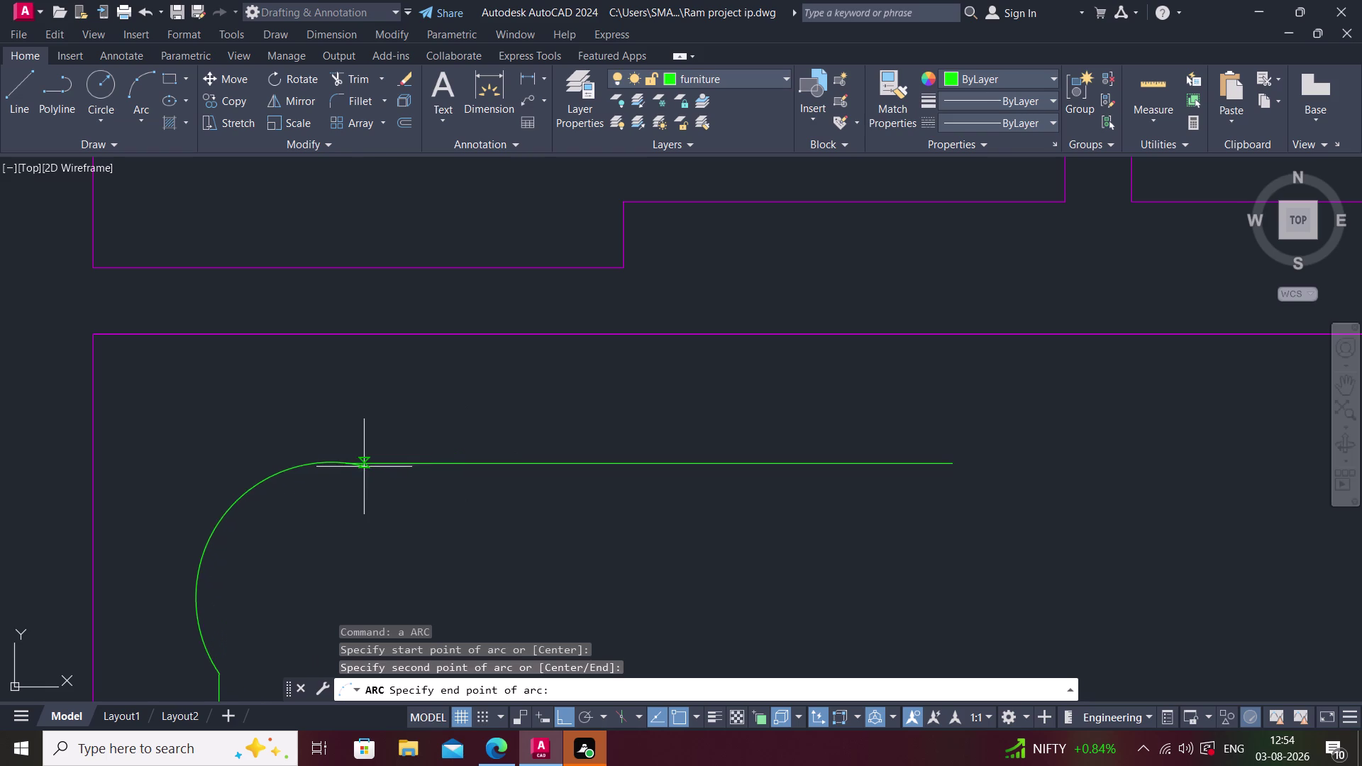
scroll(up, 3)
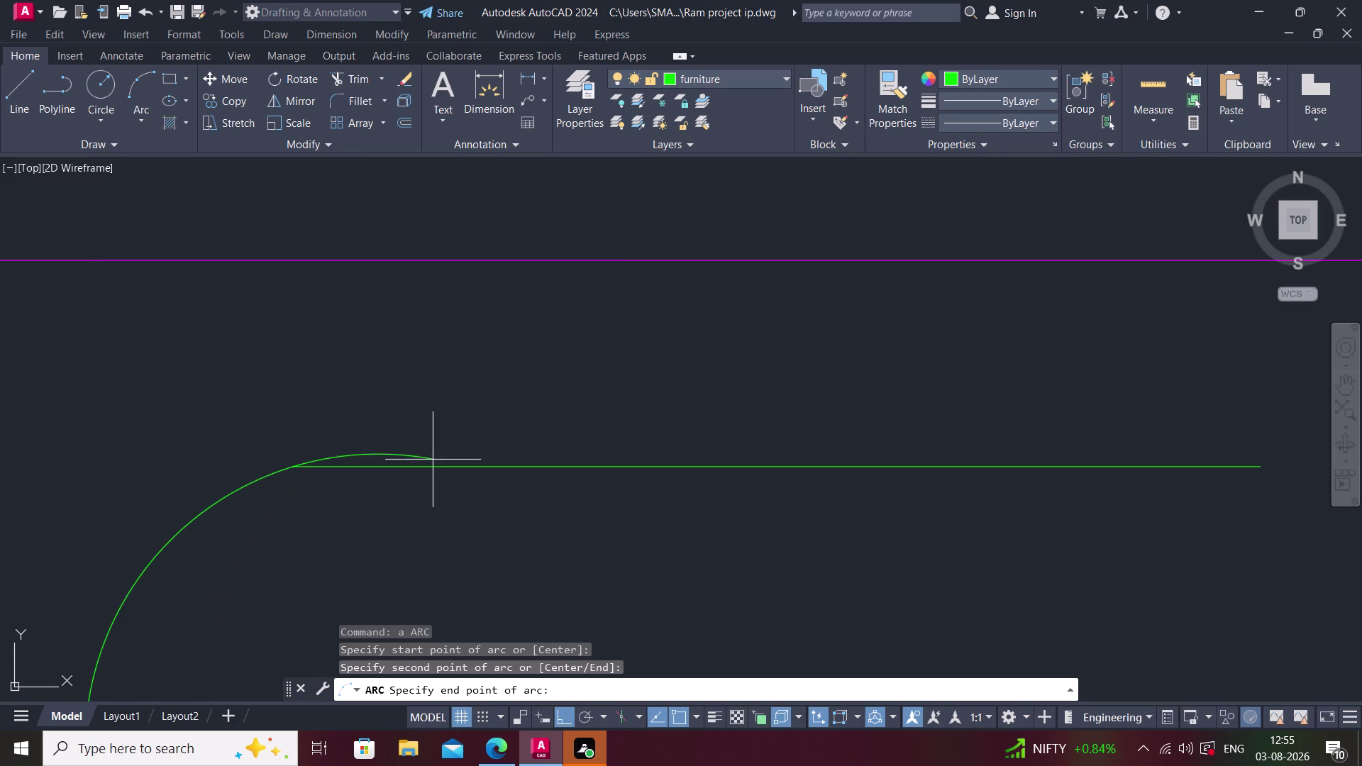
scroll(down, 3)
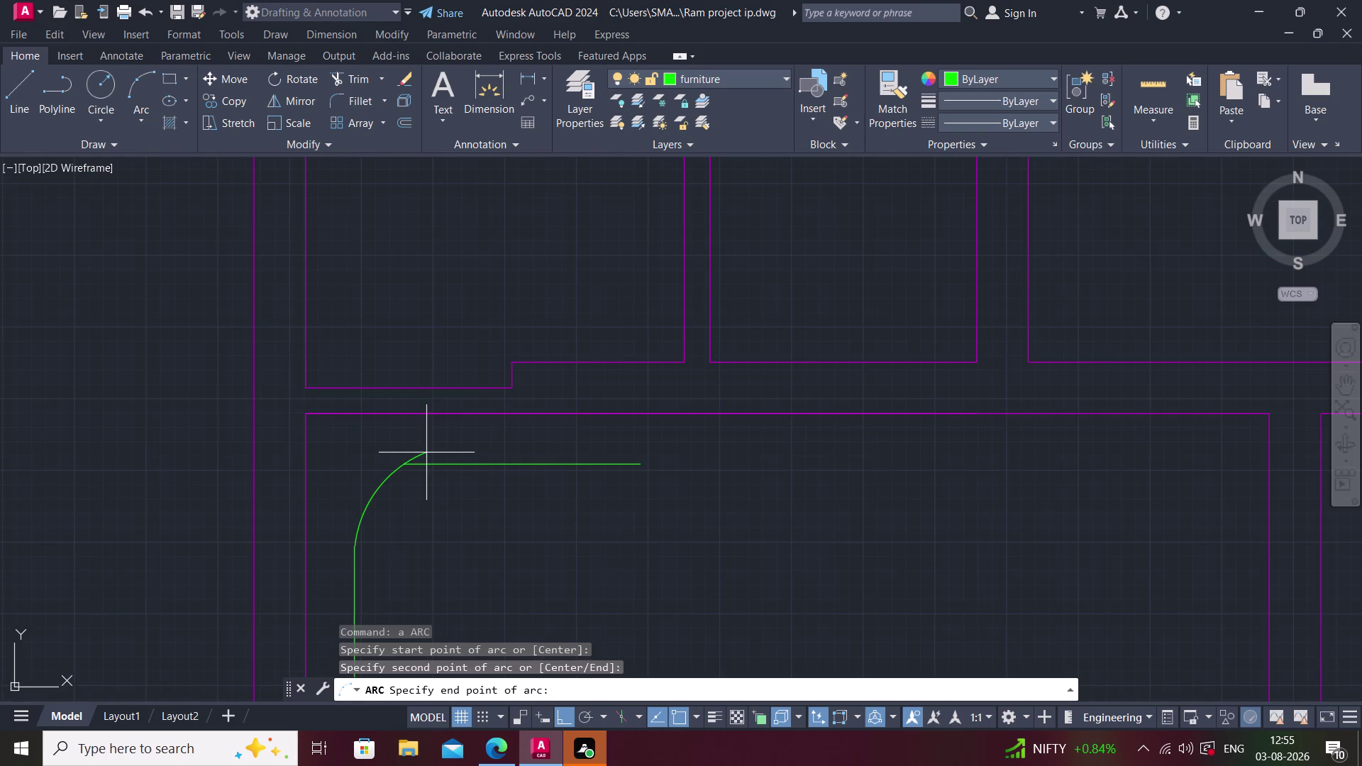
click(427, 454)
key(Escape)
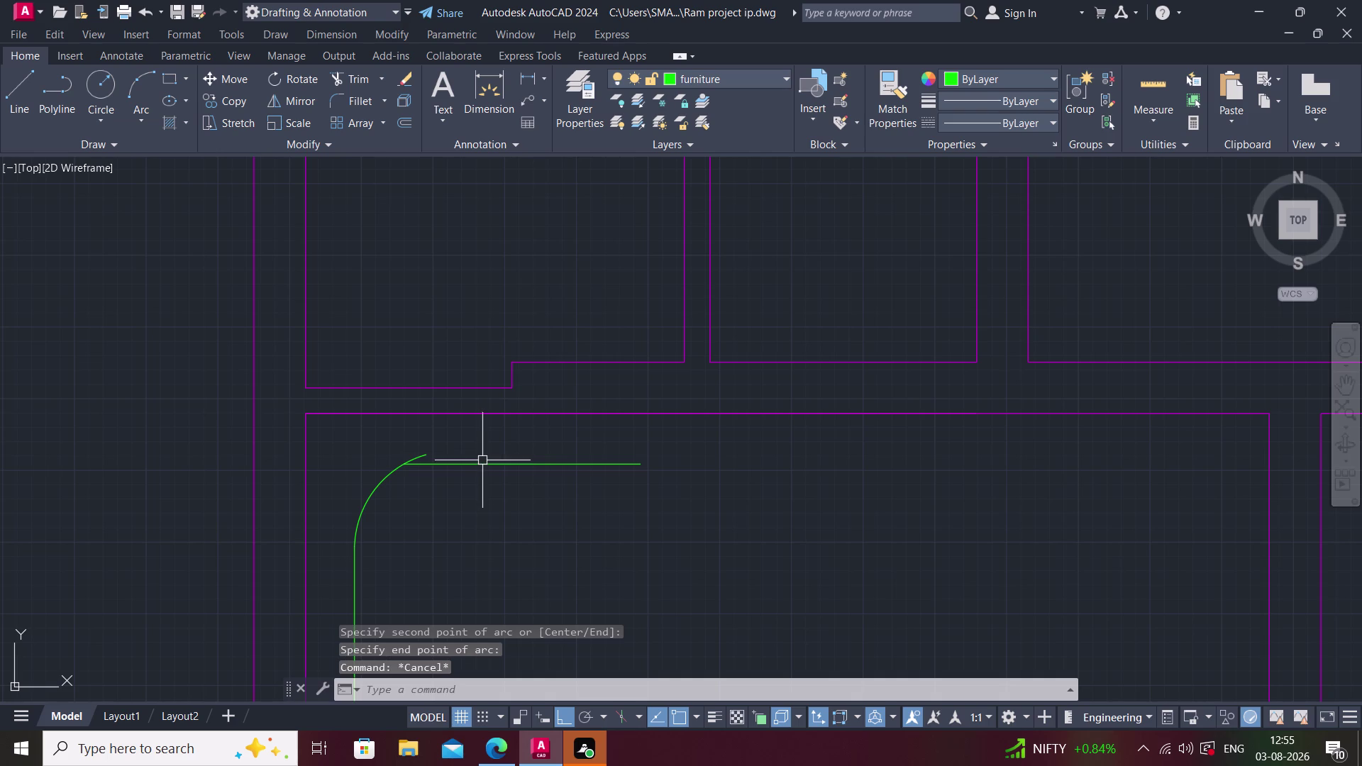
Trim the arc's overshoot past the top line.
key(t)
text(r)
key(space)
scroll(up, 3)
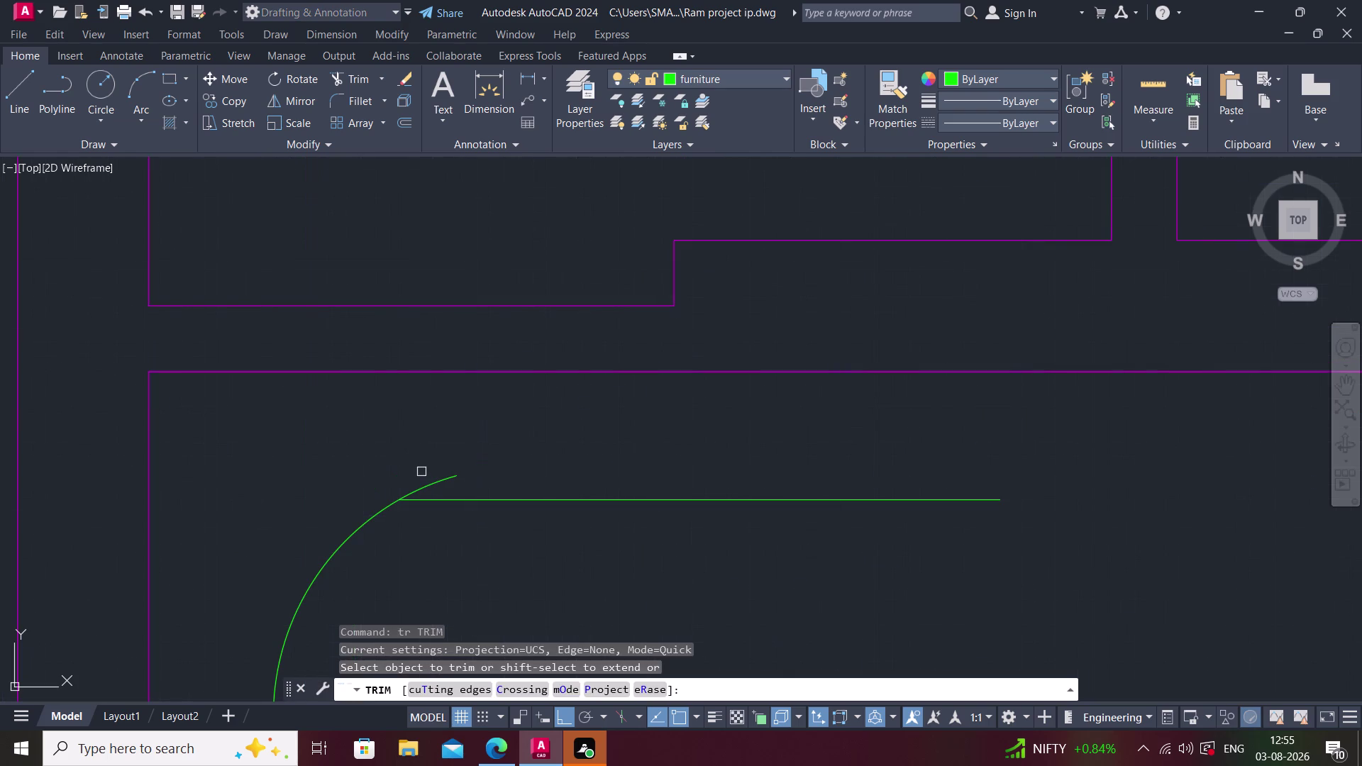
click(425, 487)
key(Escape)
scroll(down, 3)
middle_drag(522, 504, 465, 440)
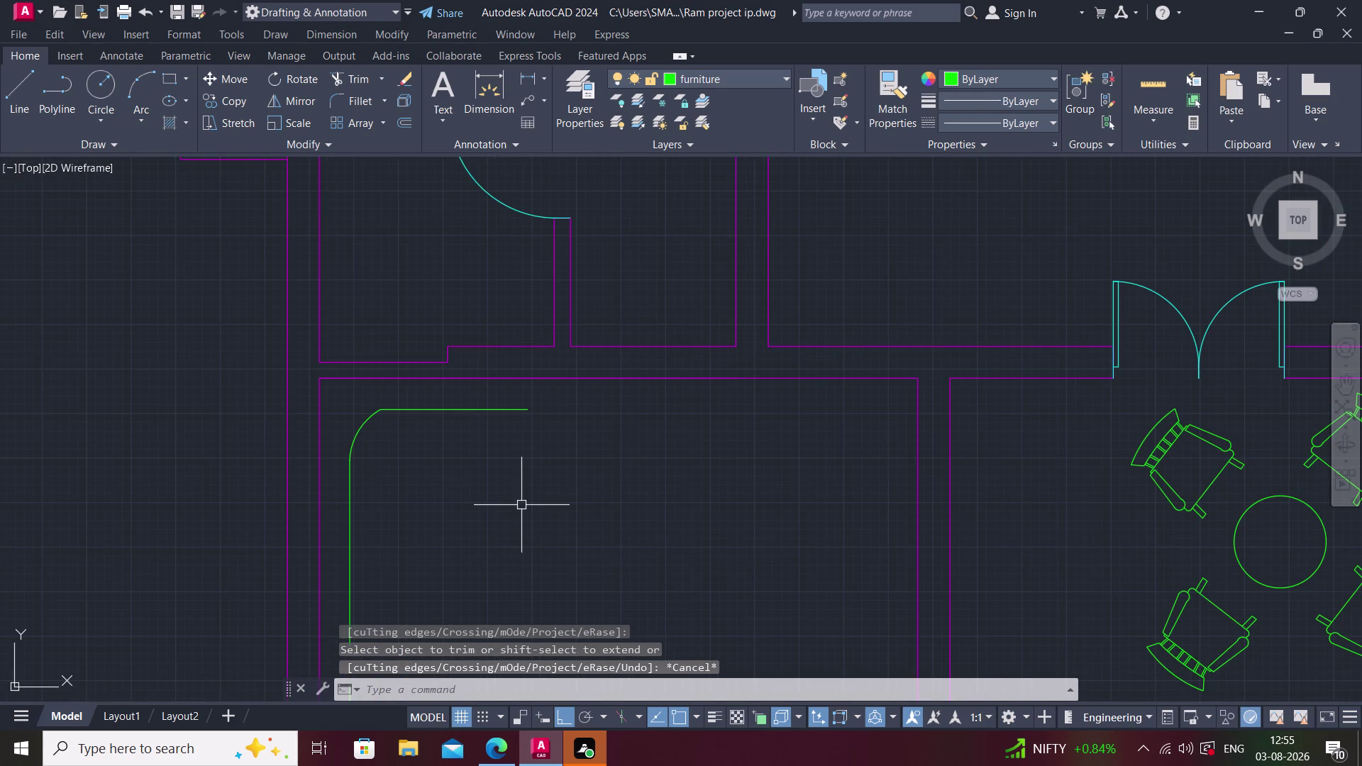
Draw new divider lines along the sofa's side and delete the short closing line.
middle_drag(461, 543, 437, 471)
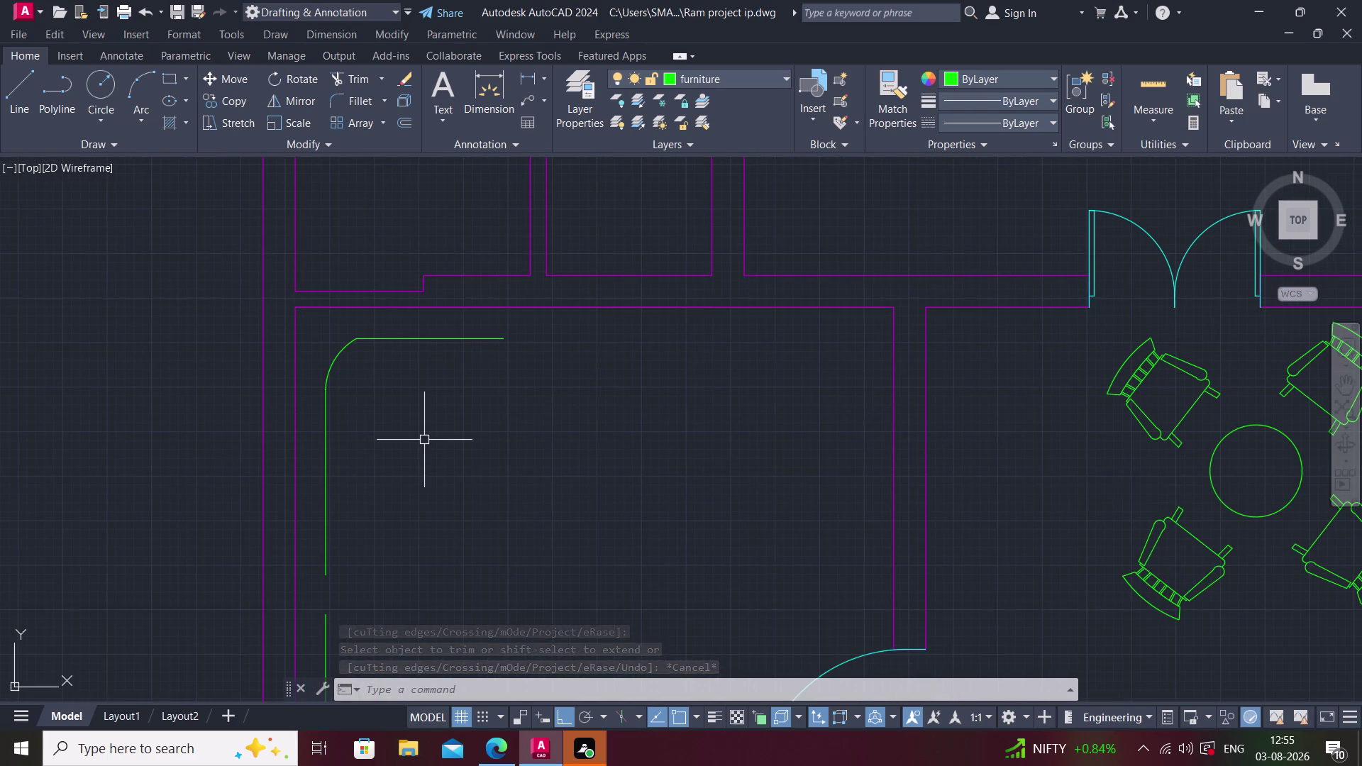
middle_drag(423, 574, 411, 539)
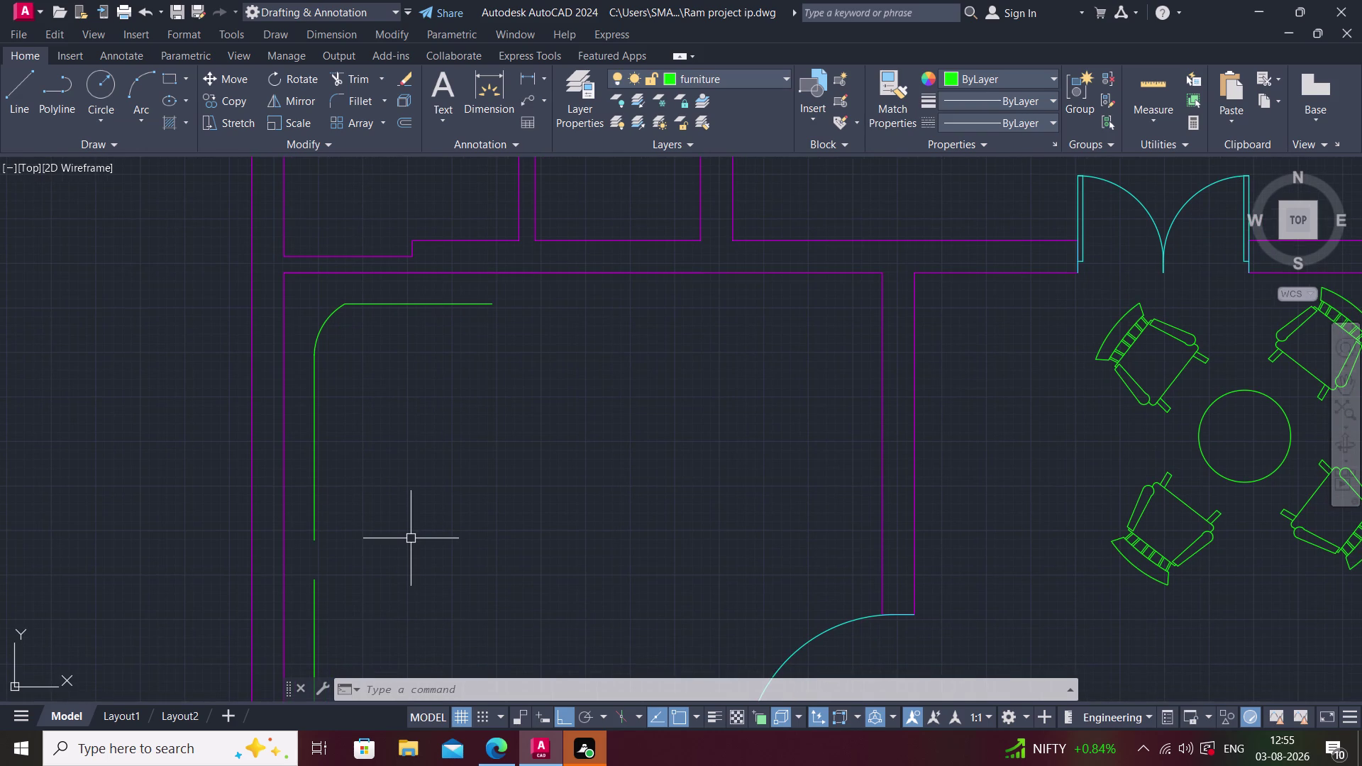
text(l)
key(space)
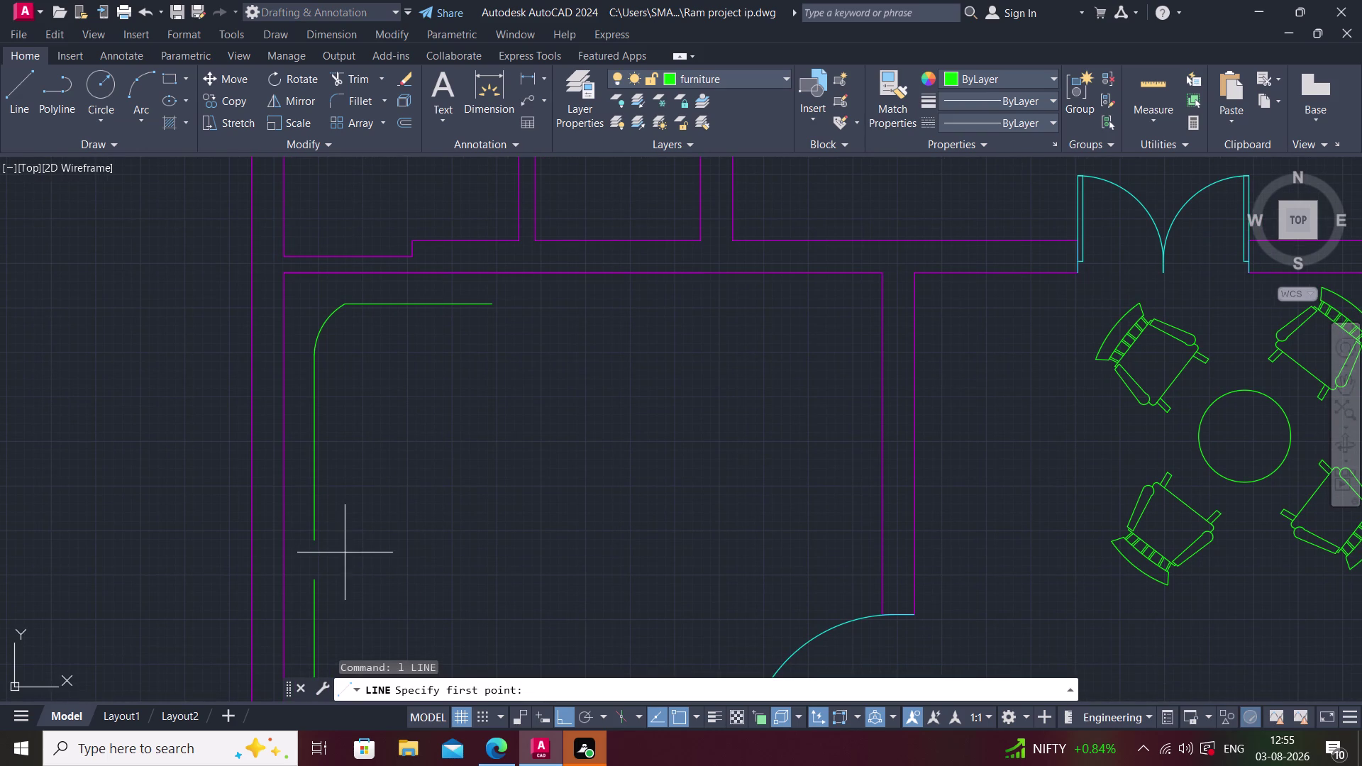
scroll(up, 3)
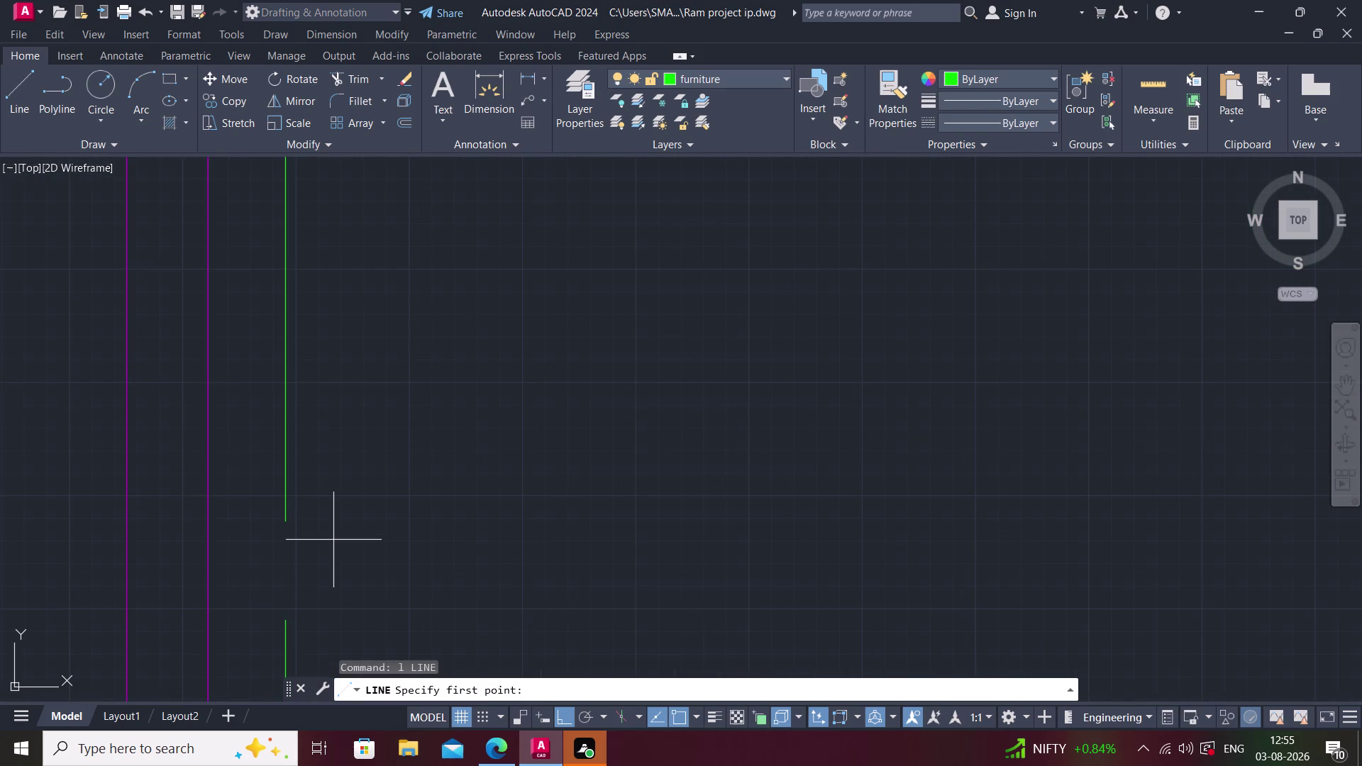
click(333, 539)
click(471, 541)
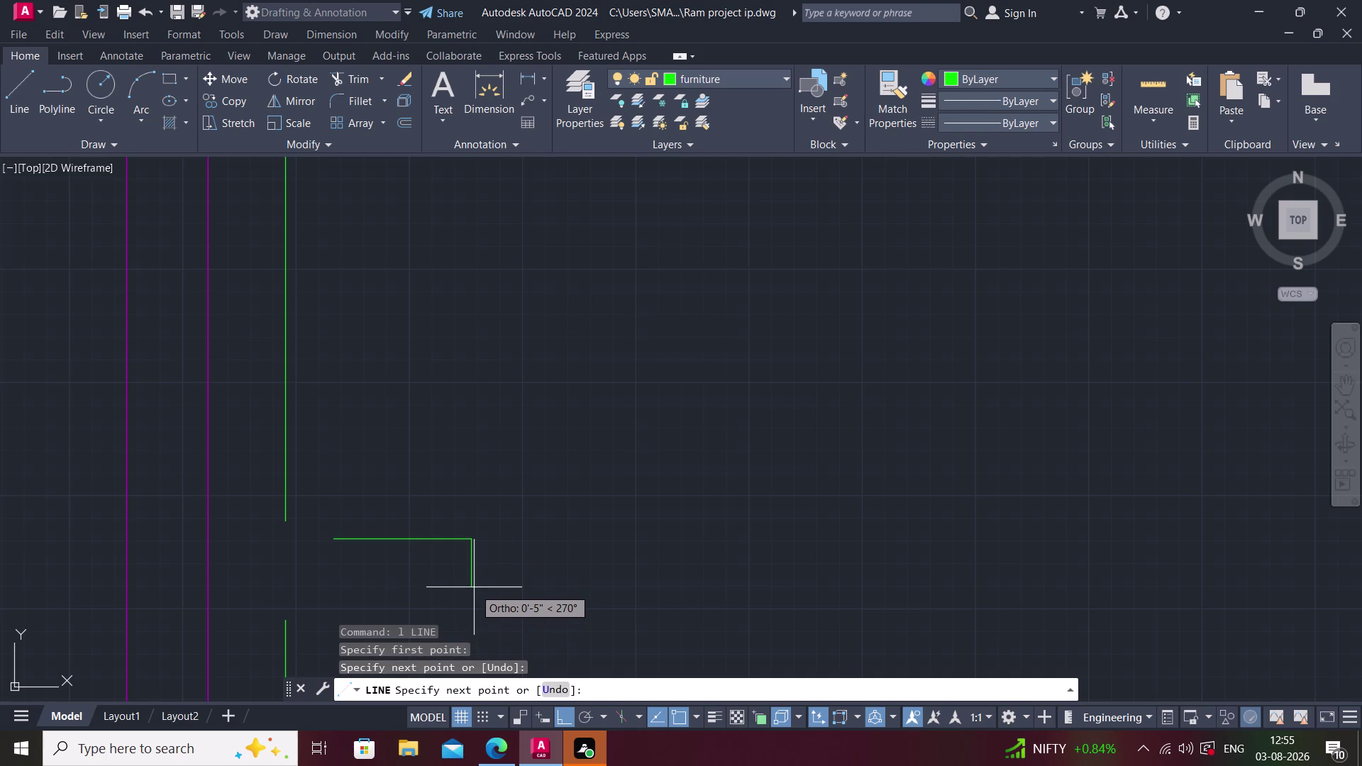
click(474, 587)
click(333, 594)
key(Escape)
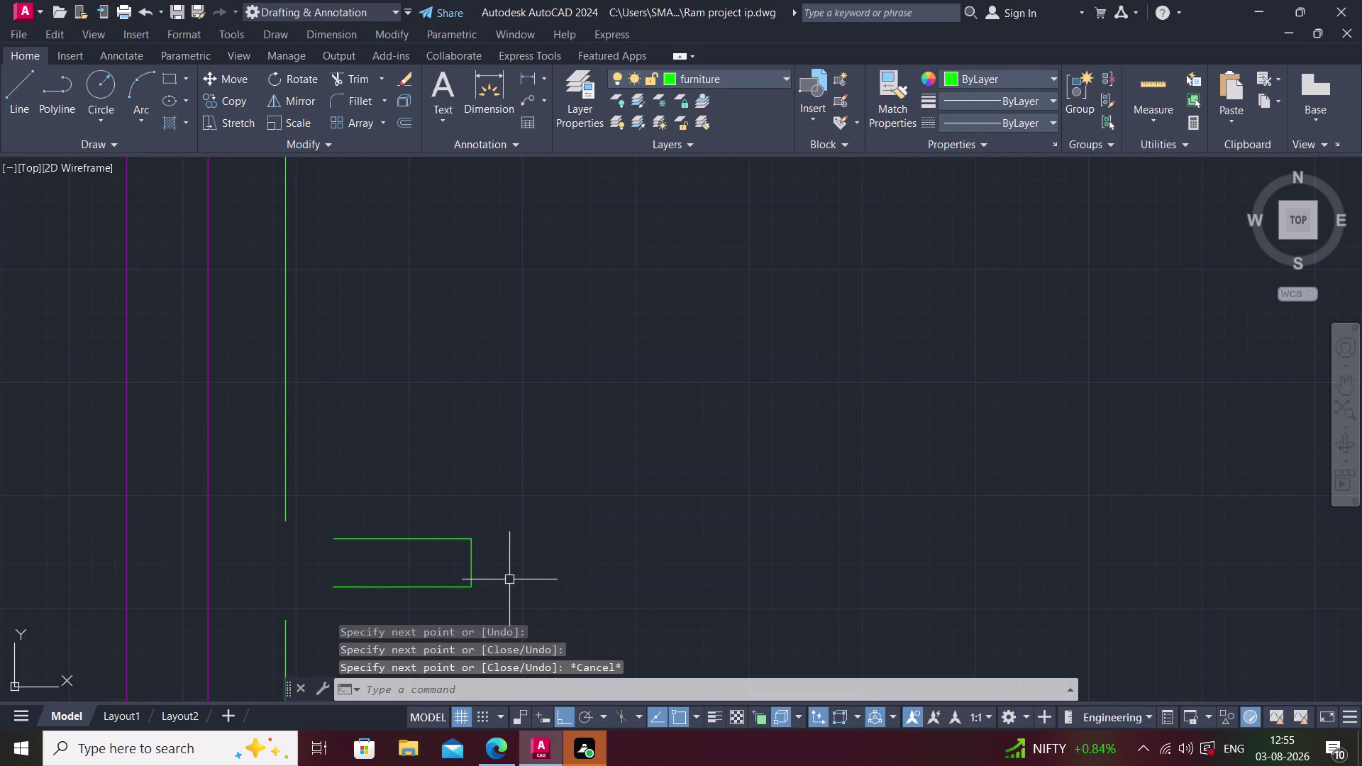
click(472, 565)
key(Delete)
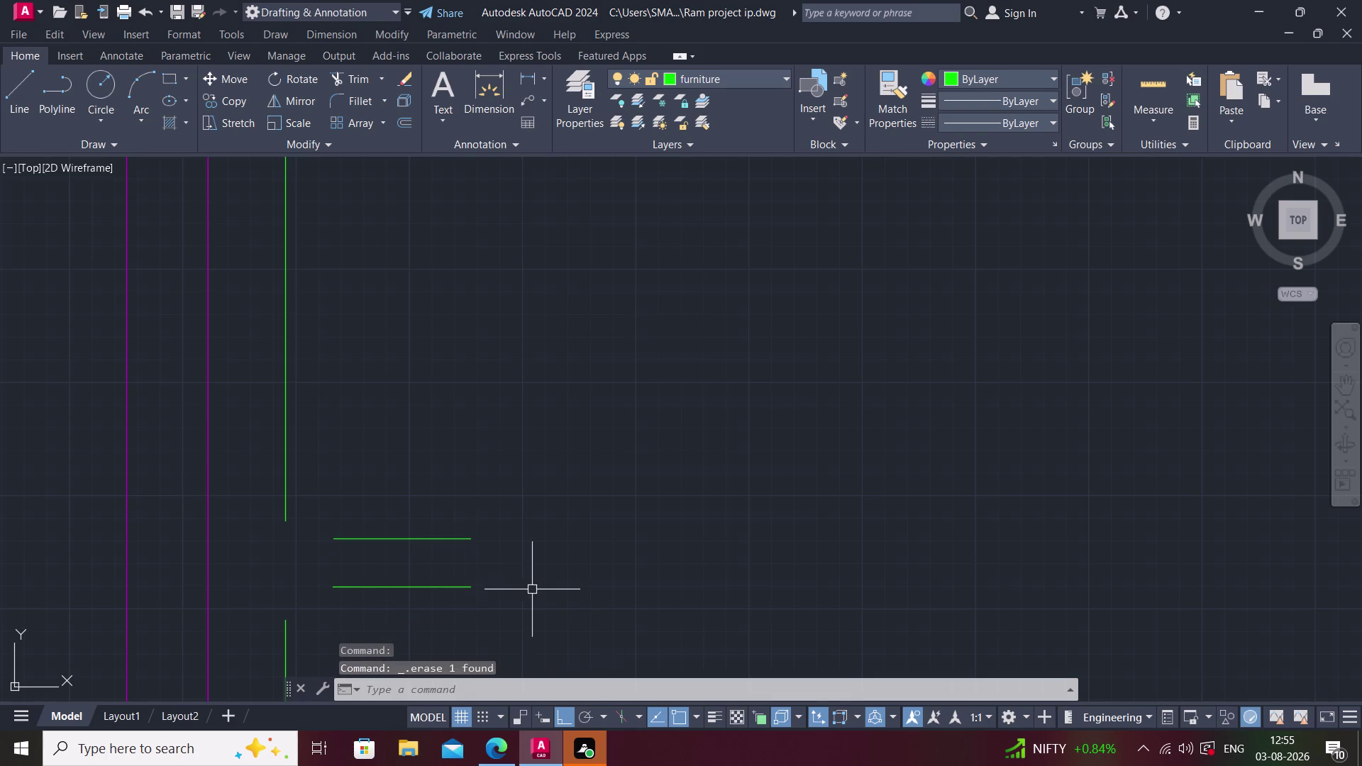
Draw two 3-point arcs joining the vertical edge to the upper and lower divider lines.
text(a)
key(space)
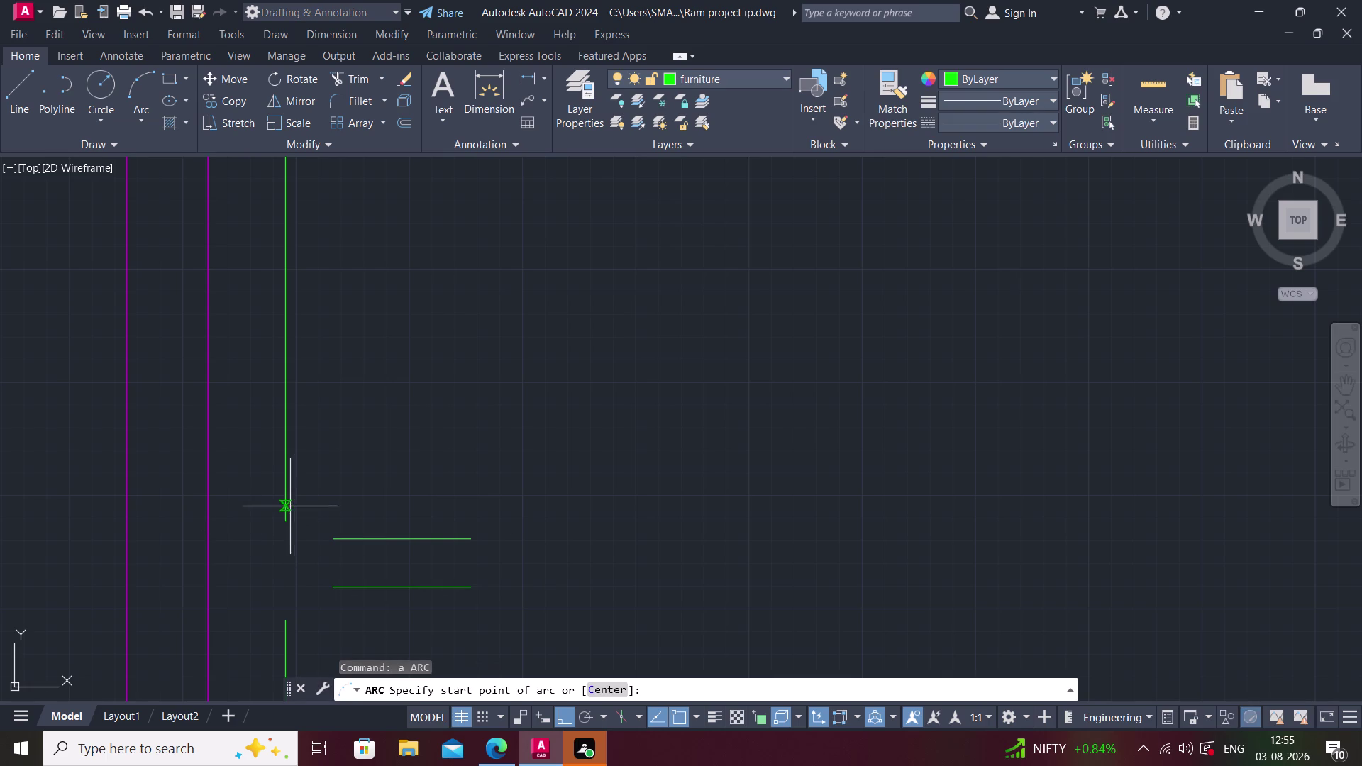
click(287, 479)
click(336, 541)
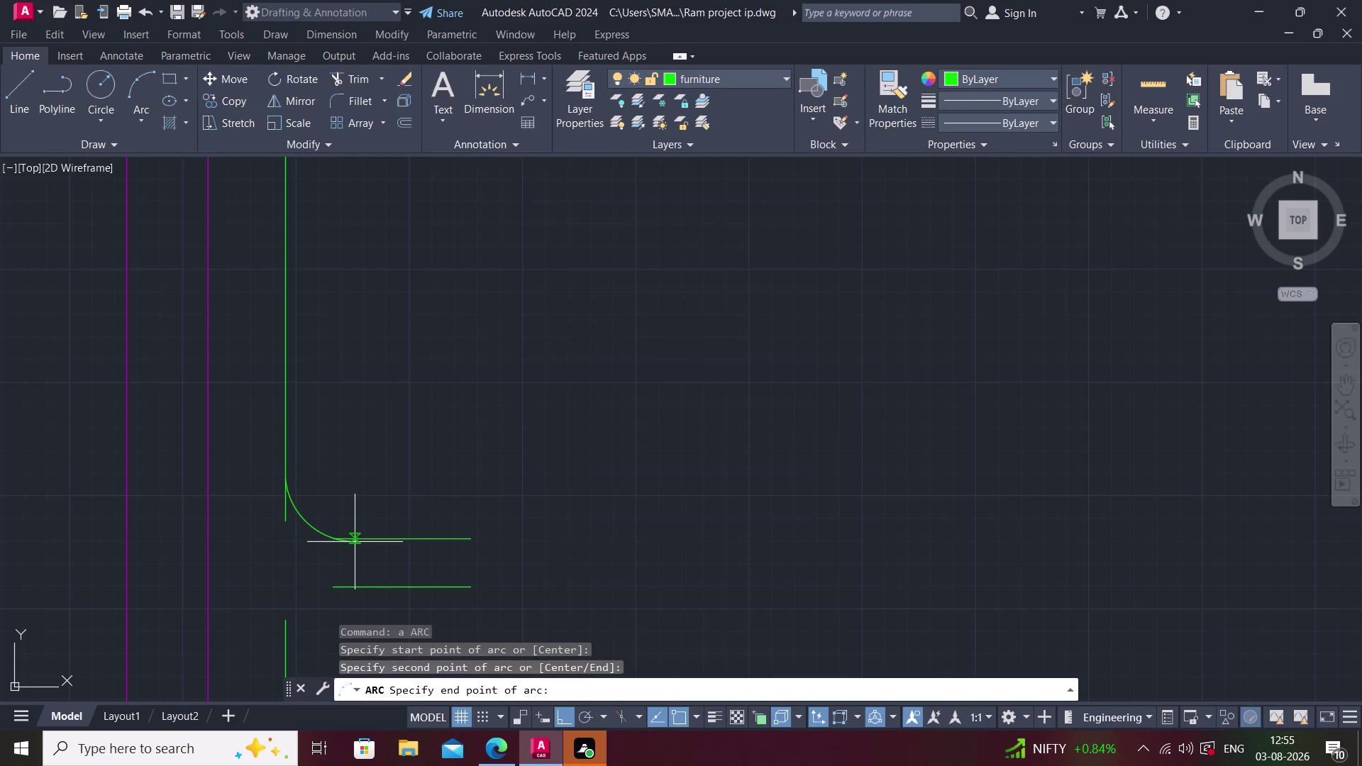
click(355, 542)
key(Escape)
text(a)
key(space)
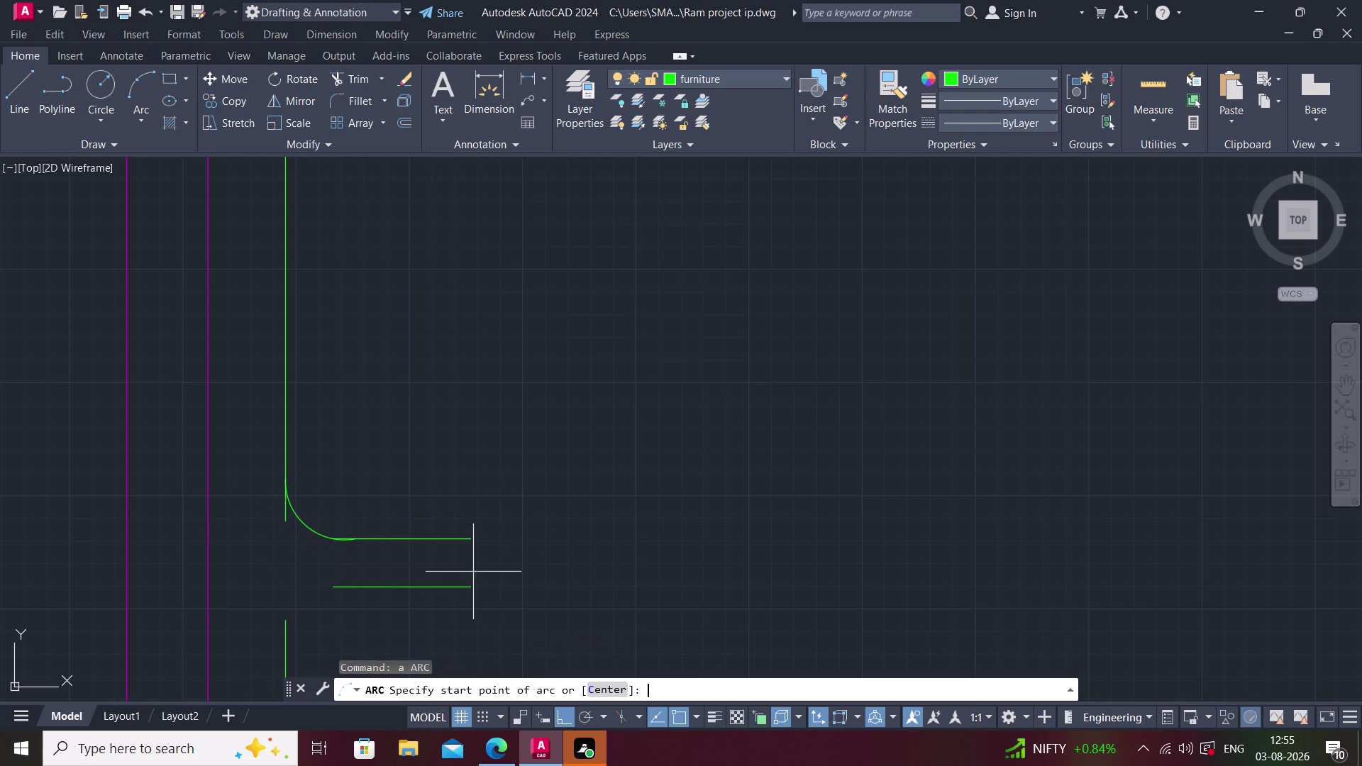
click(287, 639)
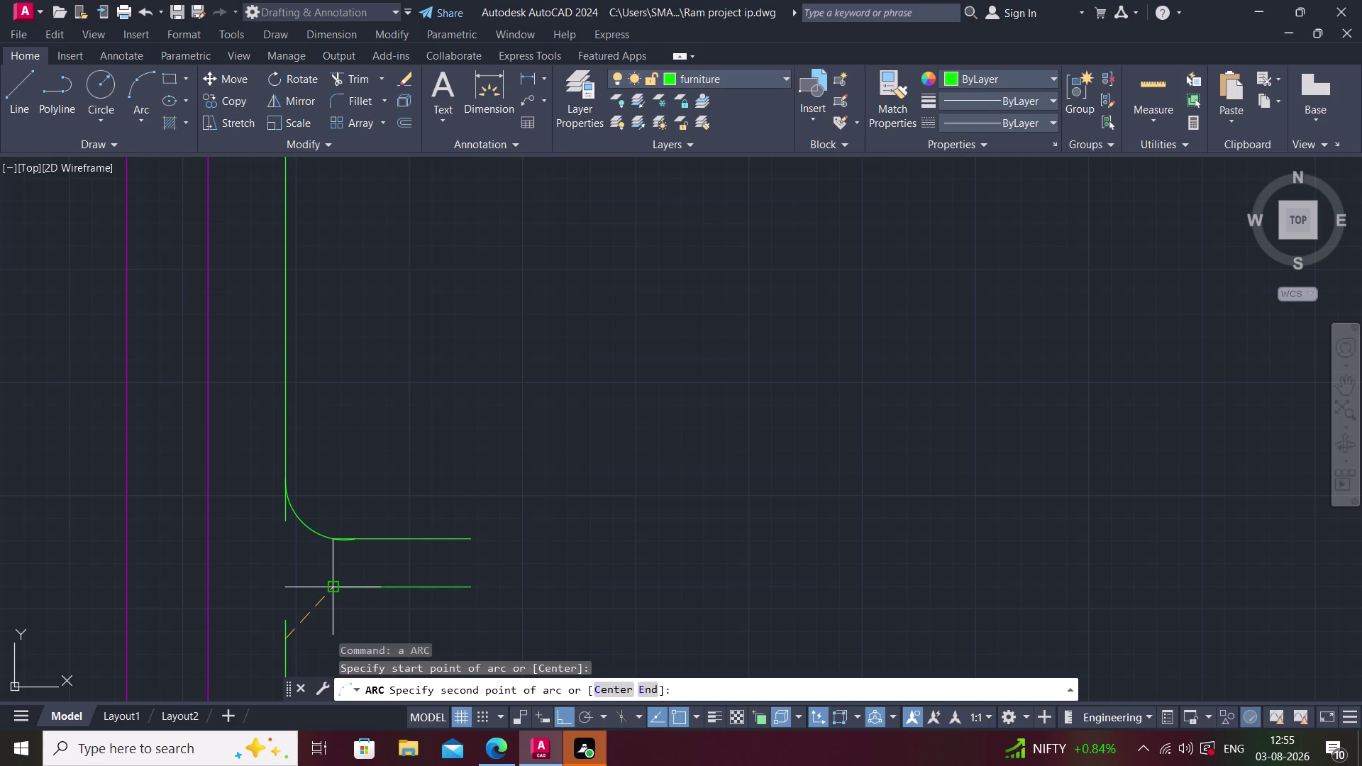
click(337, 588)
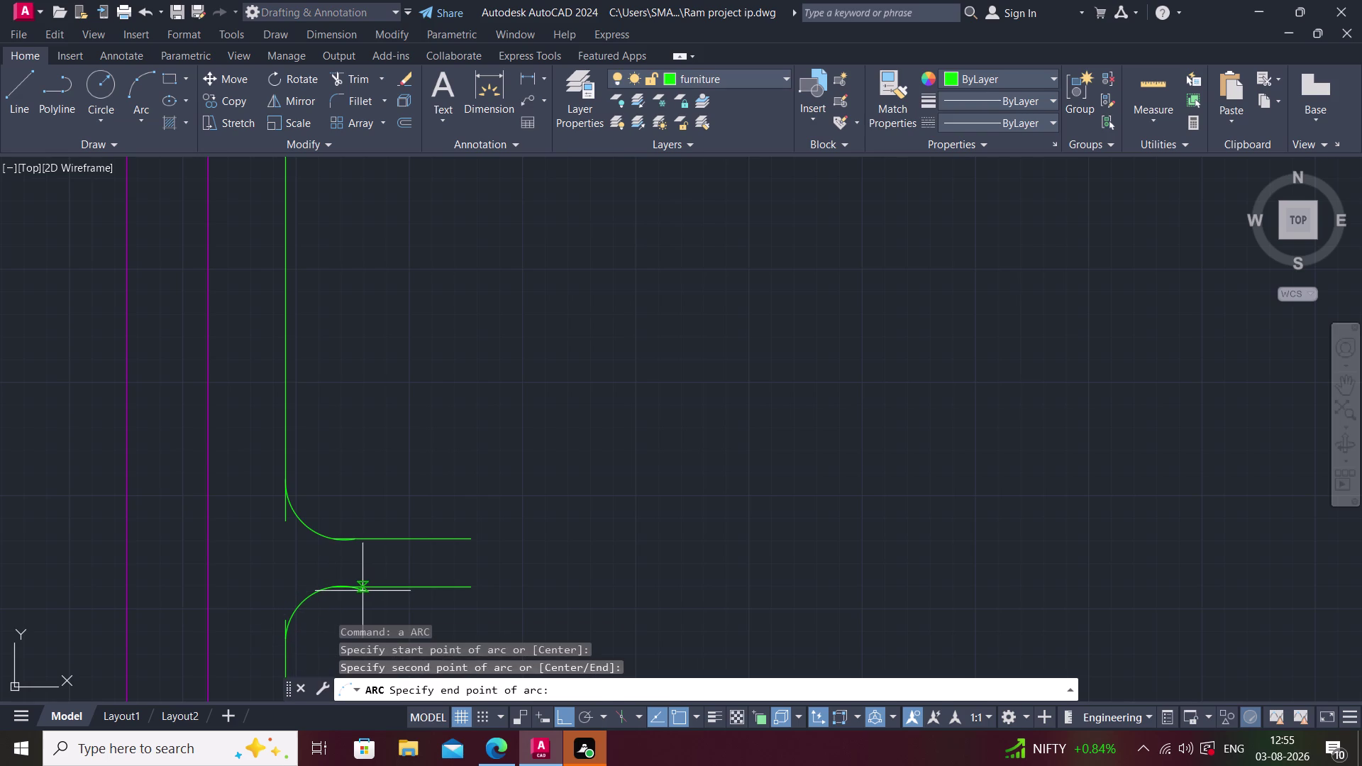
click(365, 590)
key(Escape)
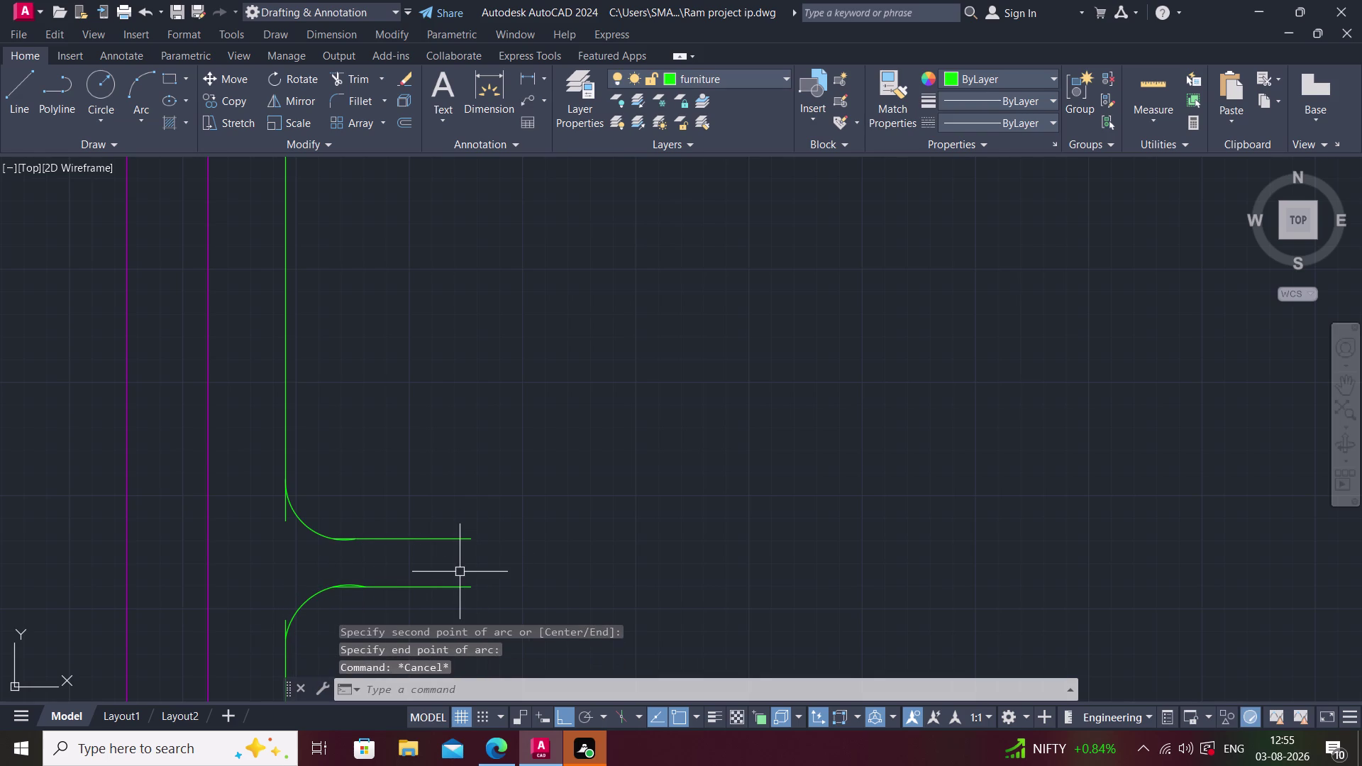
Trim the arc overshoots and leftover vertical edge pieces at both corners.
key(e)
key(BackSpace)
text(tr)
key(space)
scroll(up, 3)
click(191, 447)
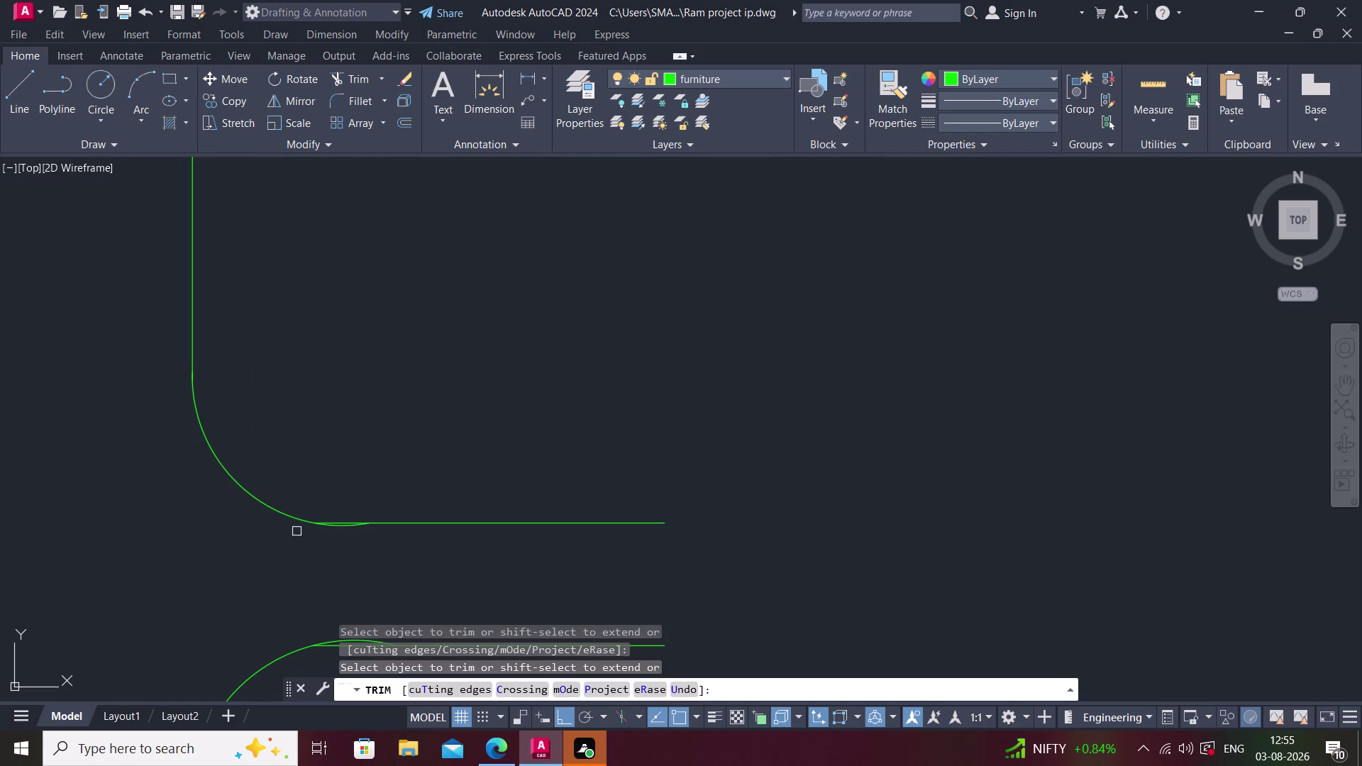
scroll(up, 3)
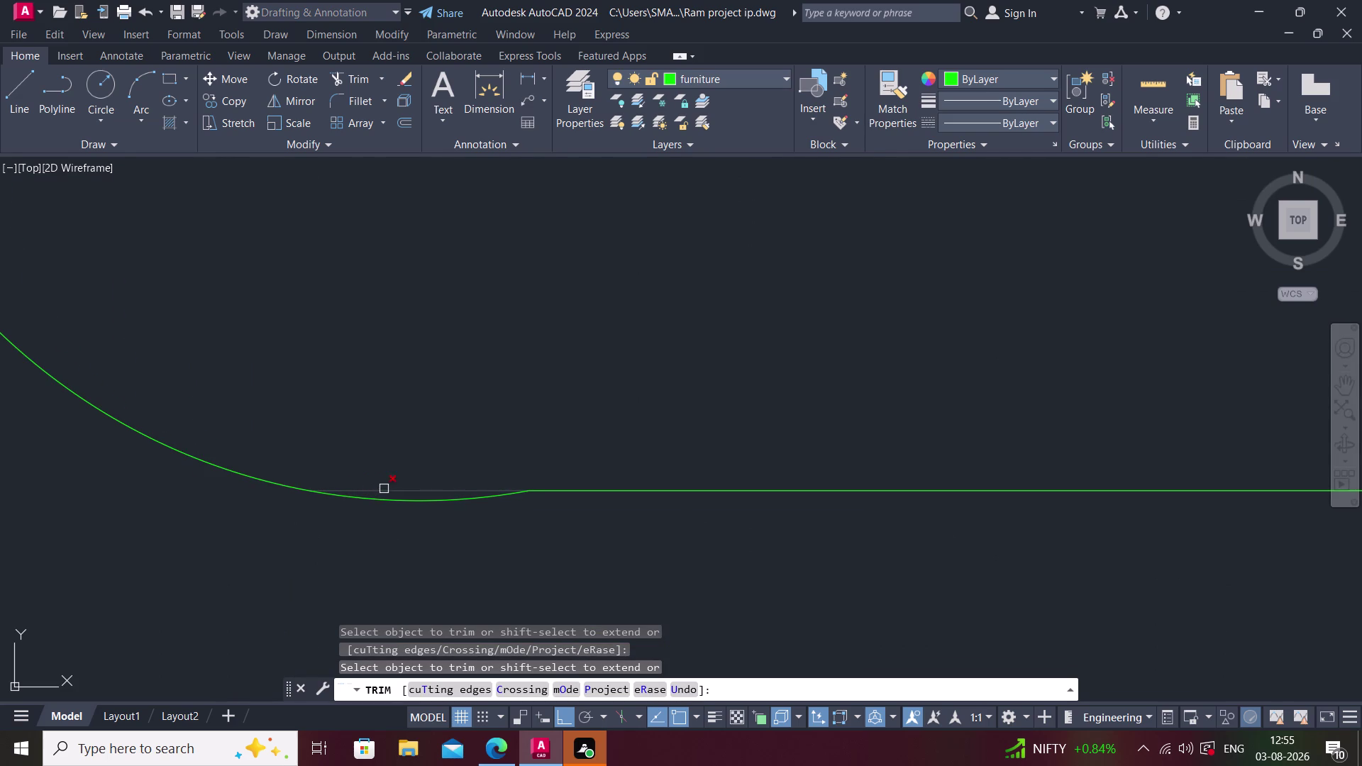
click(397, 502)
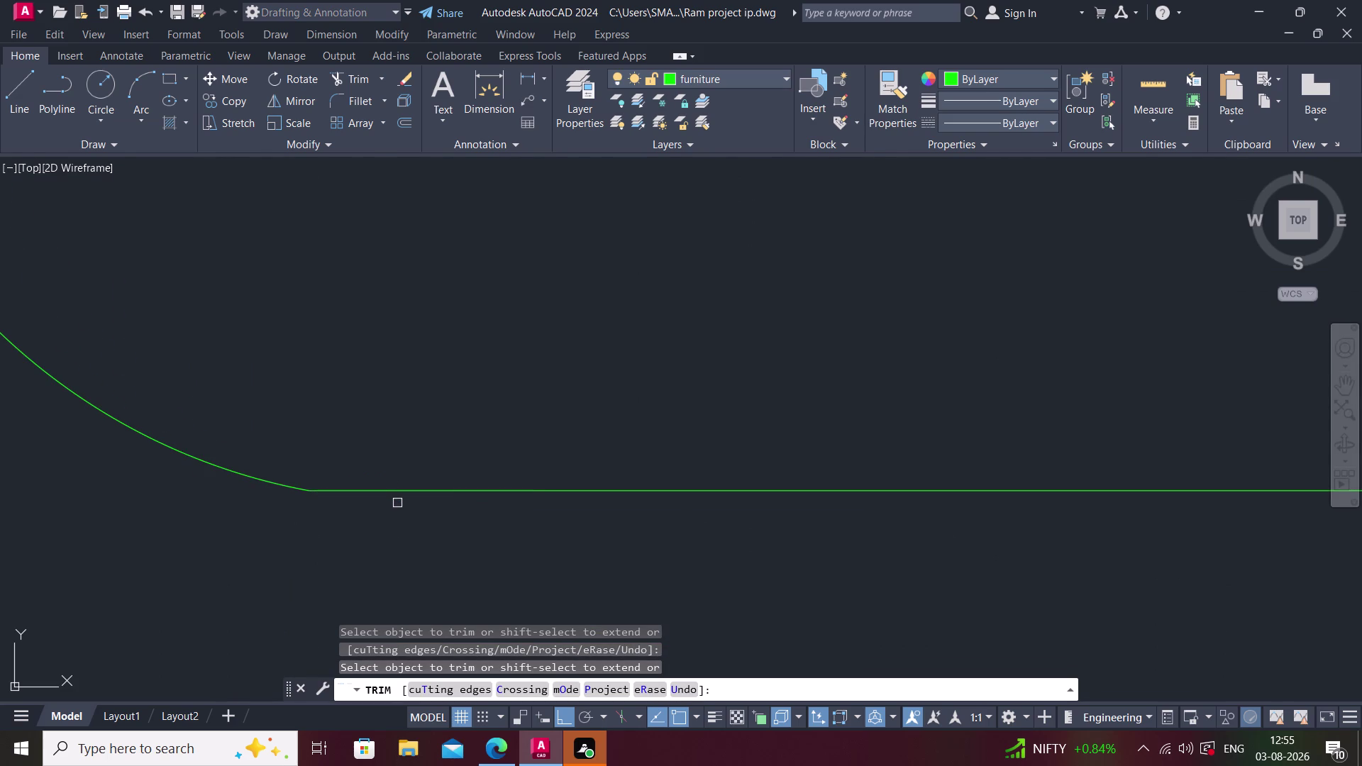
scroll(down, 3)
middle_drag(424, 548, 458, 347)
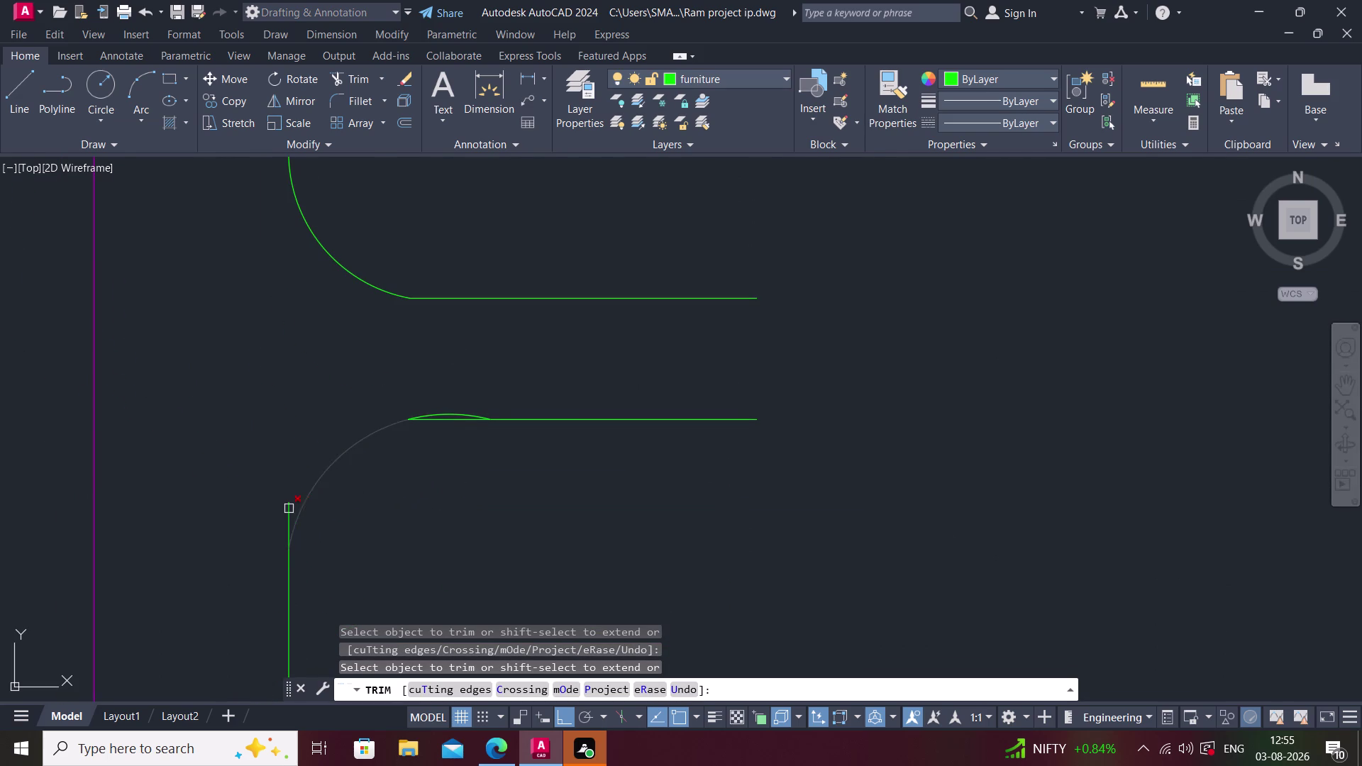
click(288, 509)
scroll(up, 3)
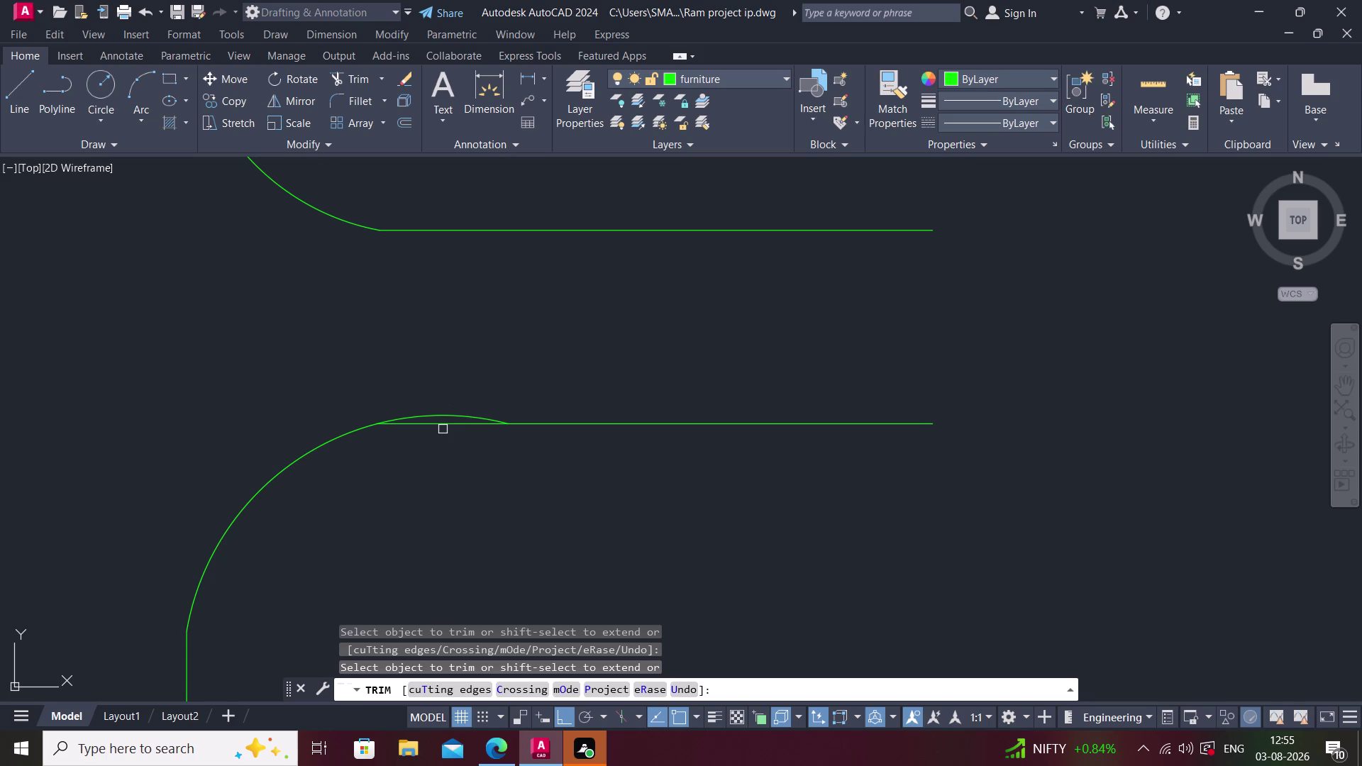
click(450, 414)
scroll(down, 3)
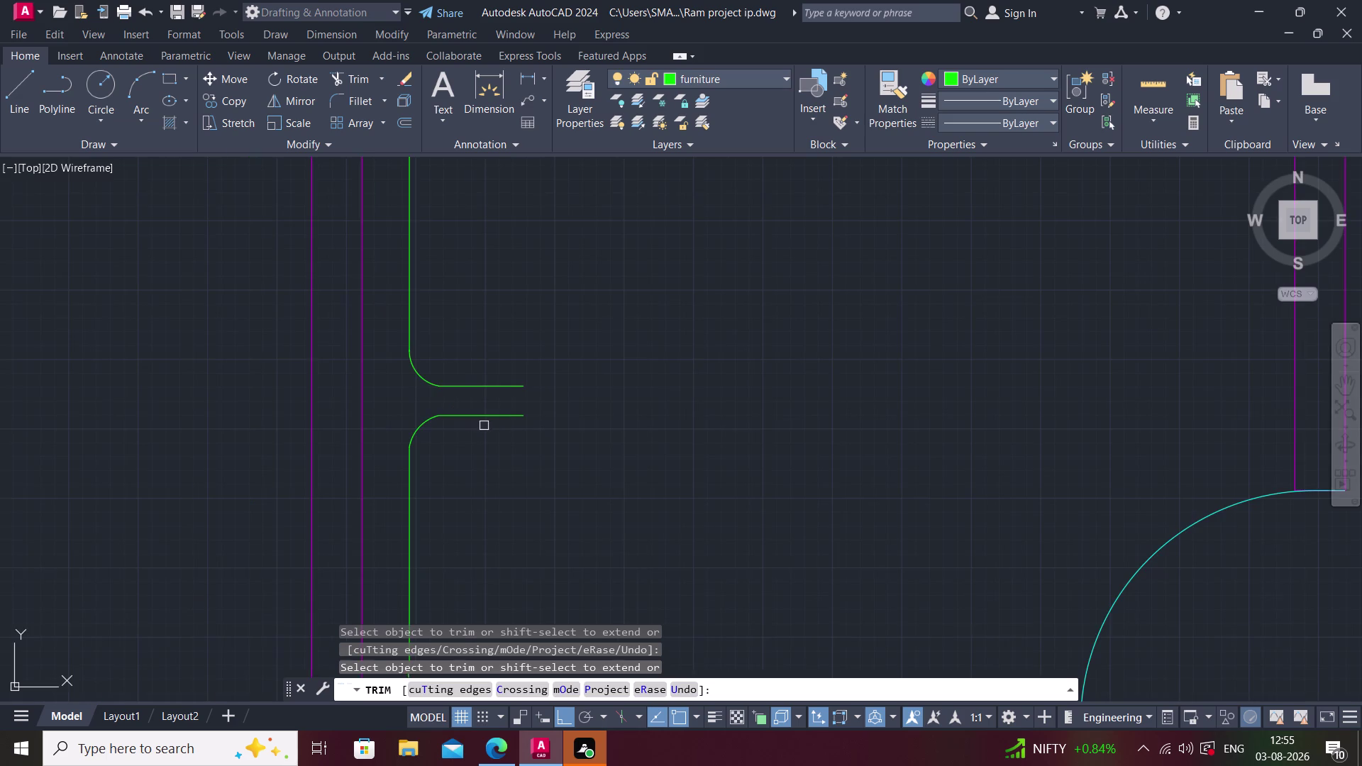
key(Escape)
middle_drag(478, 462, 355, 498)
scroll(down, 3)
middle_drag(386, 495, 401, 481)
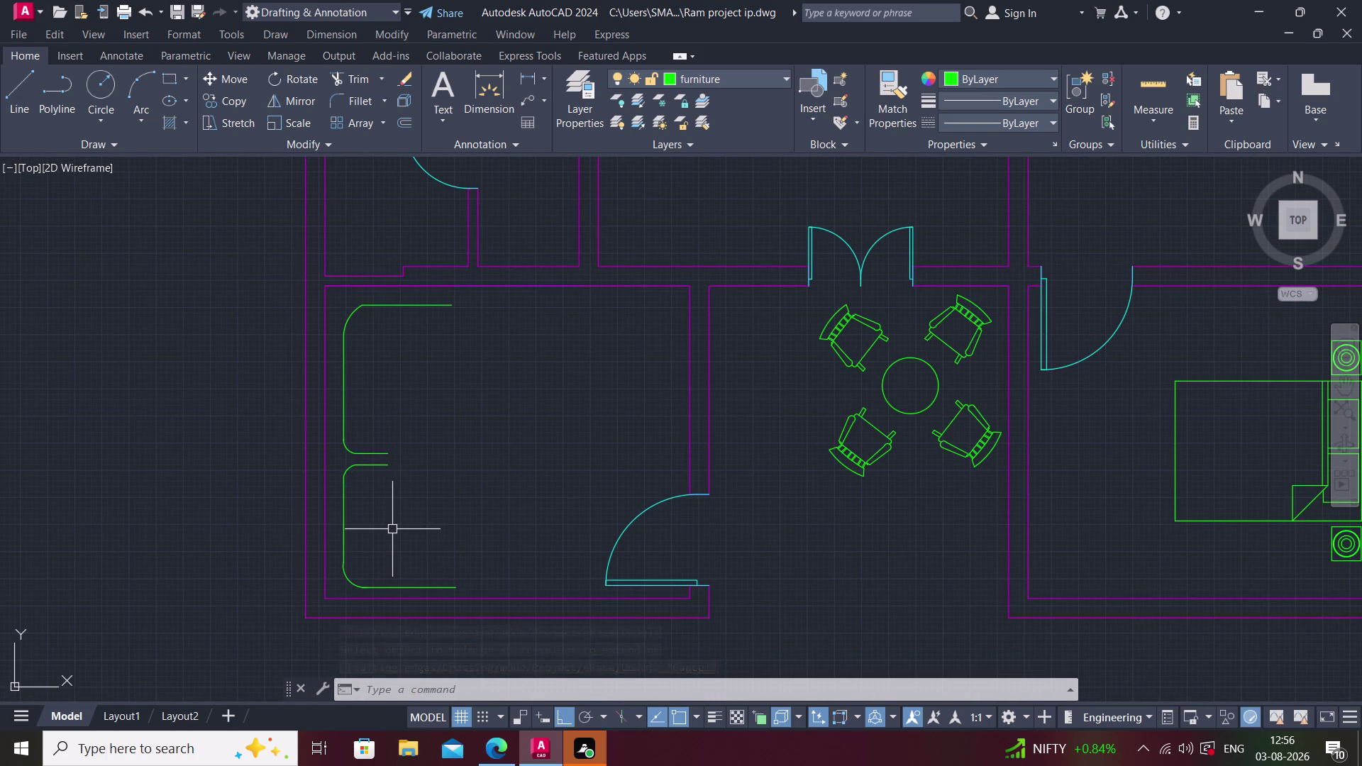
Attempt a three-point arc between the divider line ends, then cancel it.
key(a)
key(space)
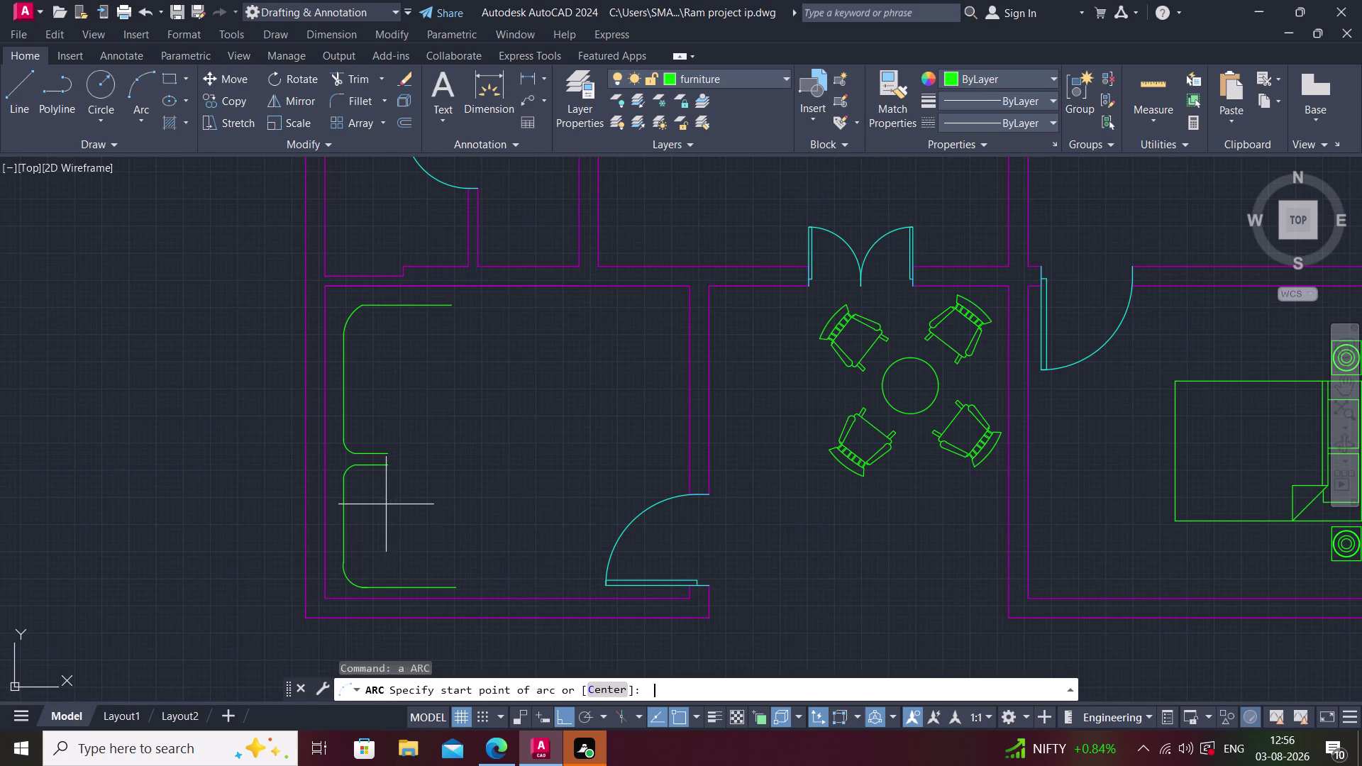
scroll(up, 3)
click(388, 441)
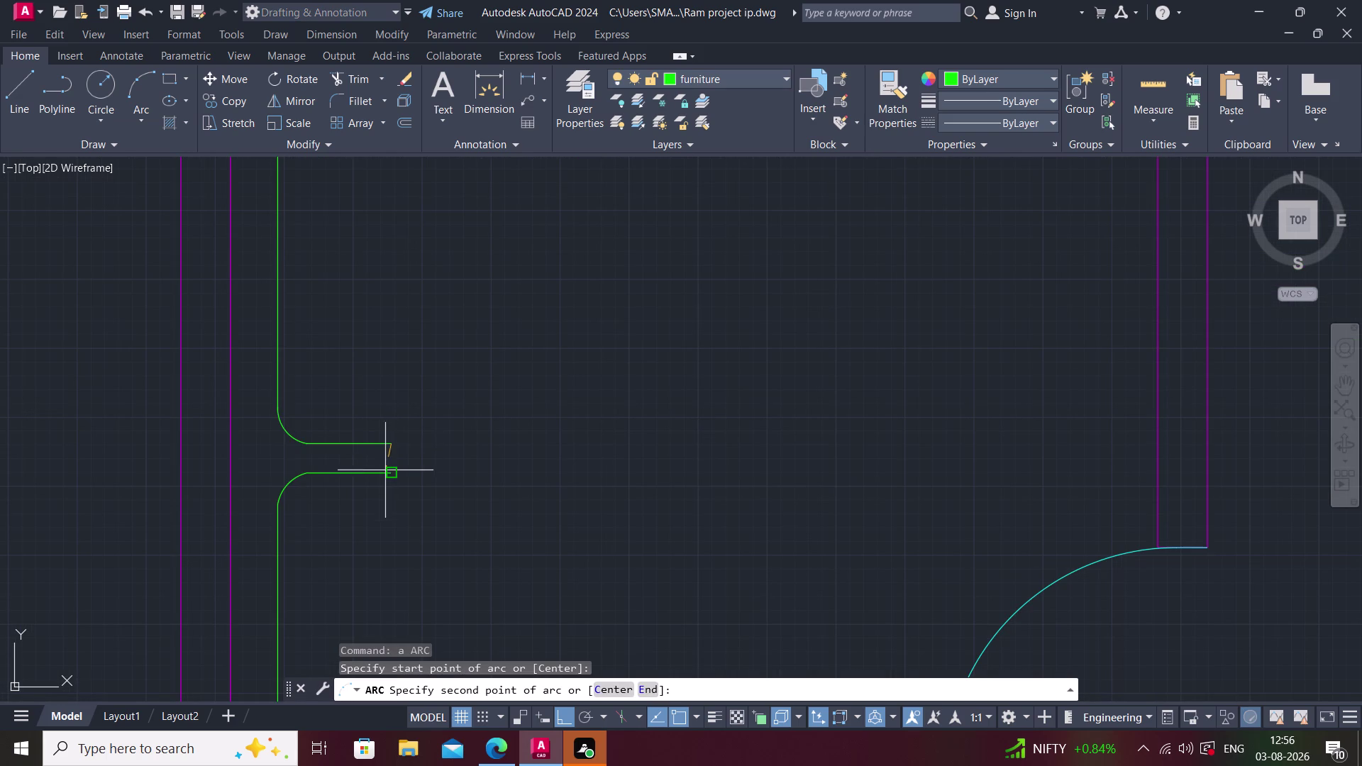
click(390, 474)
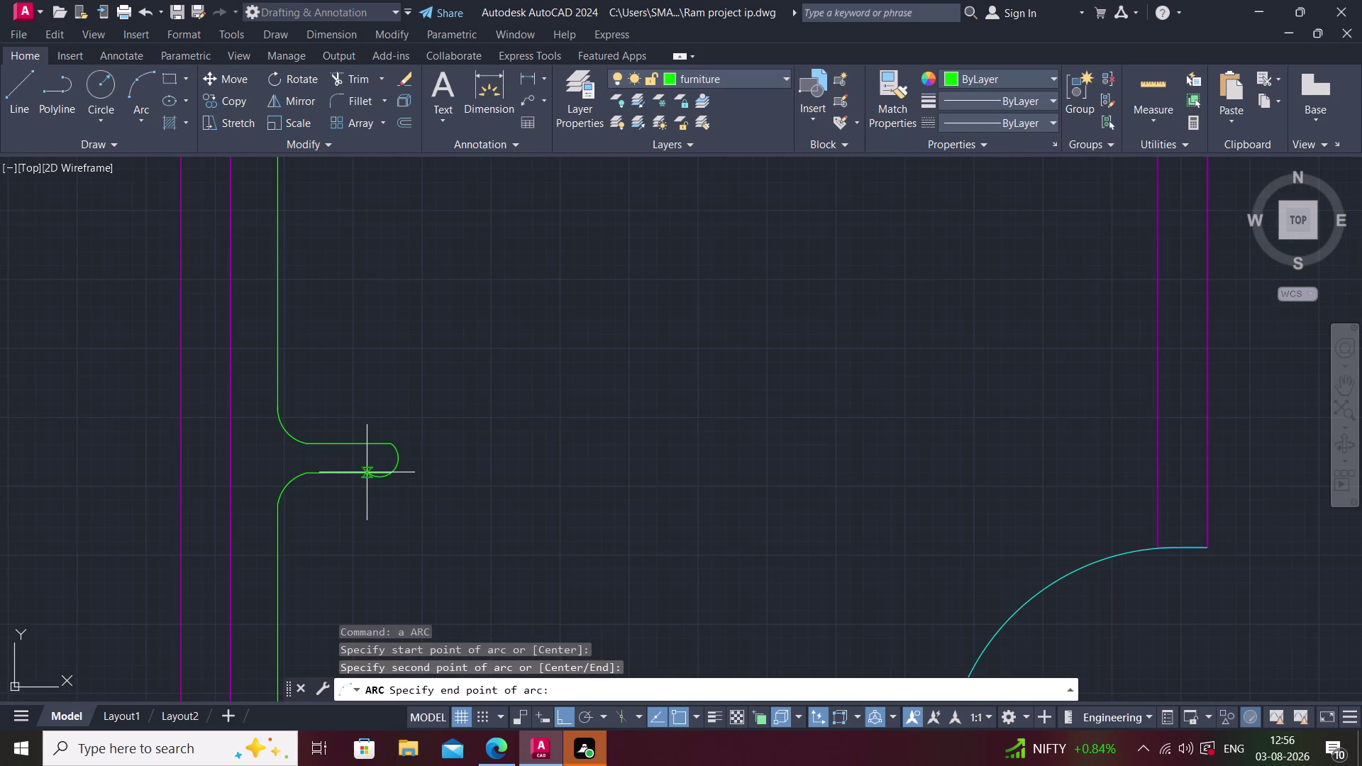
click(390, 472)
key(Escape)
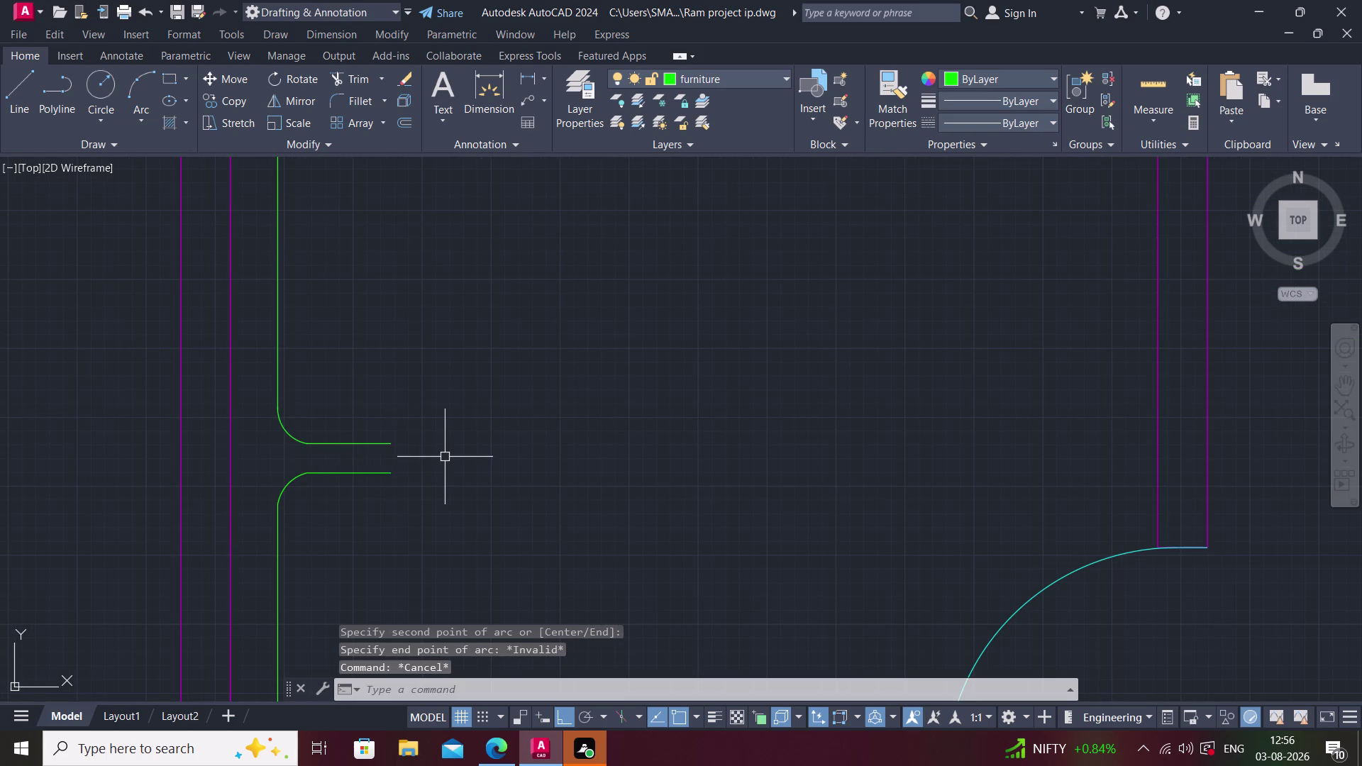
Fillet the upper and lower divider lines to cap their open ends with a semicircle.
key(Escape)
key(f)
key(o)
key(BackSpace)
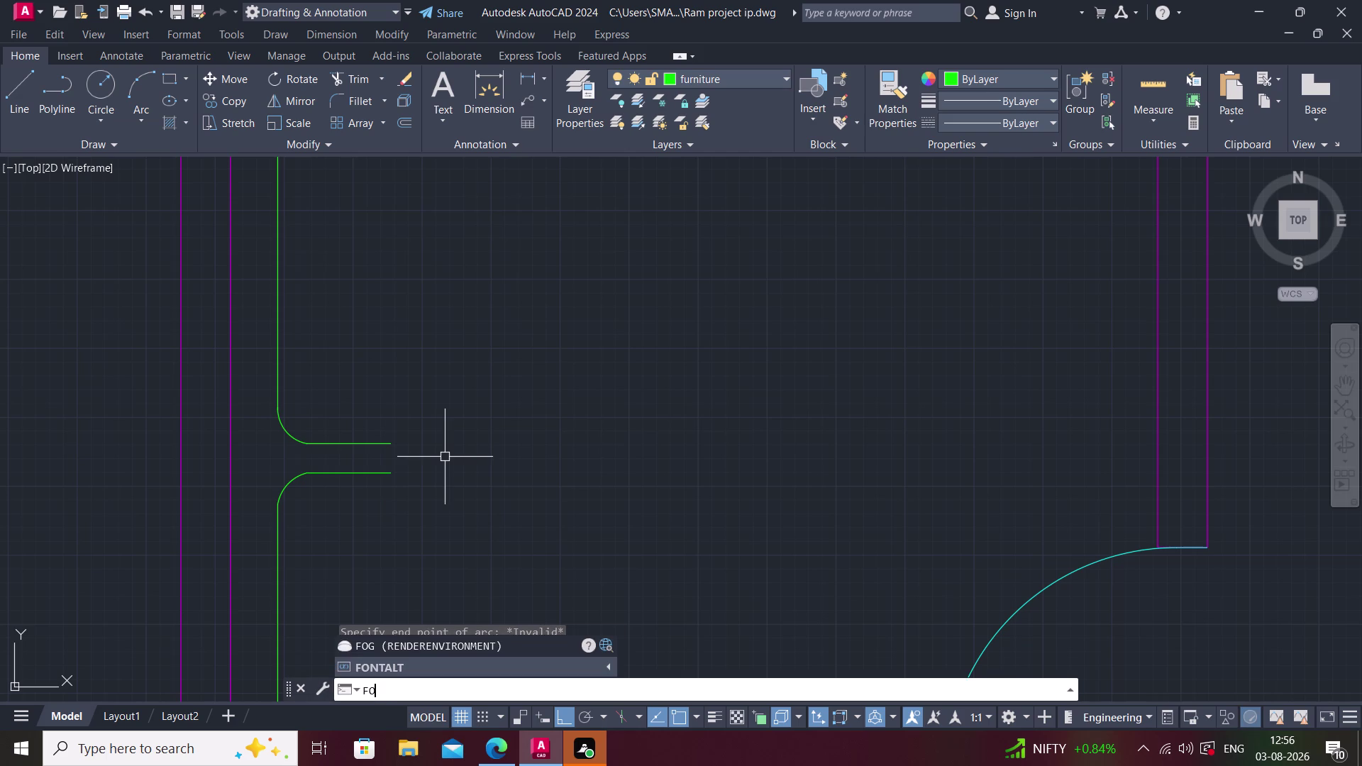
key(i)
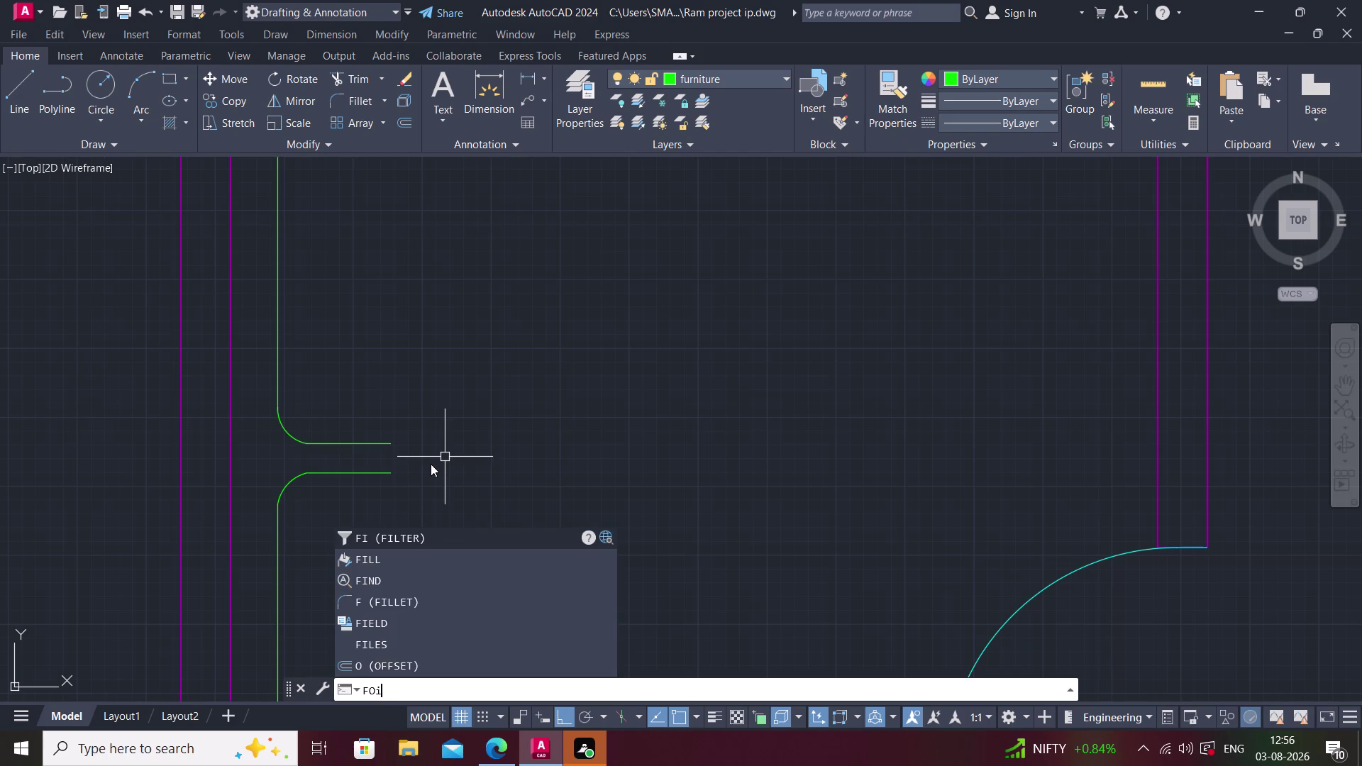
click(409, 594)
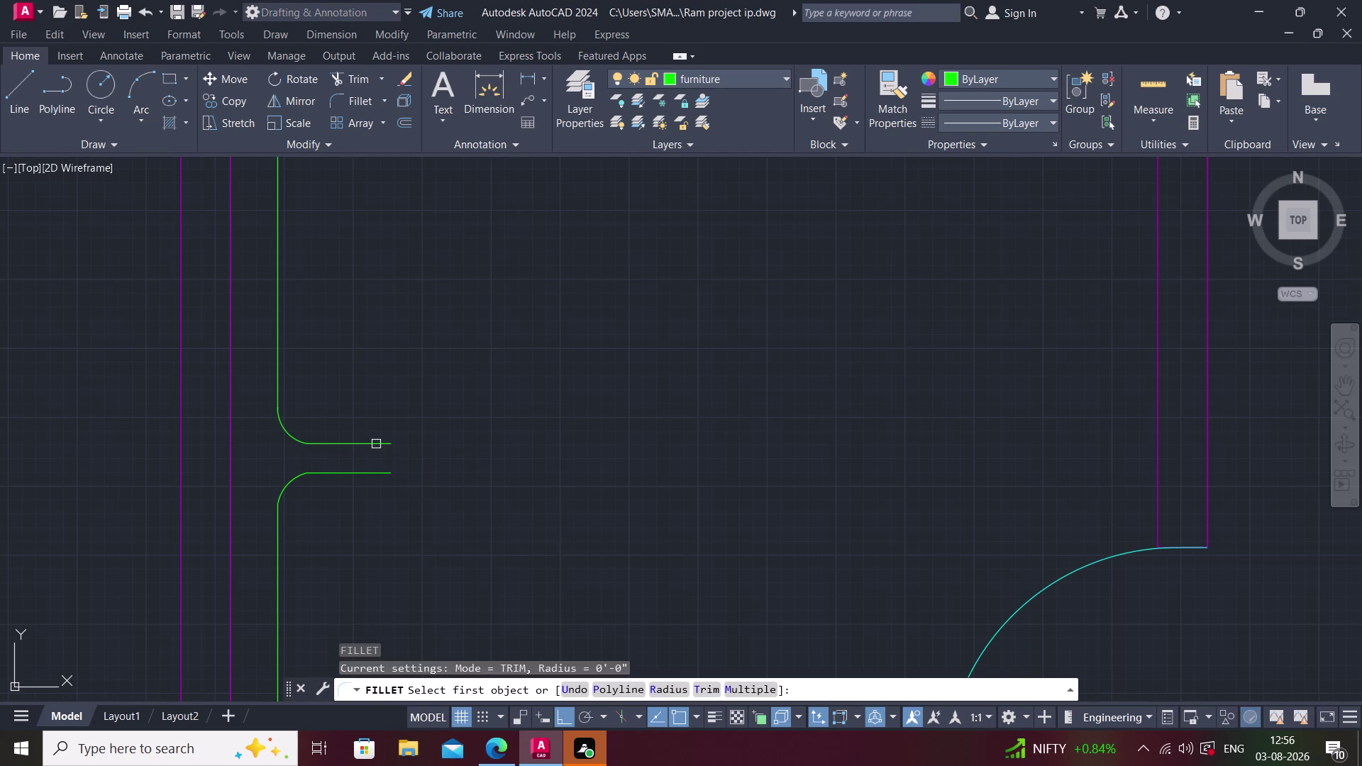
click(375, 442)
click(378, 476)
key(Escape)
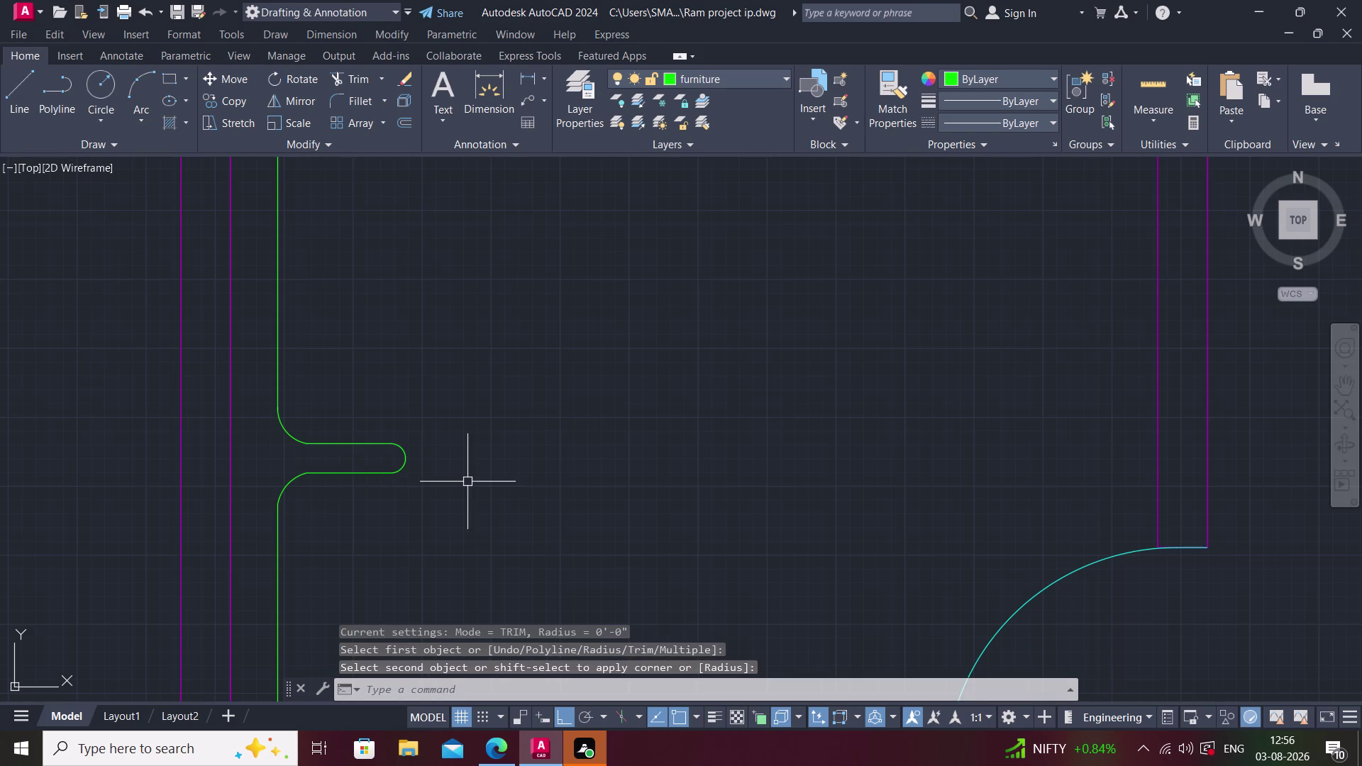
middle_drag(467, 482, 360, 534)
scroll(down, 3)
middle_drag(348, 534, 329, 475)
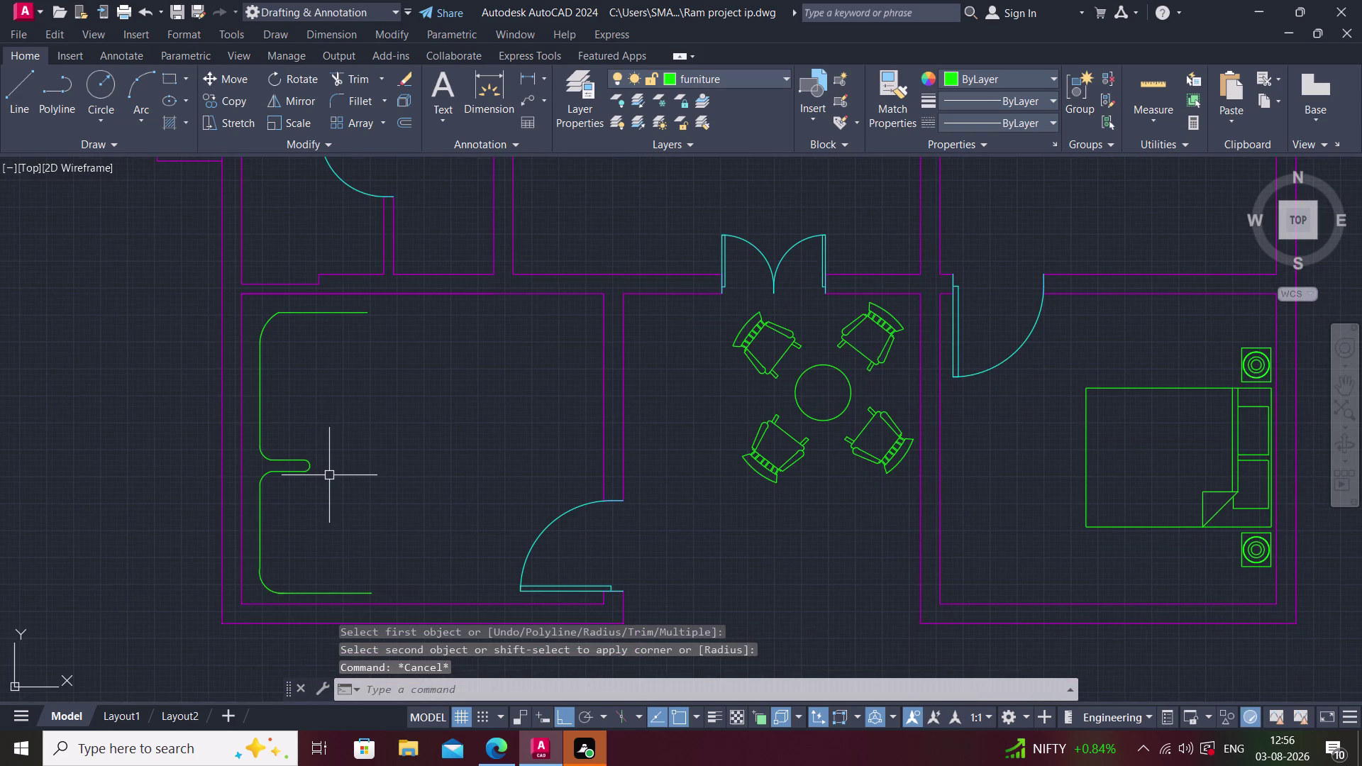
text(o)
key(space)
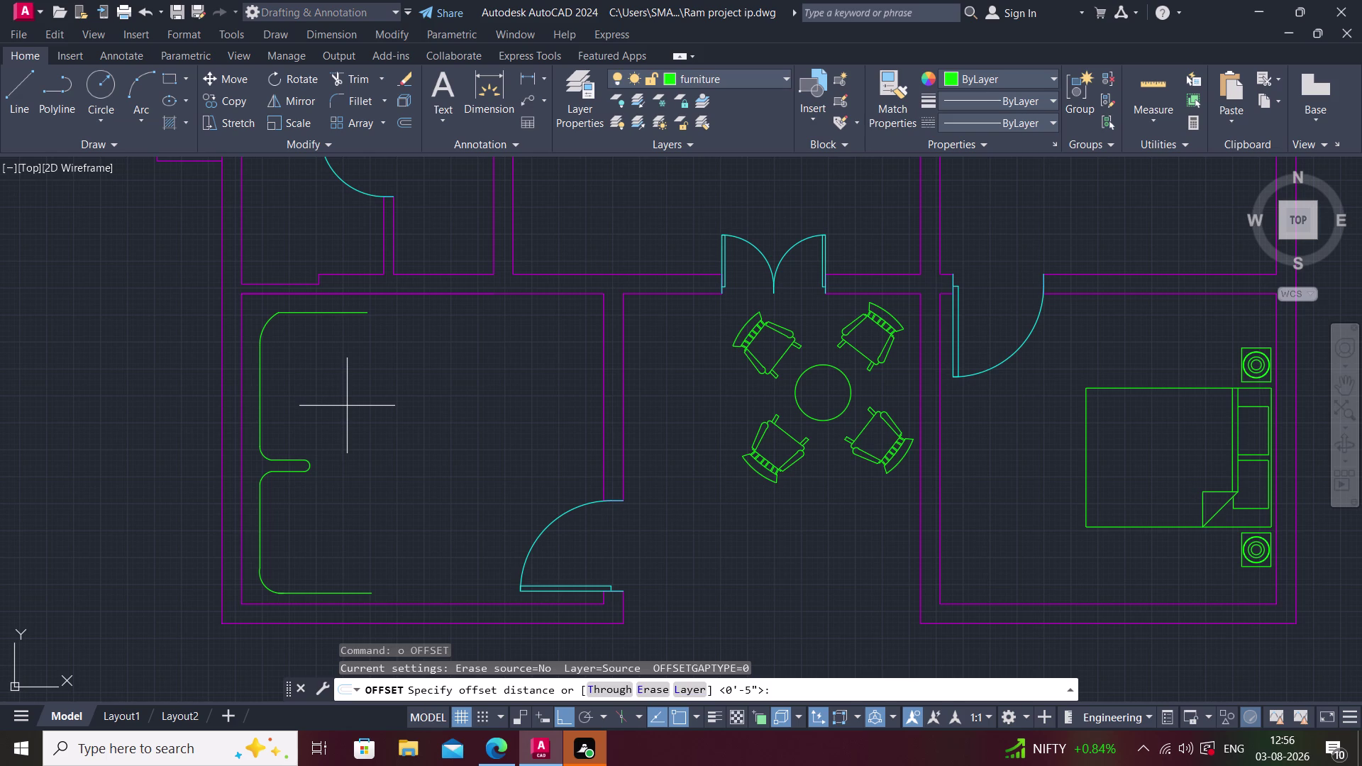
Try offsetting a sofa edge at 3" and then 2', cancelling both attempts.
text(3)
text(")
key(Return)
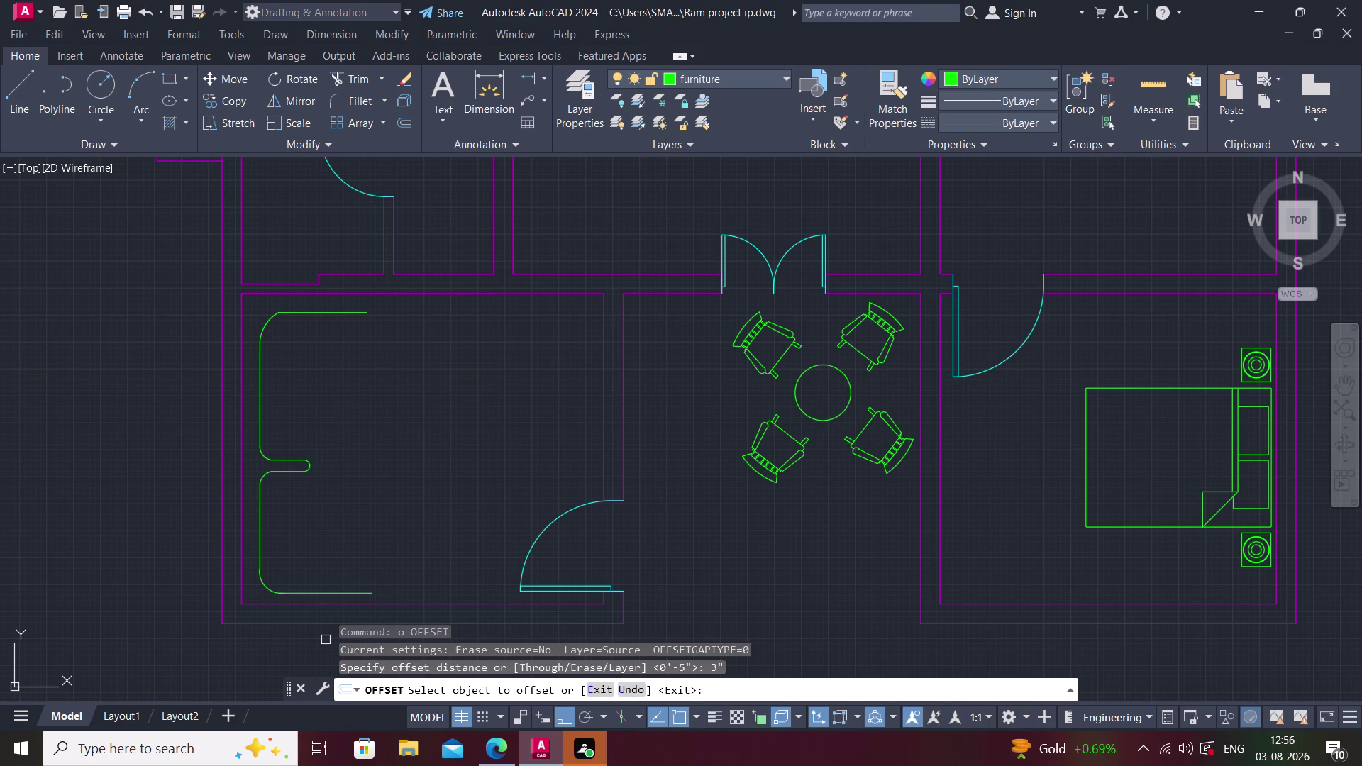
click(317, 592)
key(Escape)
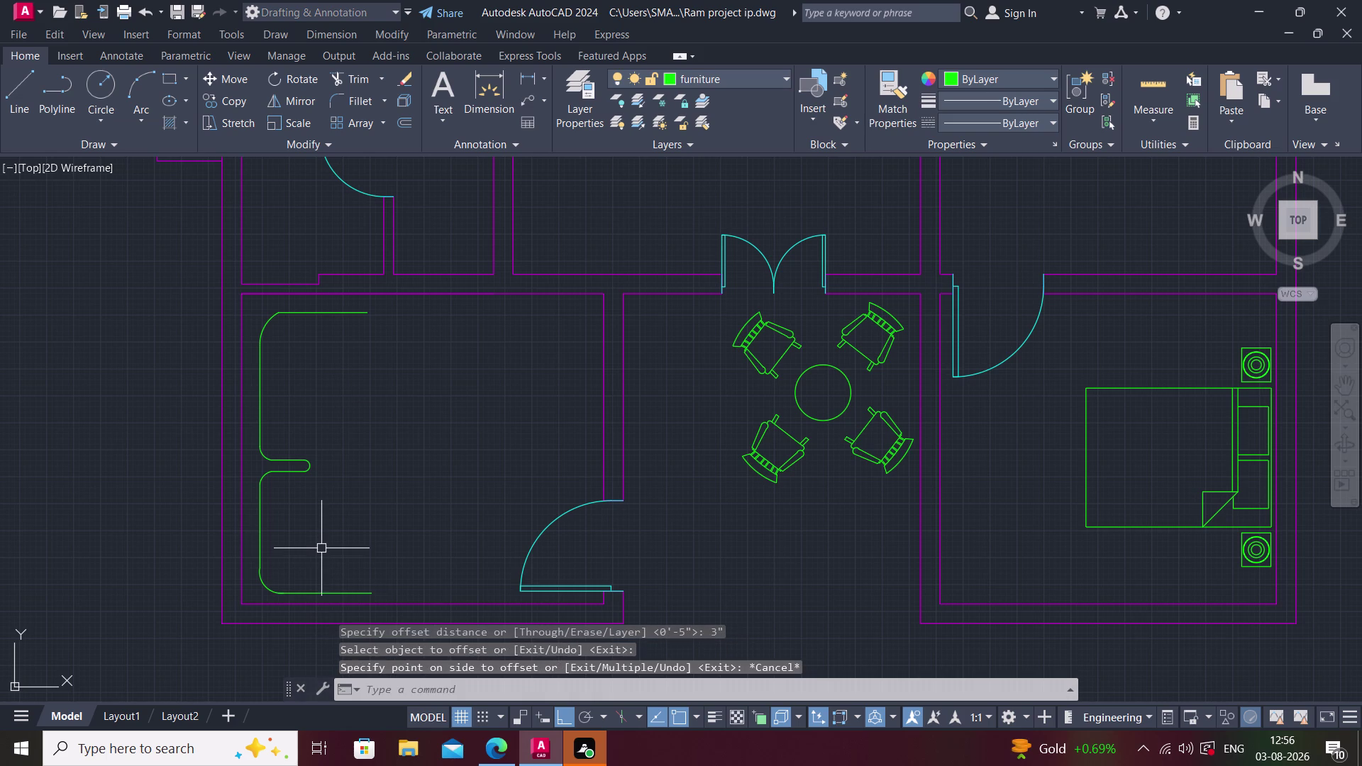
key(space)
key(space)
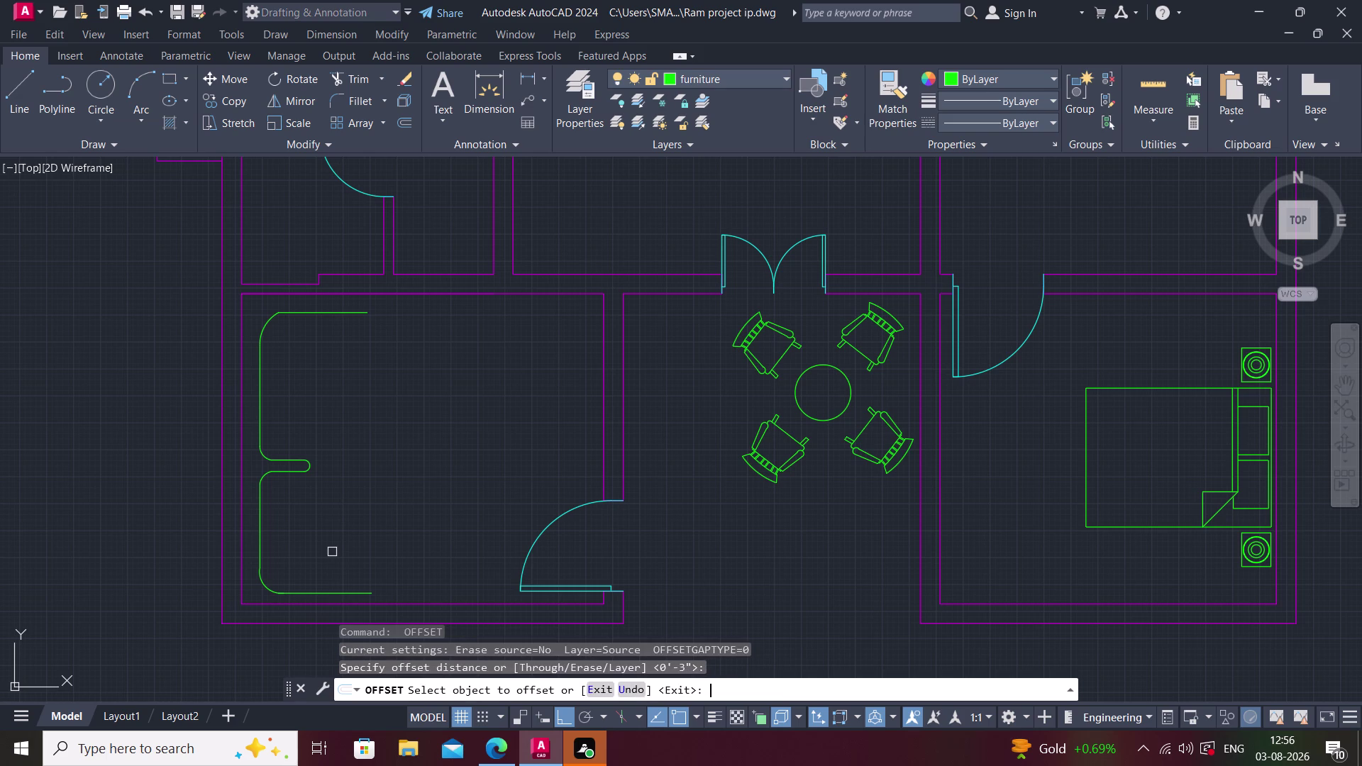
text(2')
key(Return)
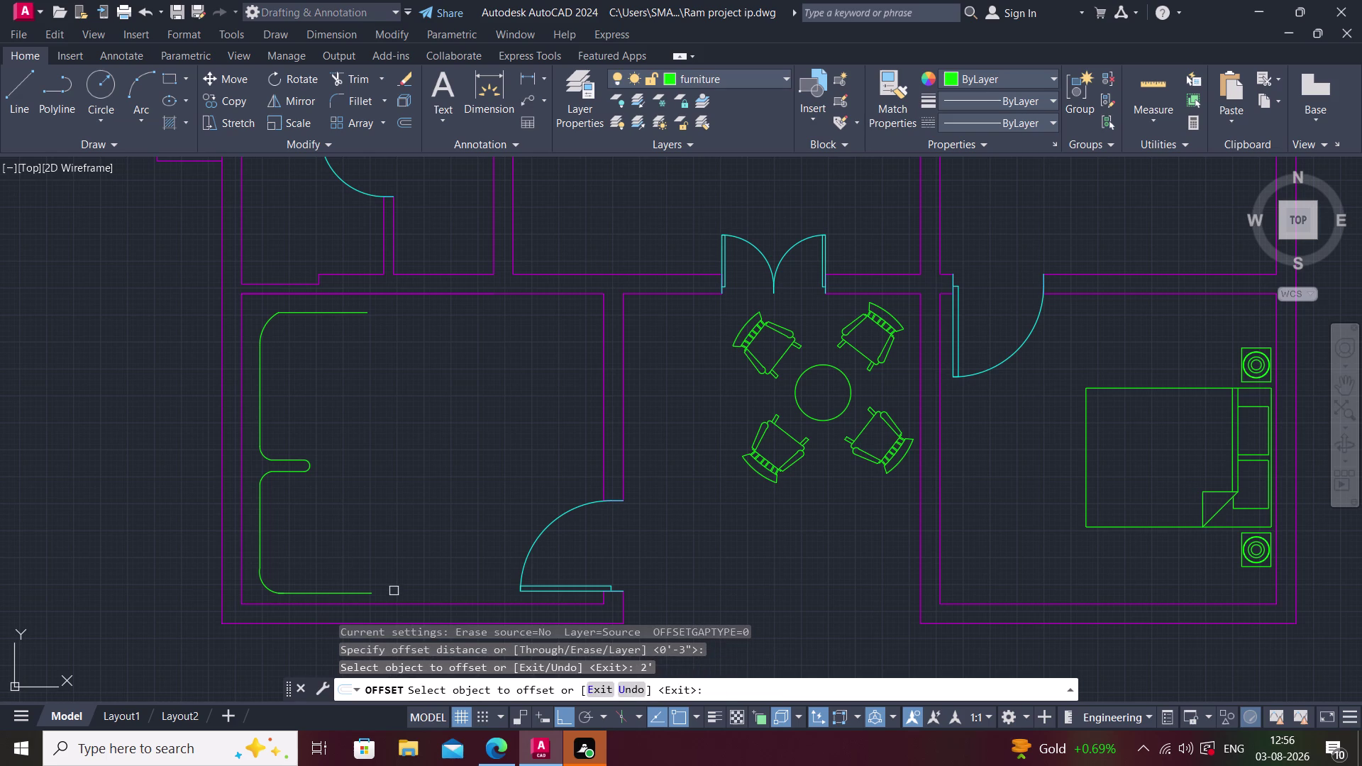
click(352, 595)
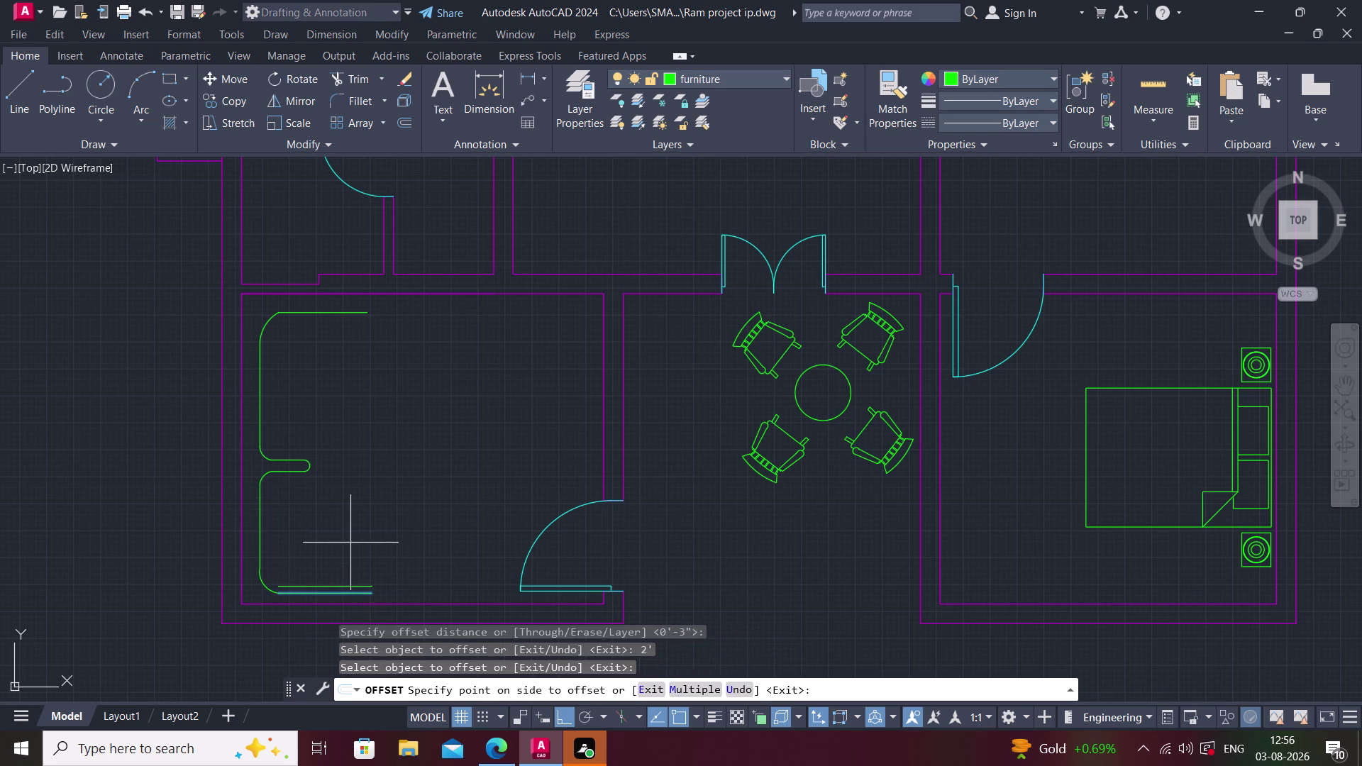
key(Escape)
Offset the lower arm's bottom, left and another edge 2' inward.
key(Escape)
key(space)
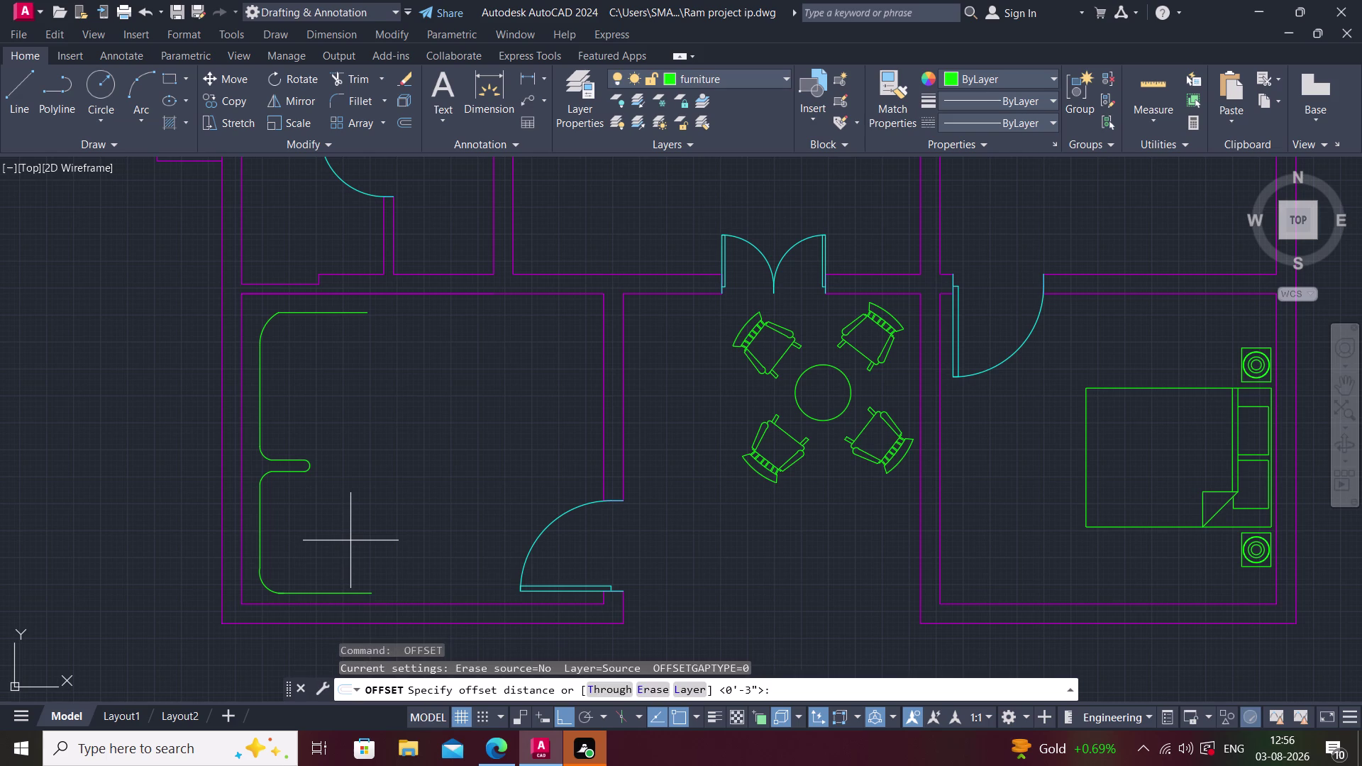
text(2')
key(Return)
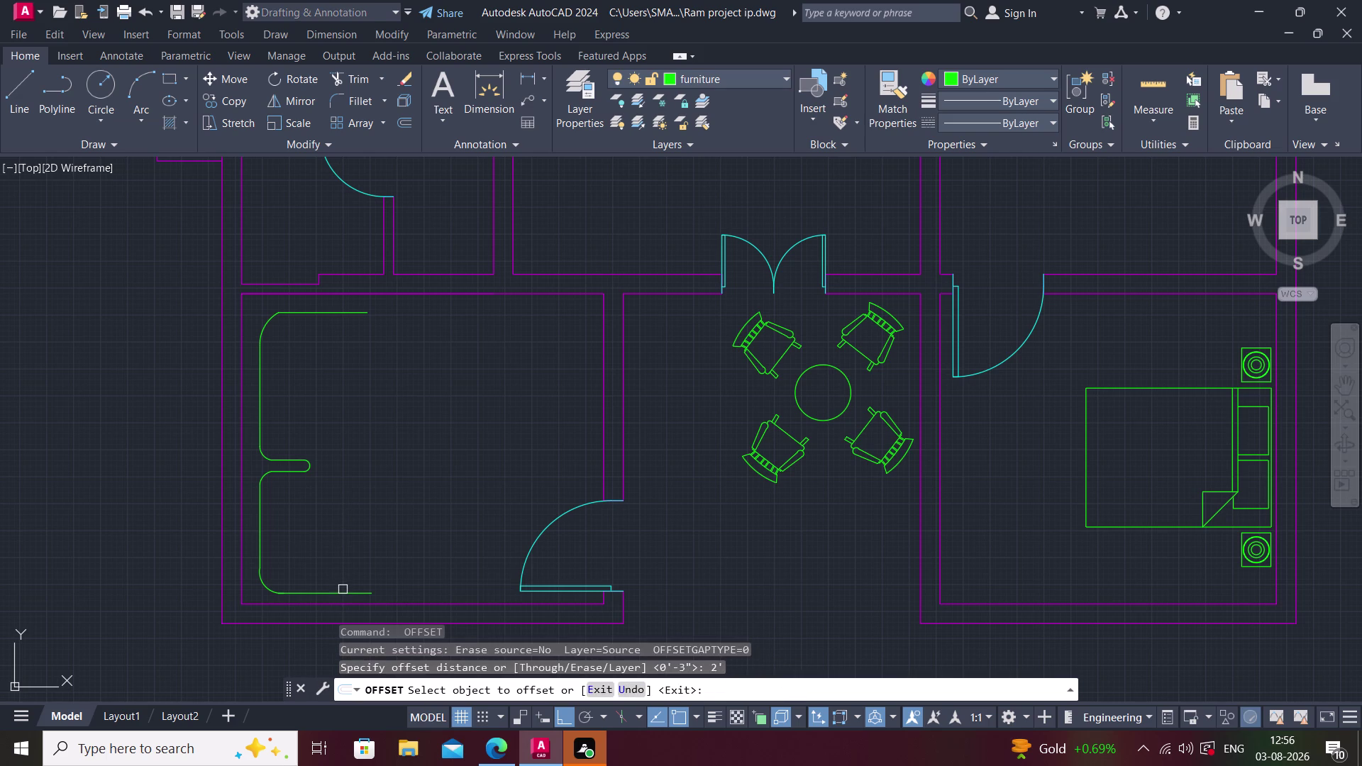
click(343, 592)
click(358, 531)
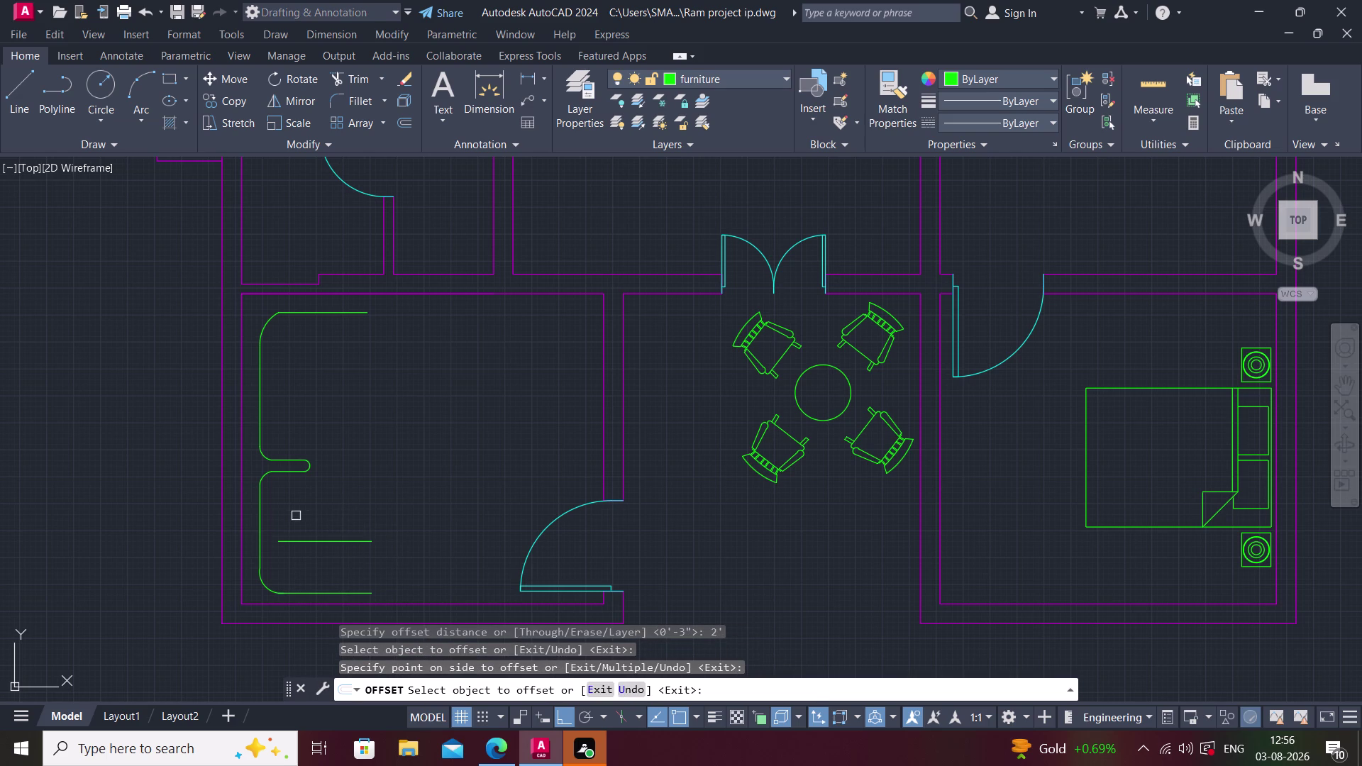
click(260, 508)
click(295, 514)
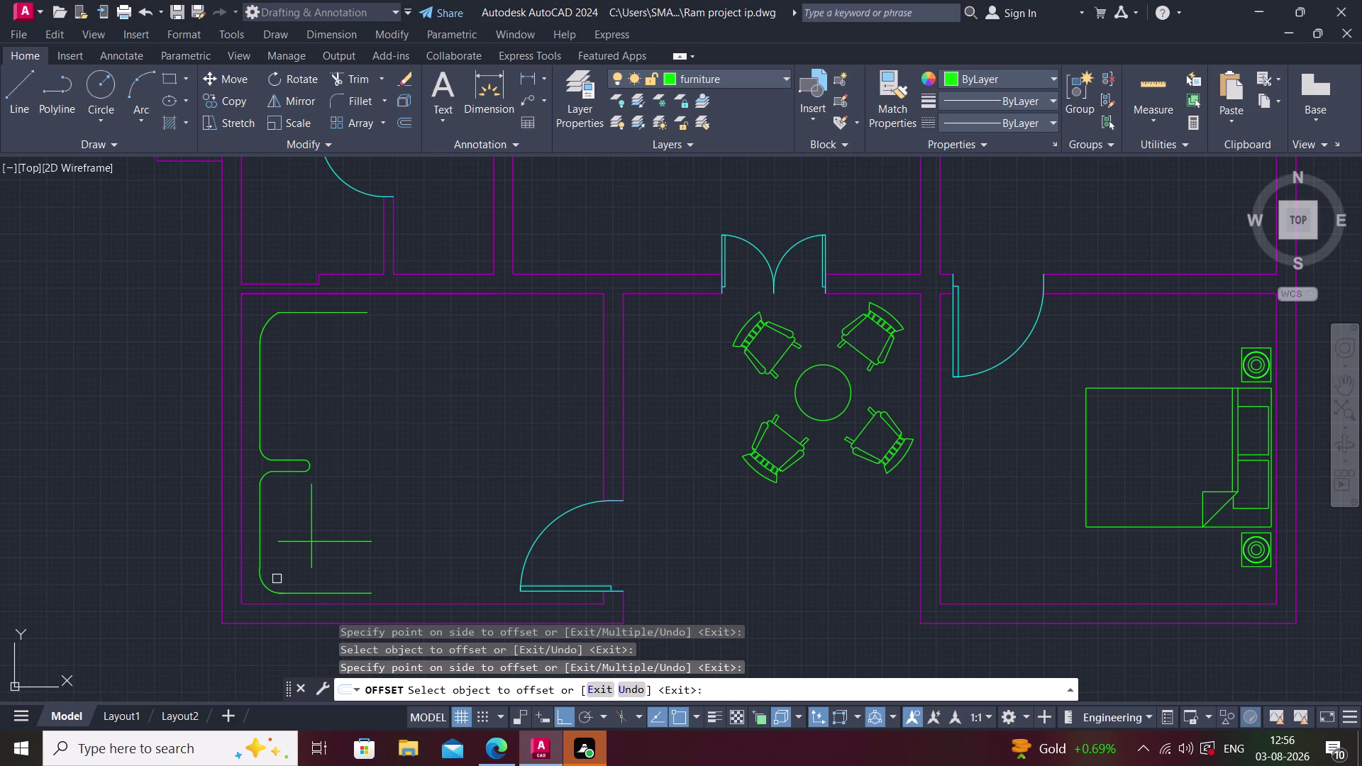
click(265, 586)
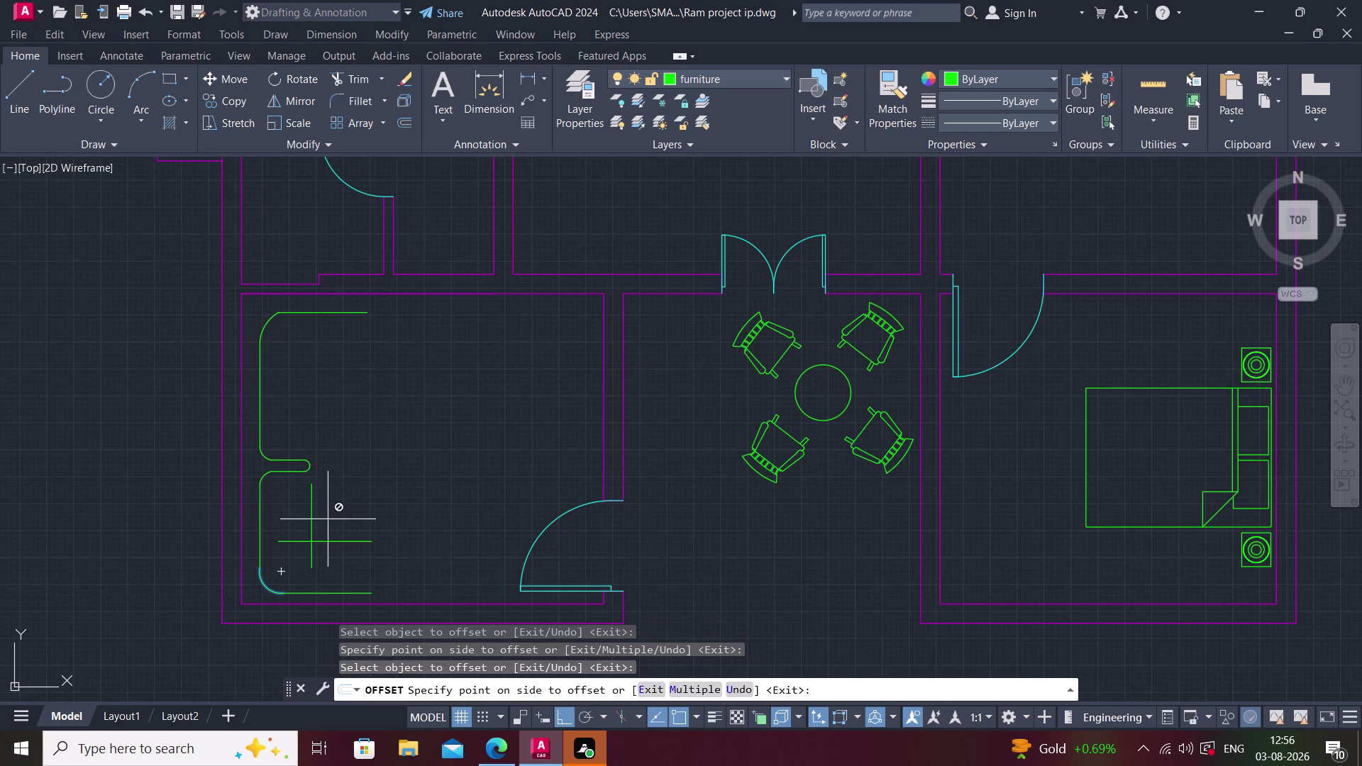
click(341, 467)
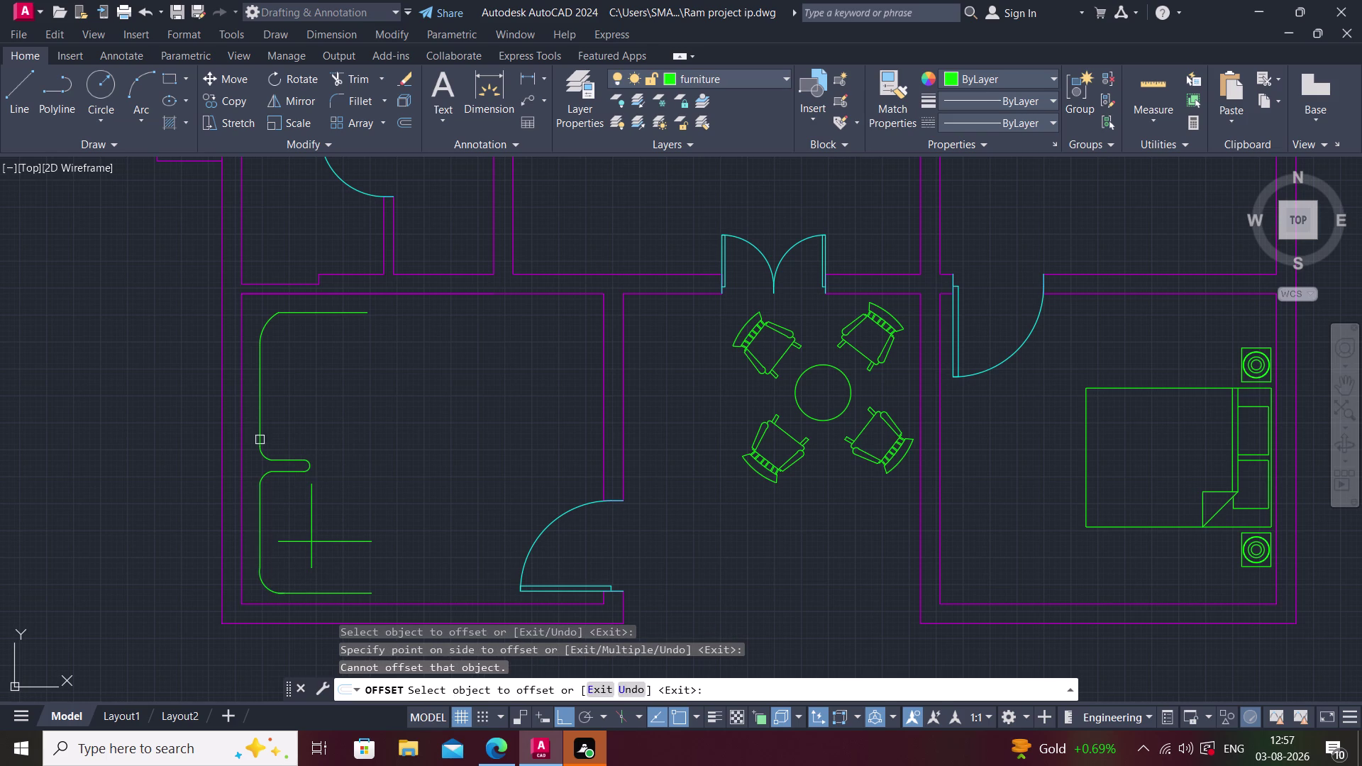
Offset the upper arm's top, left and another edge 2' inward, then delete the stray line.
click(340, 314)
click(353, 396)
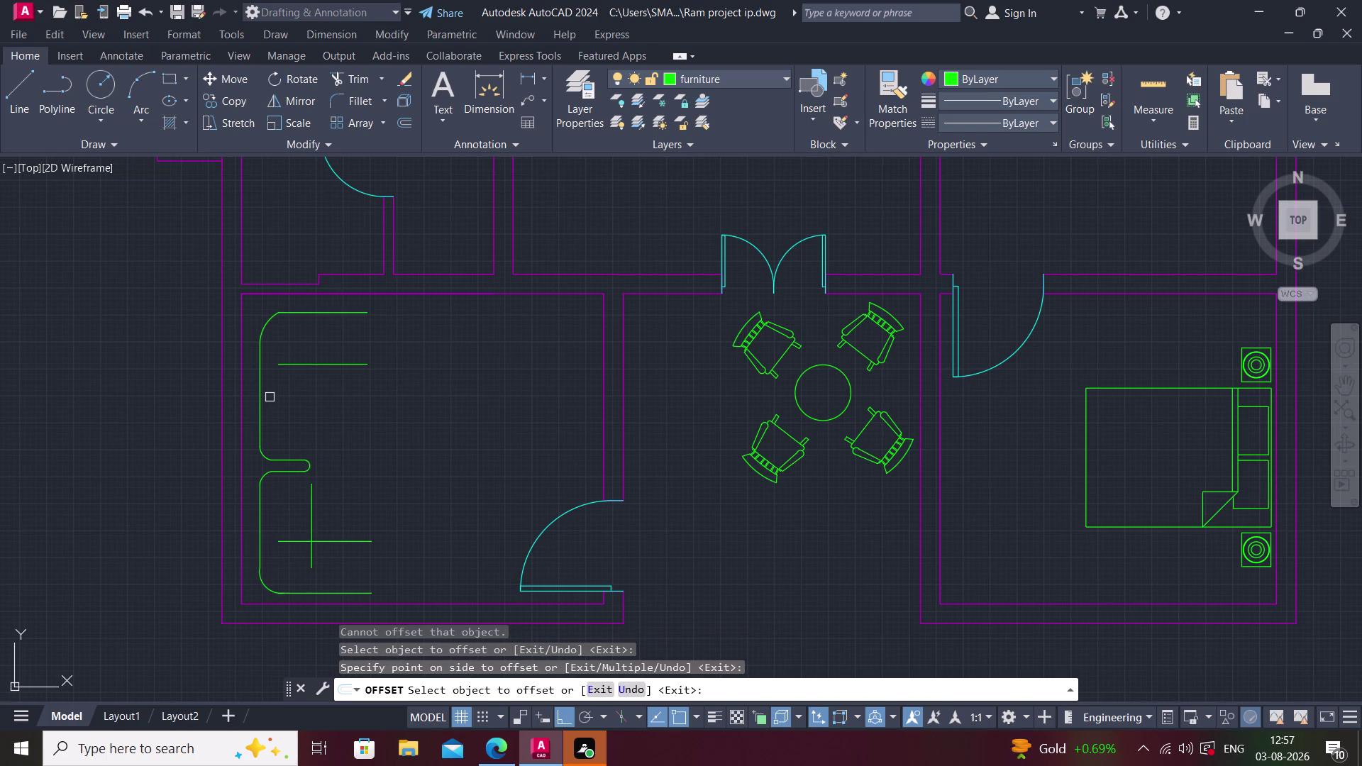
click(259, 393)
click(327, 398)
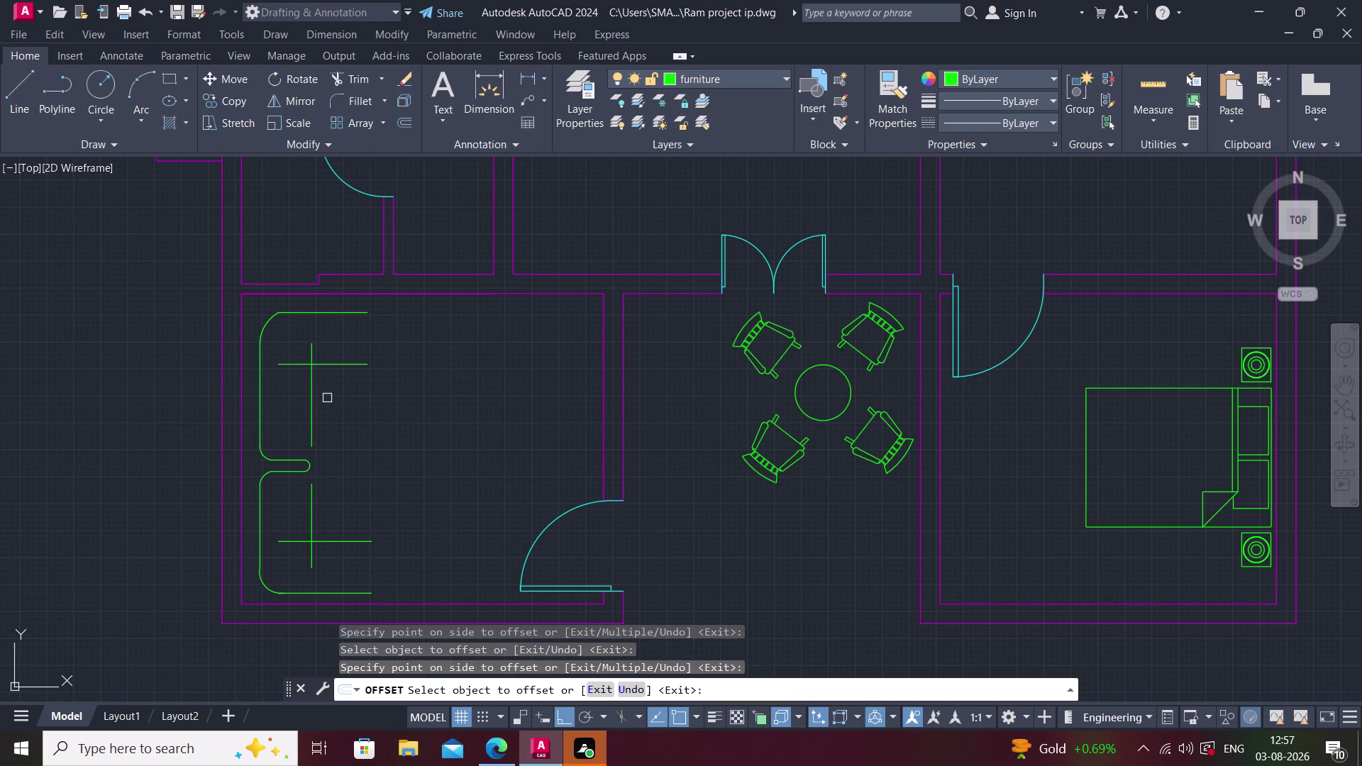
click(288, 461)
click(280, 411)
key(Escape)
click(297, 410)
key(Delete)
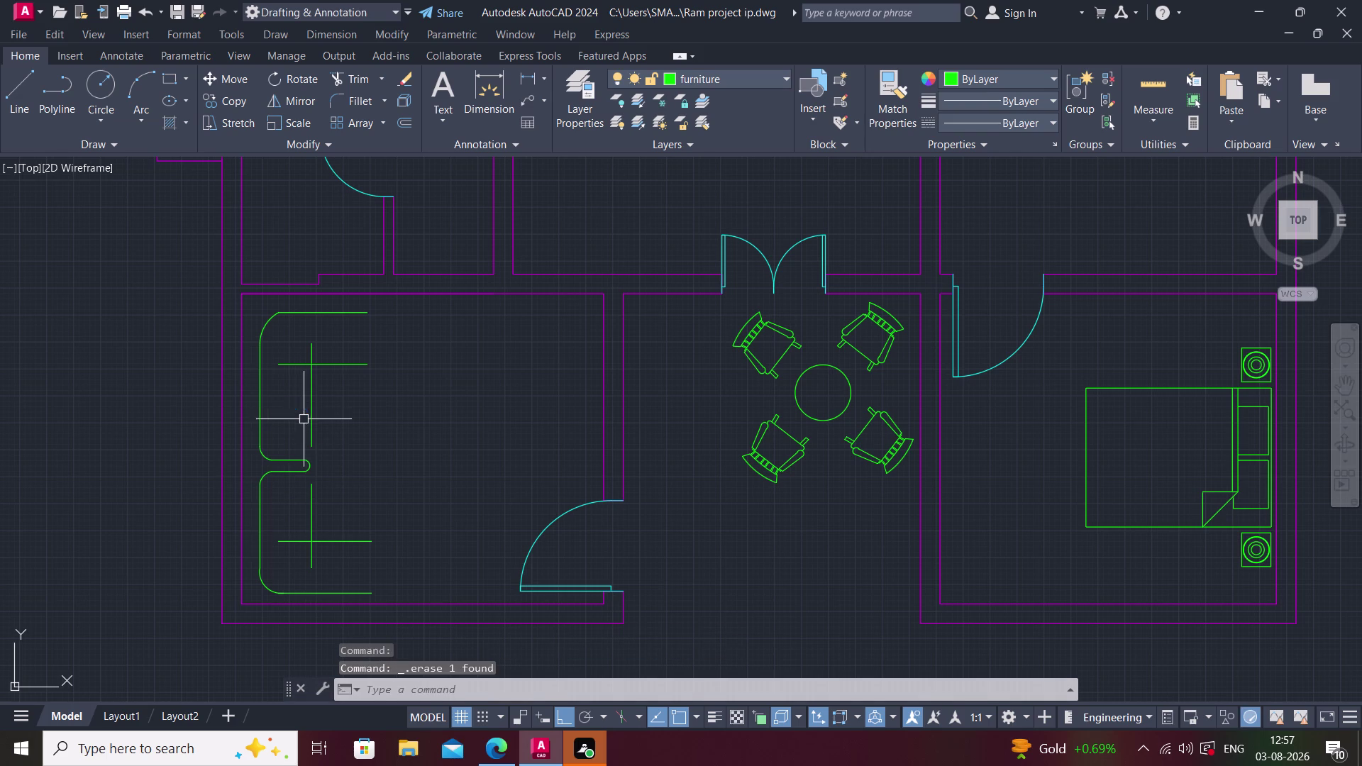
Trim the overshooting inner seat lines into clean upper and lower corners.
text(tr)
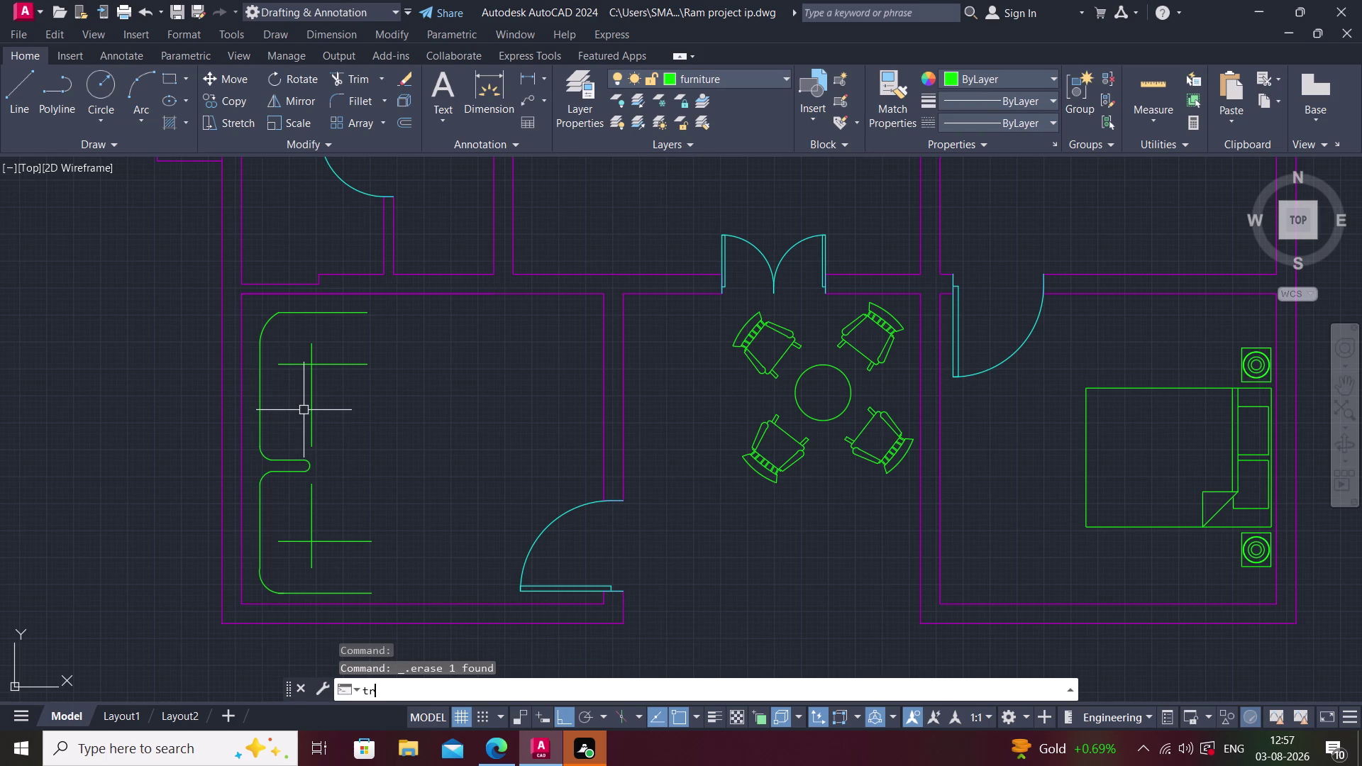
key(space)
click(292, 368)
click(315, 347)
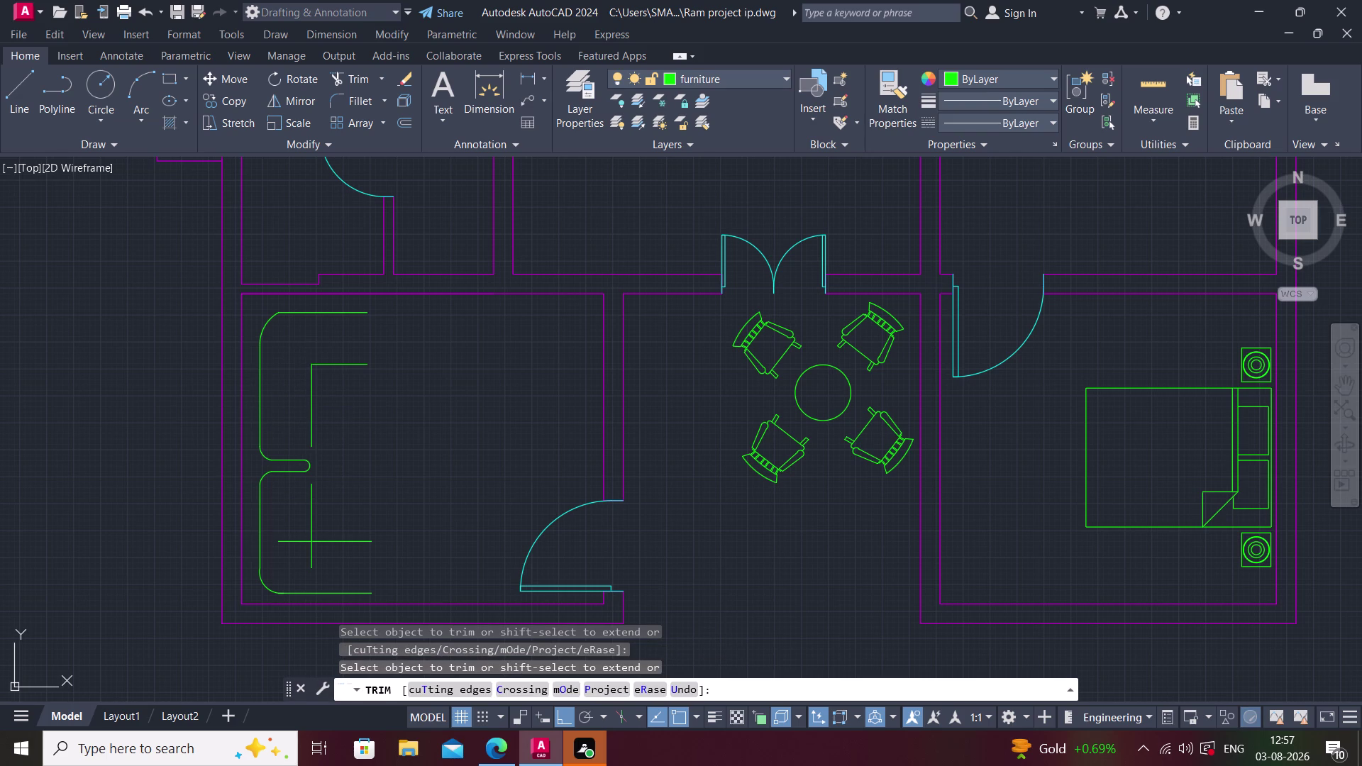
click(288, 534)
click(317, 562)
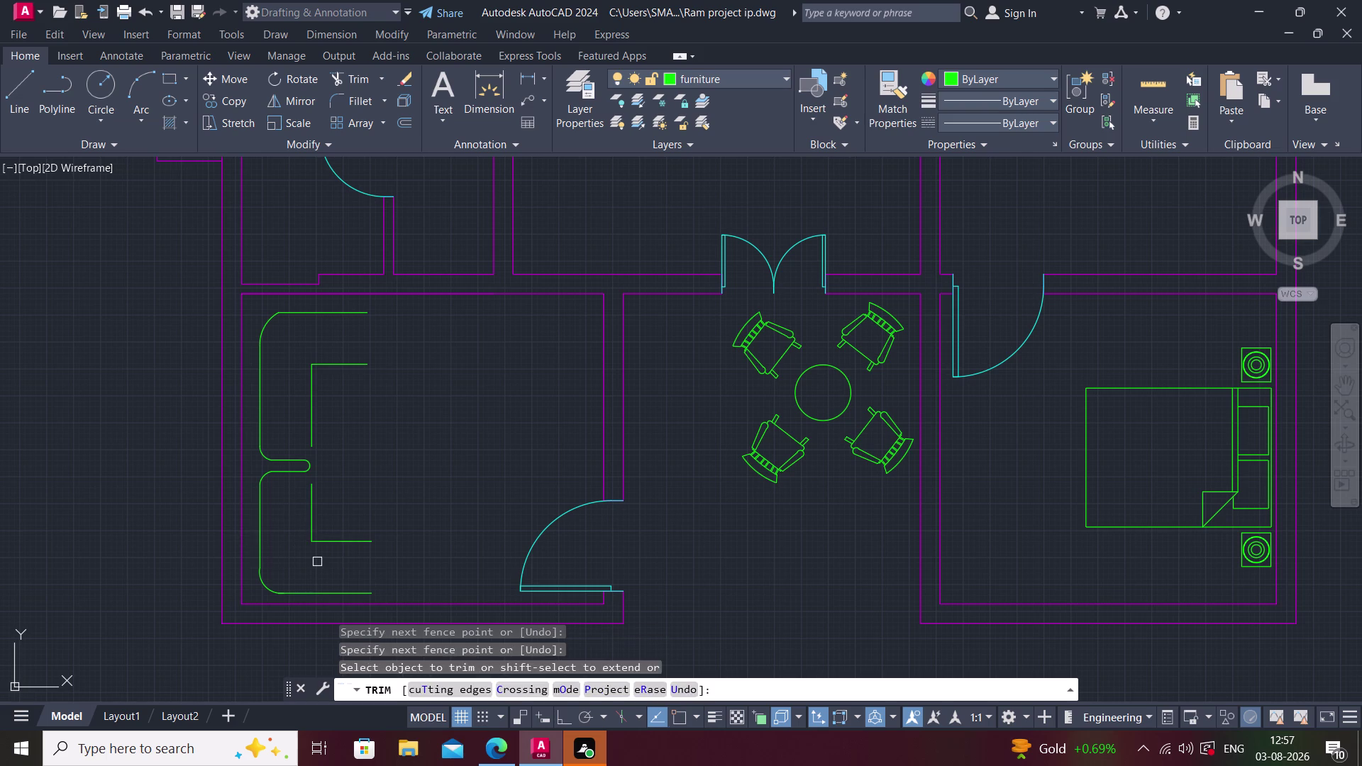
key(Escape)
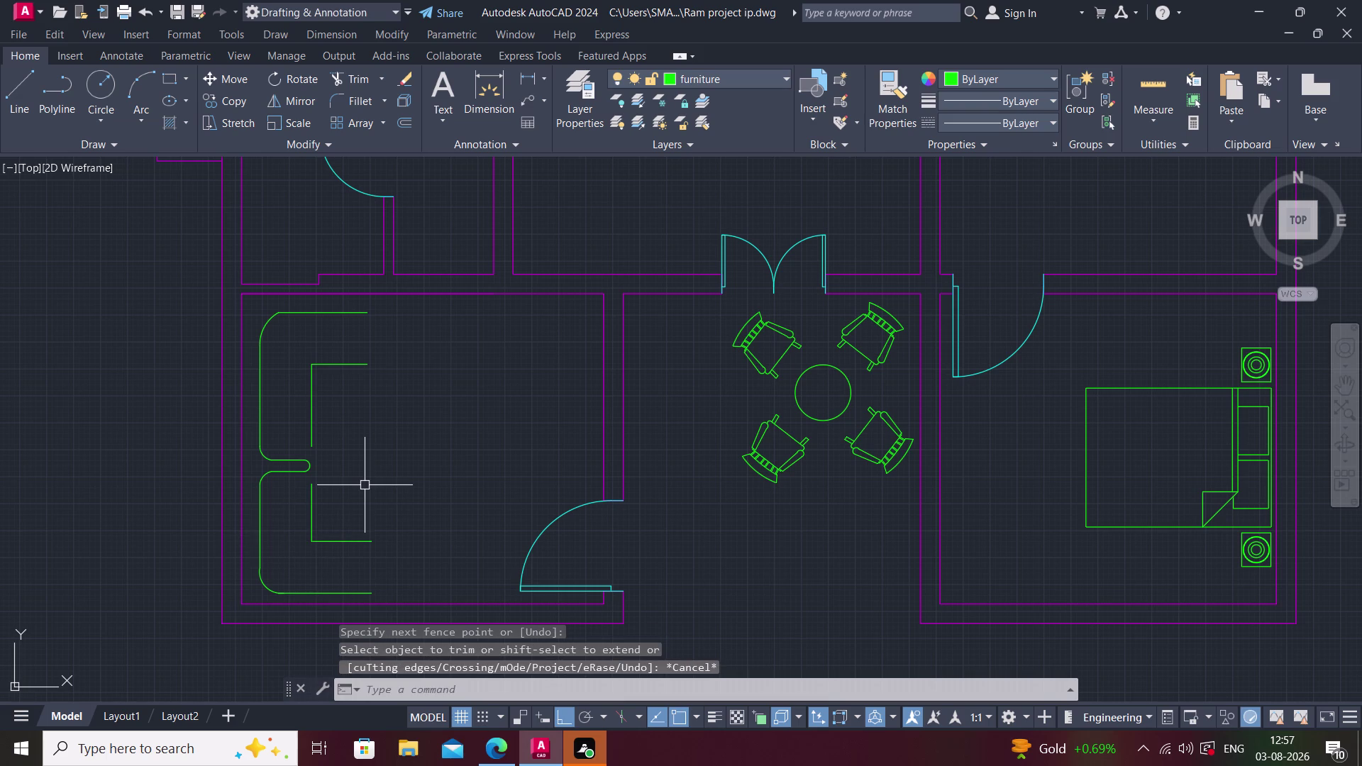
Fillet the sofa's top edge to the upper inner line for a rounded end.
text(f)
key(space)
click(345, 314)
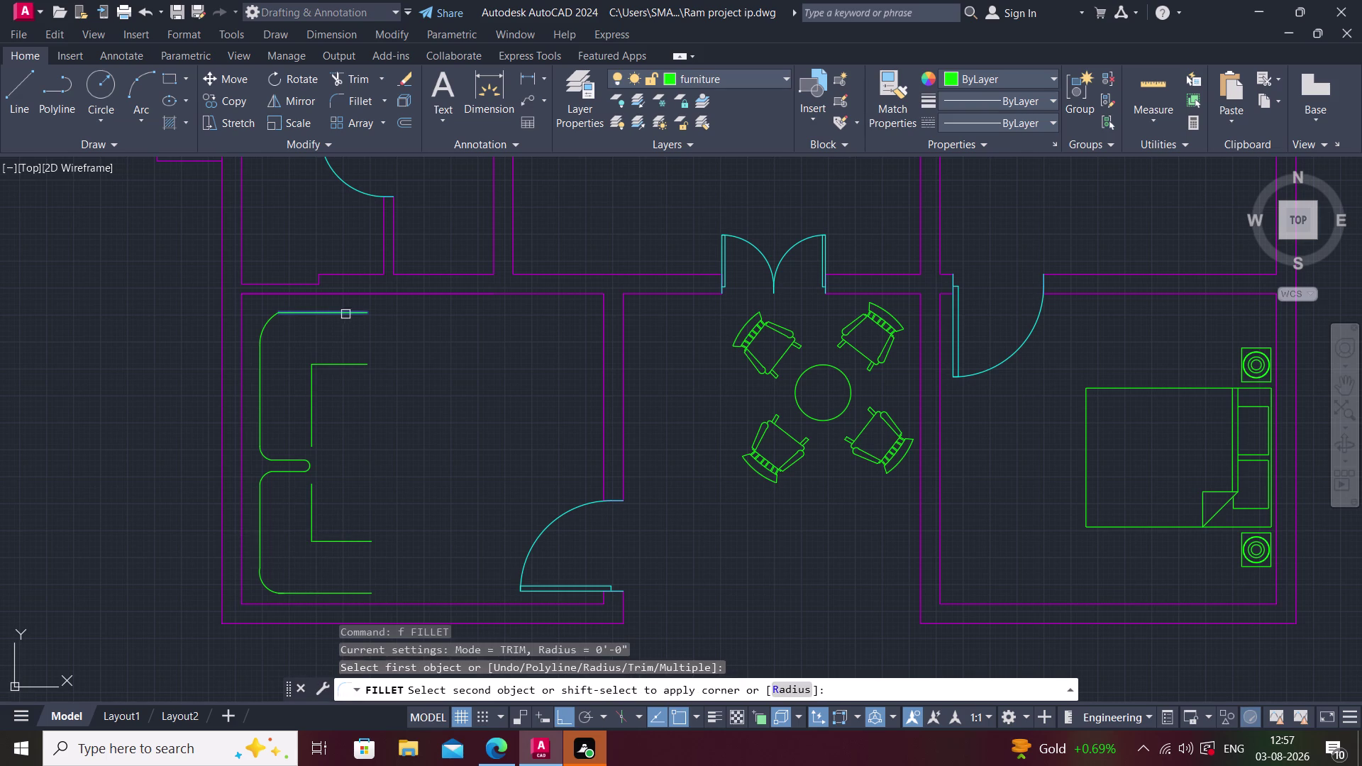
click(356, 368)
key(Escape)
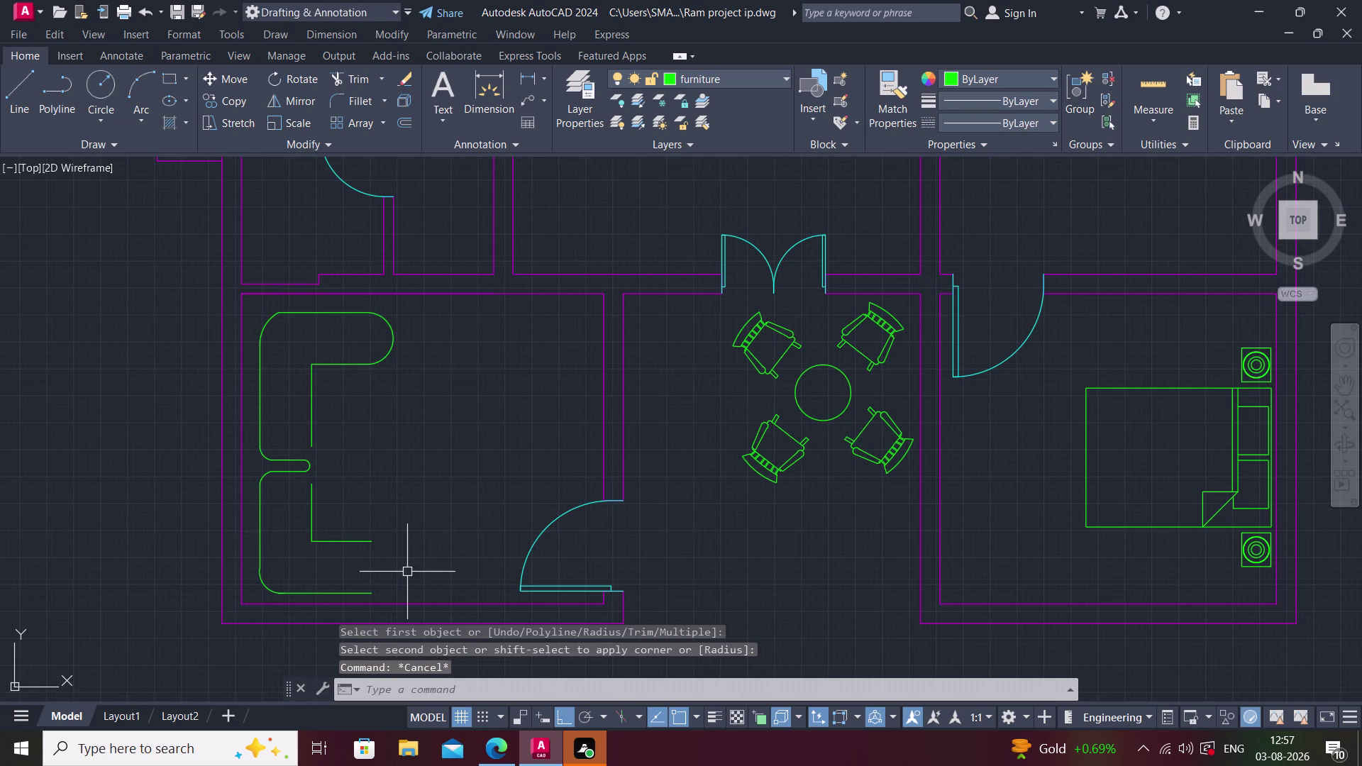
Fillet the bottom edge to the lower inner line, then undo that rounded end.
text(f)
key(space)
click(345, 596)
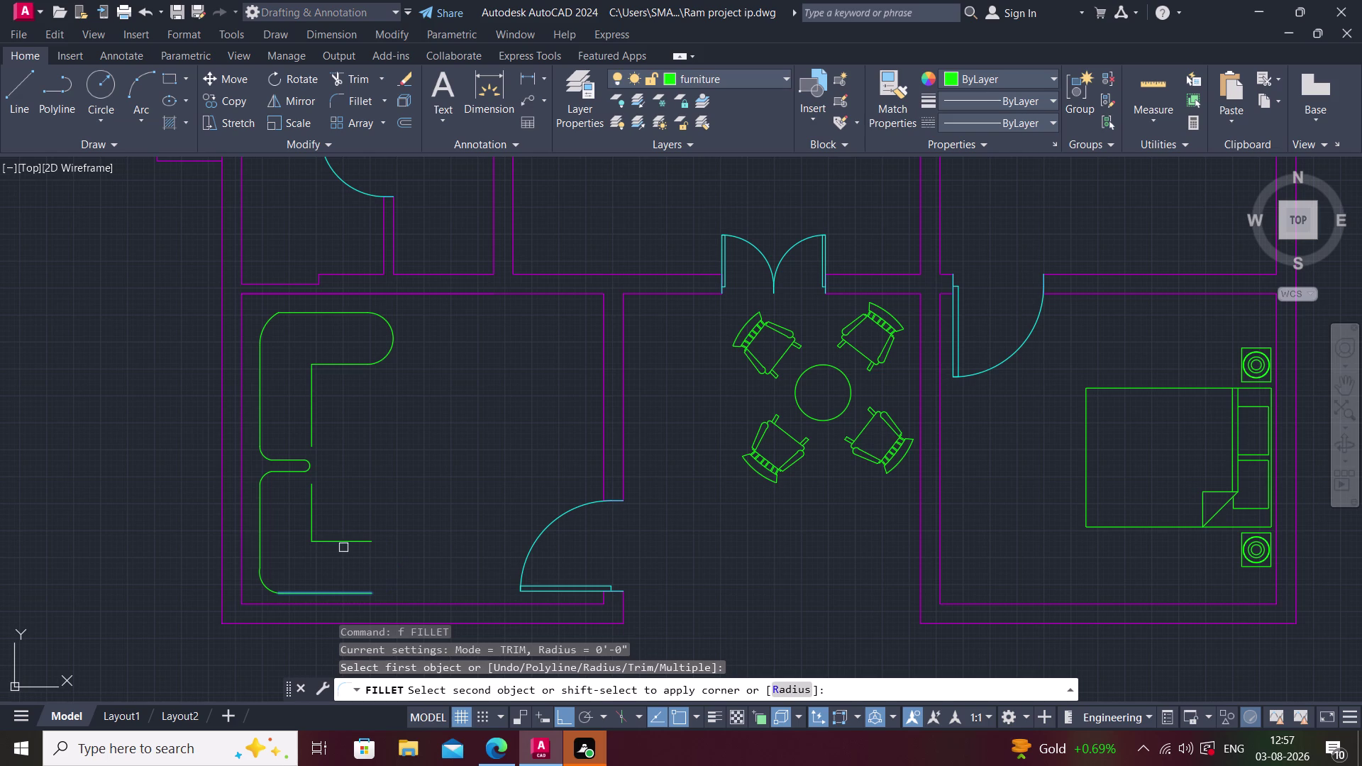
click(343, 543)
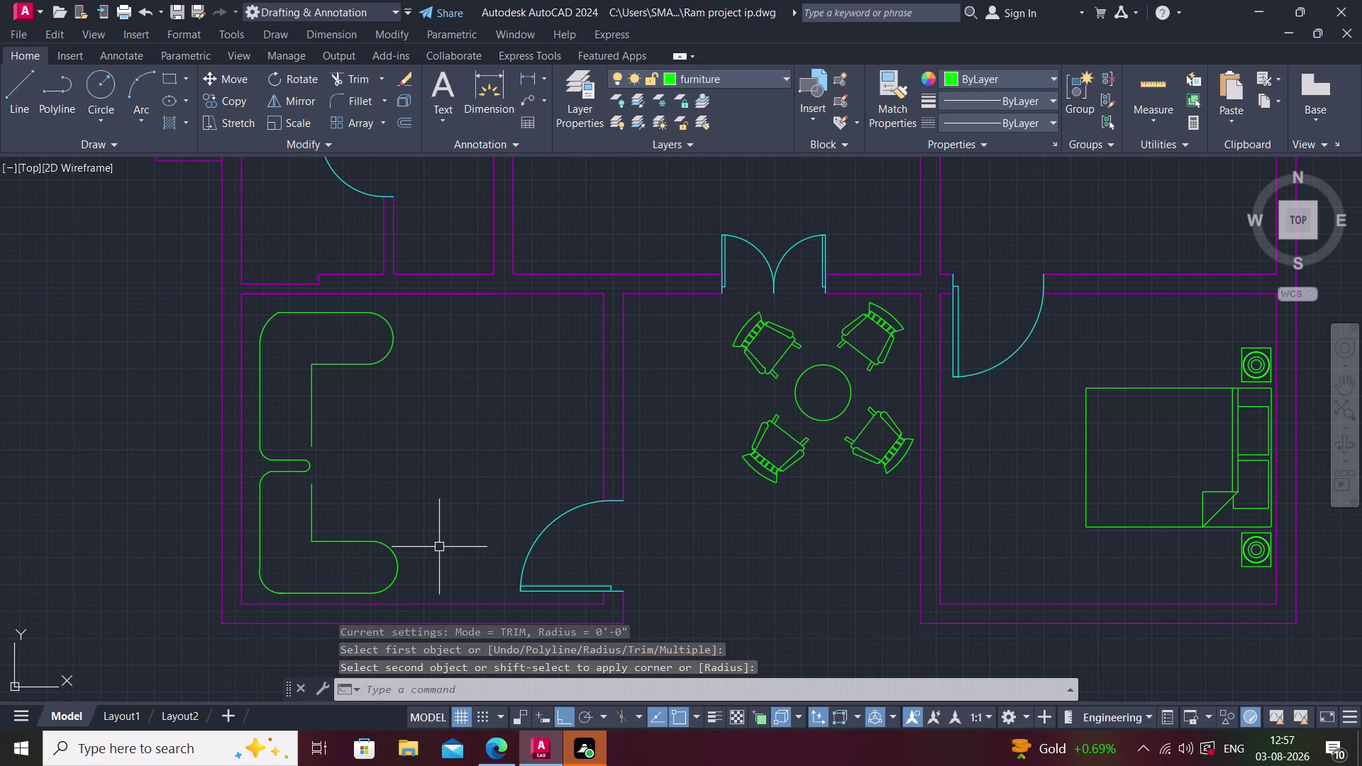
key(ctrl+z)
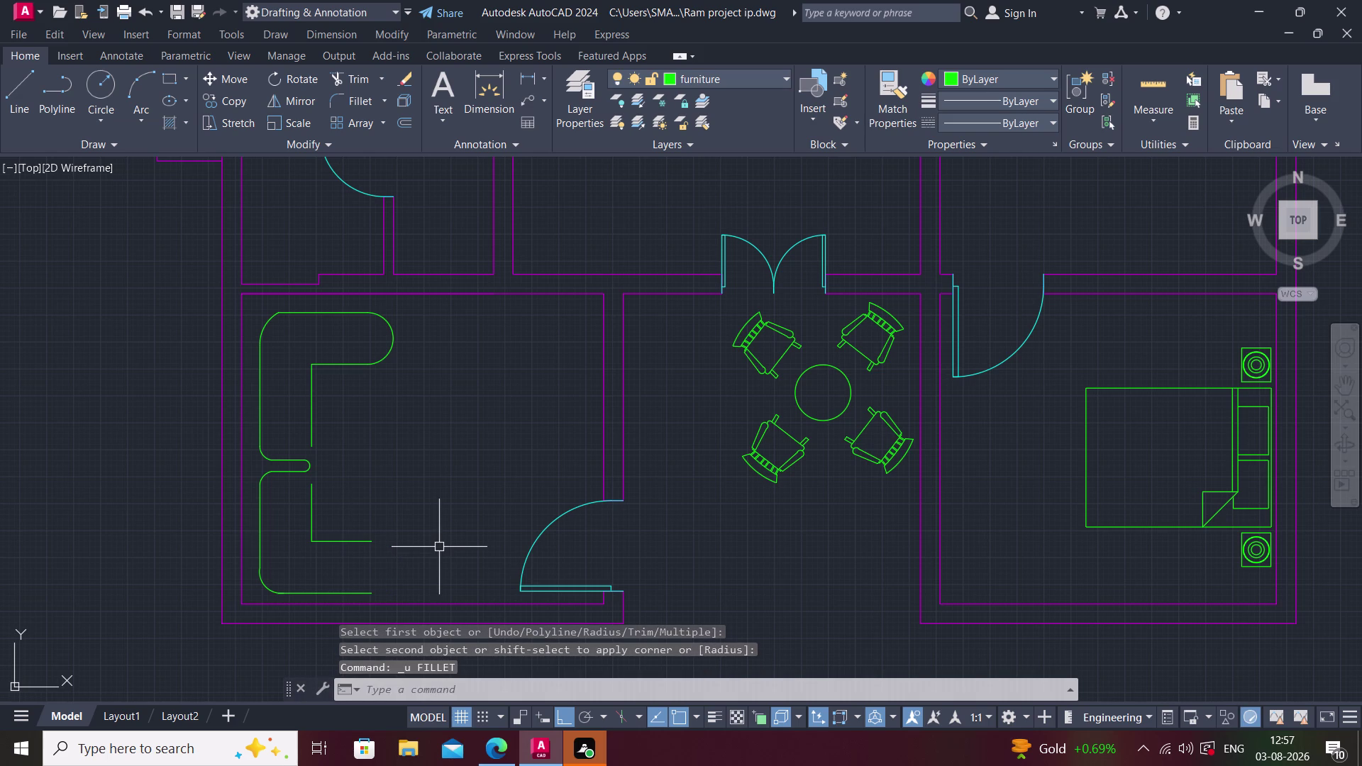
Draw a line extending the lower arm's bottom edge and rising as its end edge.
text(l)
key(space)
click(369, 597)
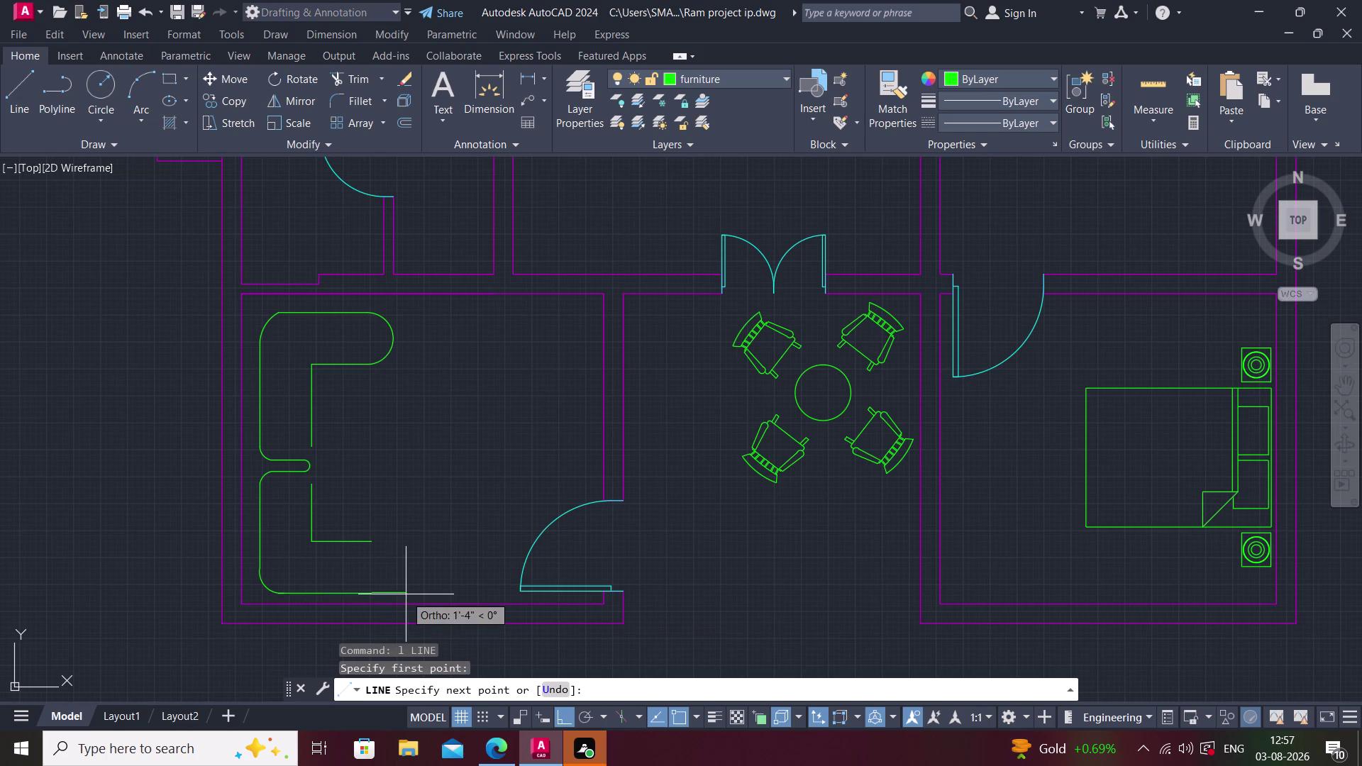
key(Escape)
text(l)
key(space)
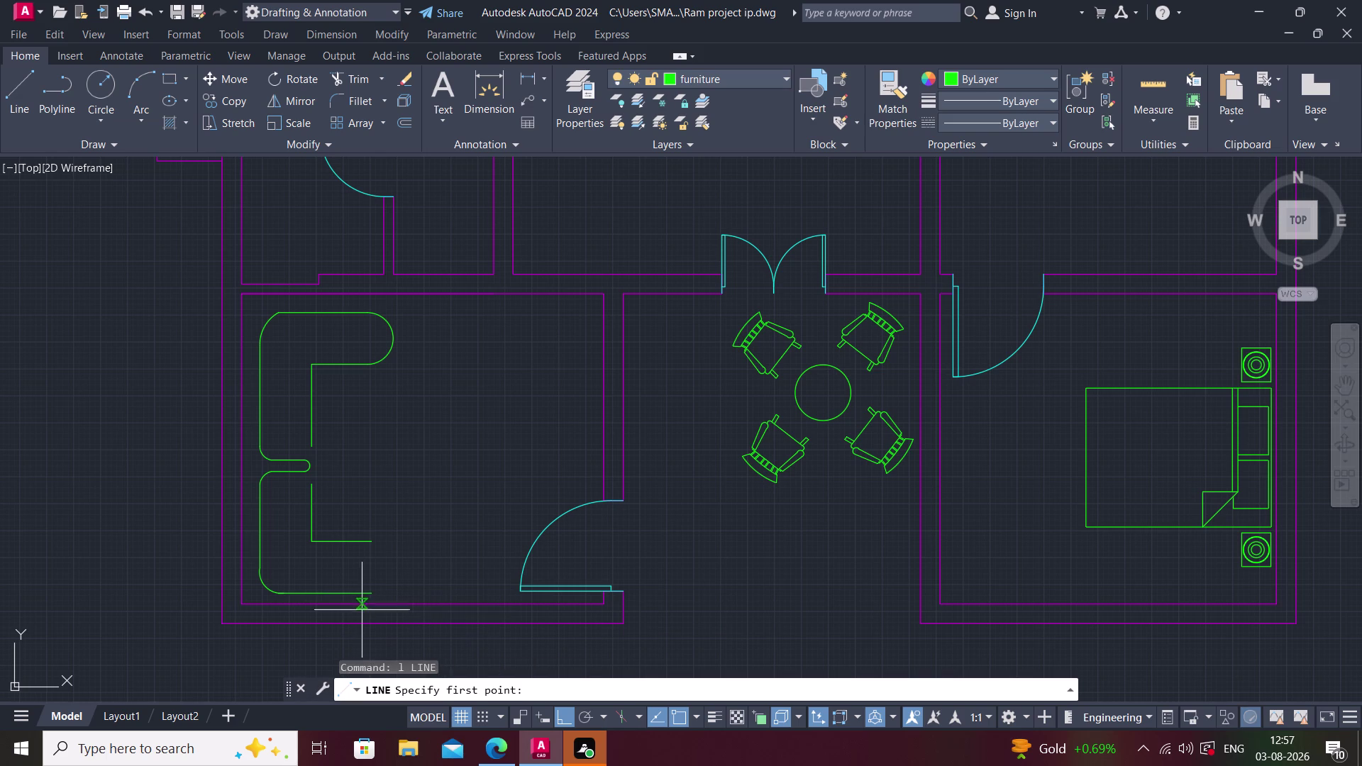
scroll(up, 3)
scroll(up, 3)
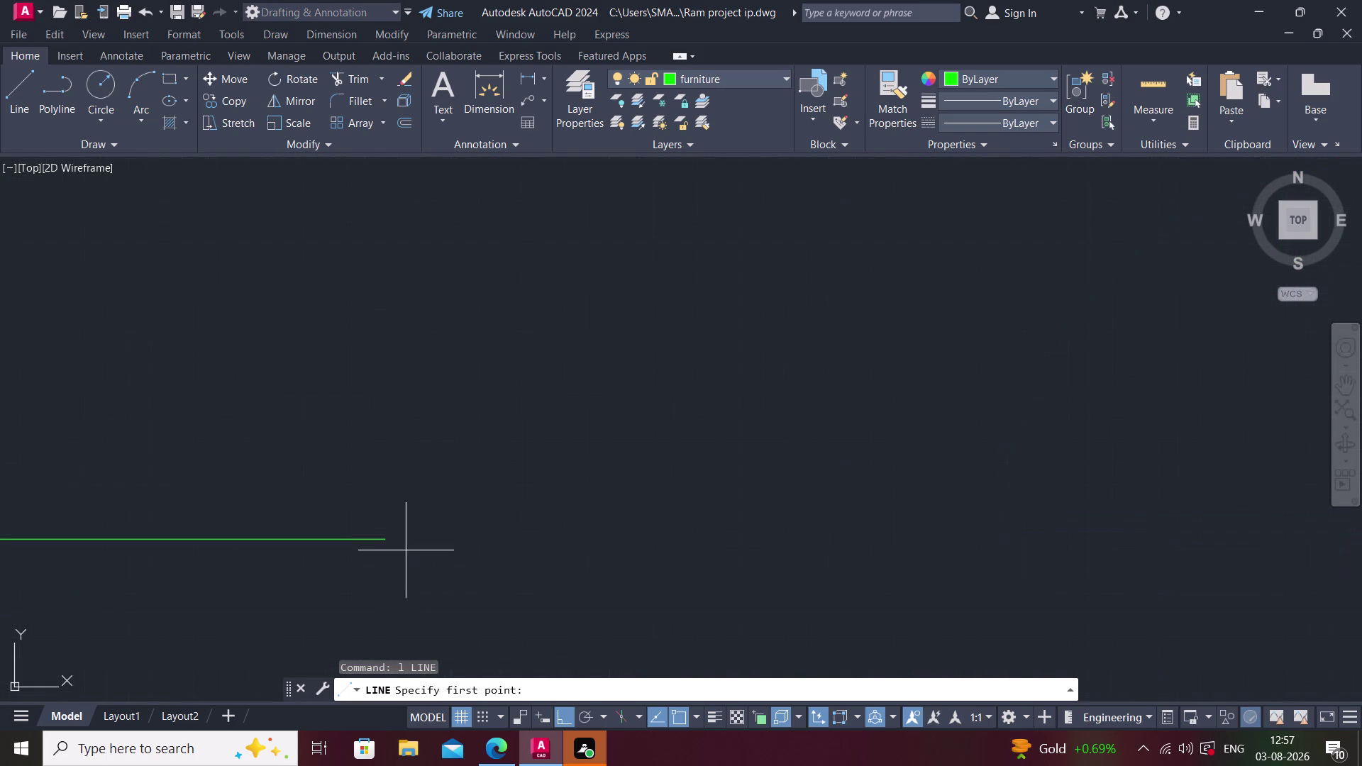
click(388, 537)
scroll(down, 3)
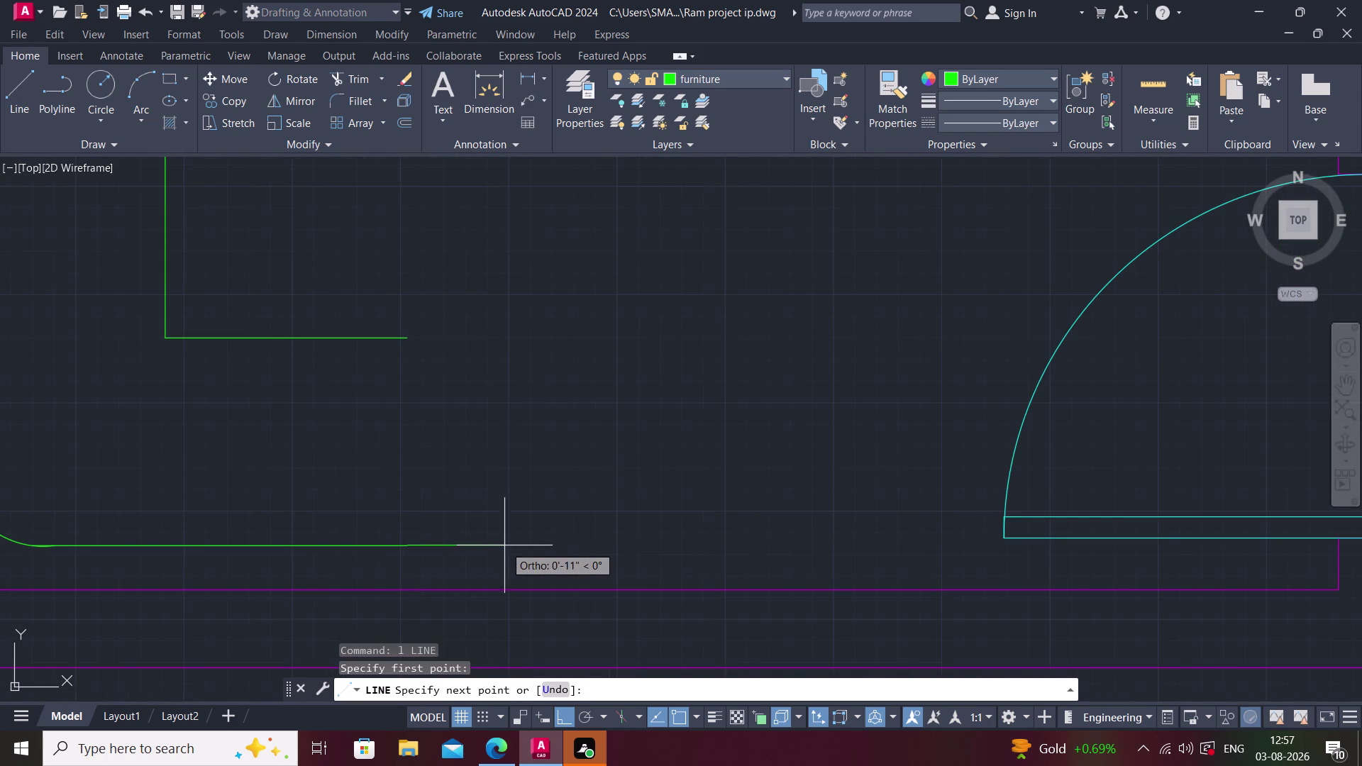
scroll(down, 3)
click(510, 546)
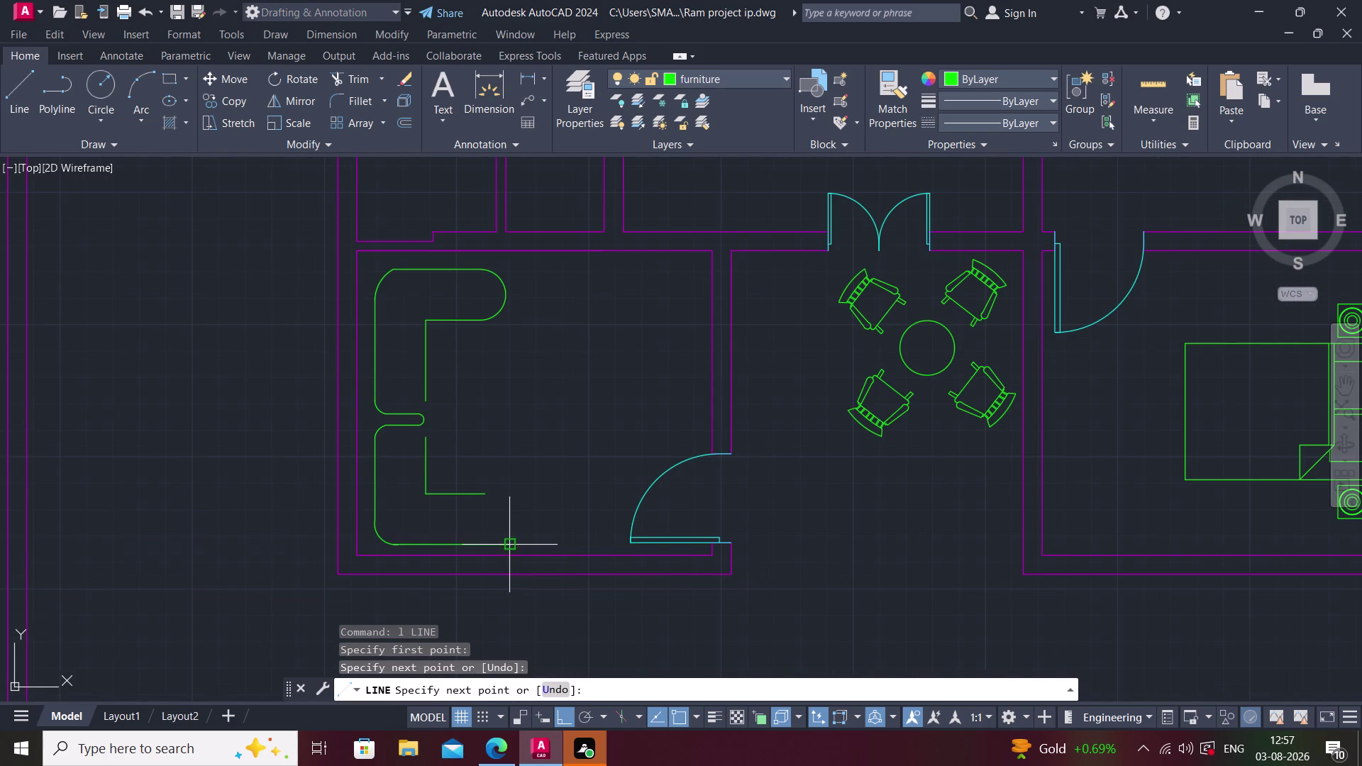
click(505, 501)
key(Escape)
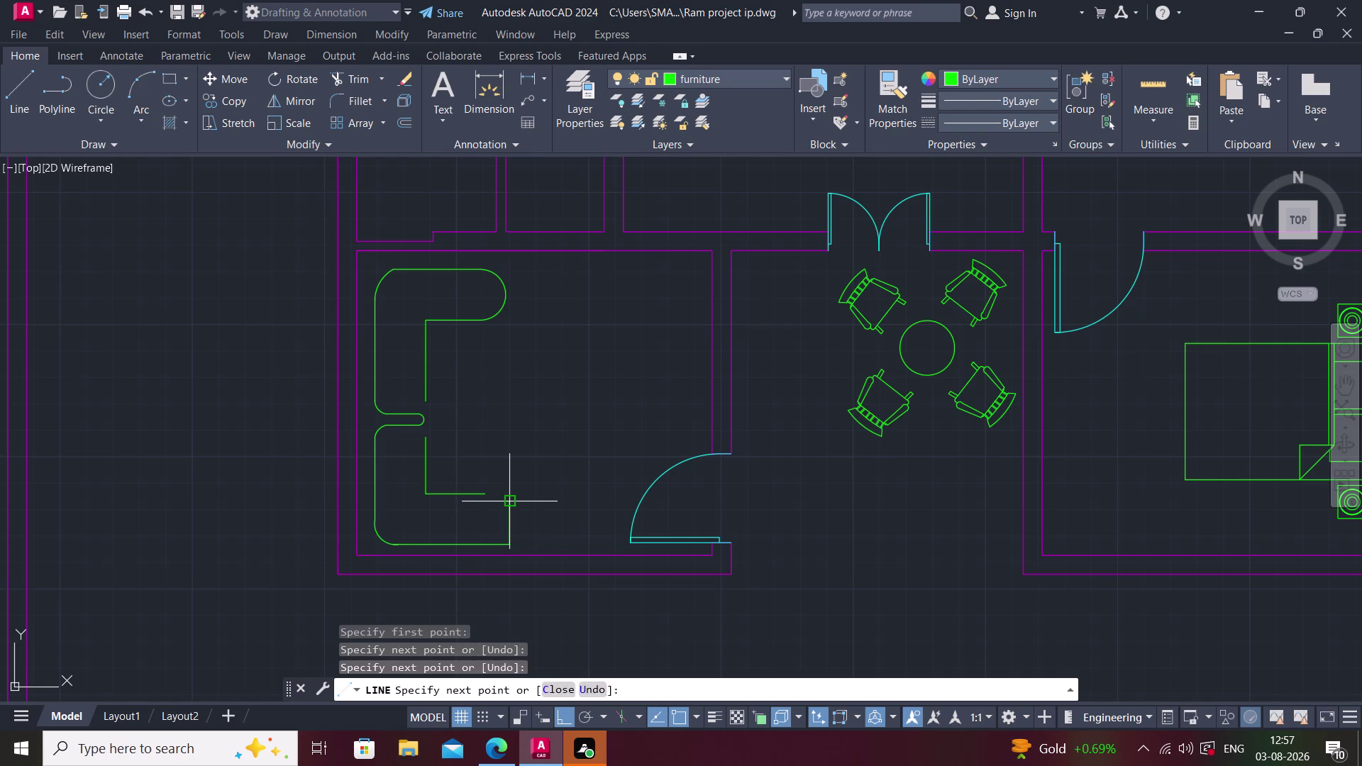
Fillet the lower inner seat line with the new end edge into a square corner.
key(f)
key(space)
click(472, 493)
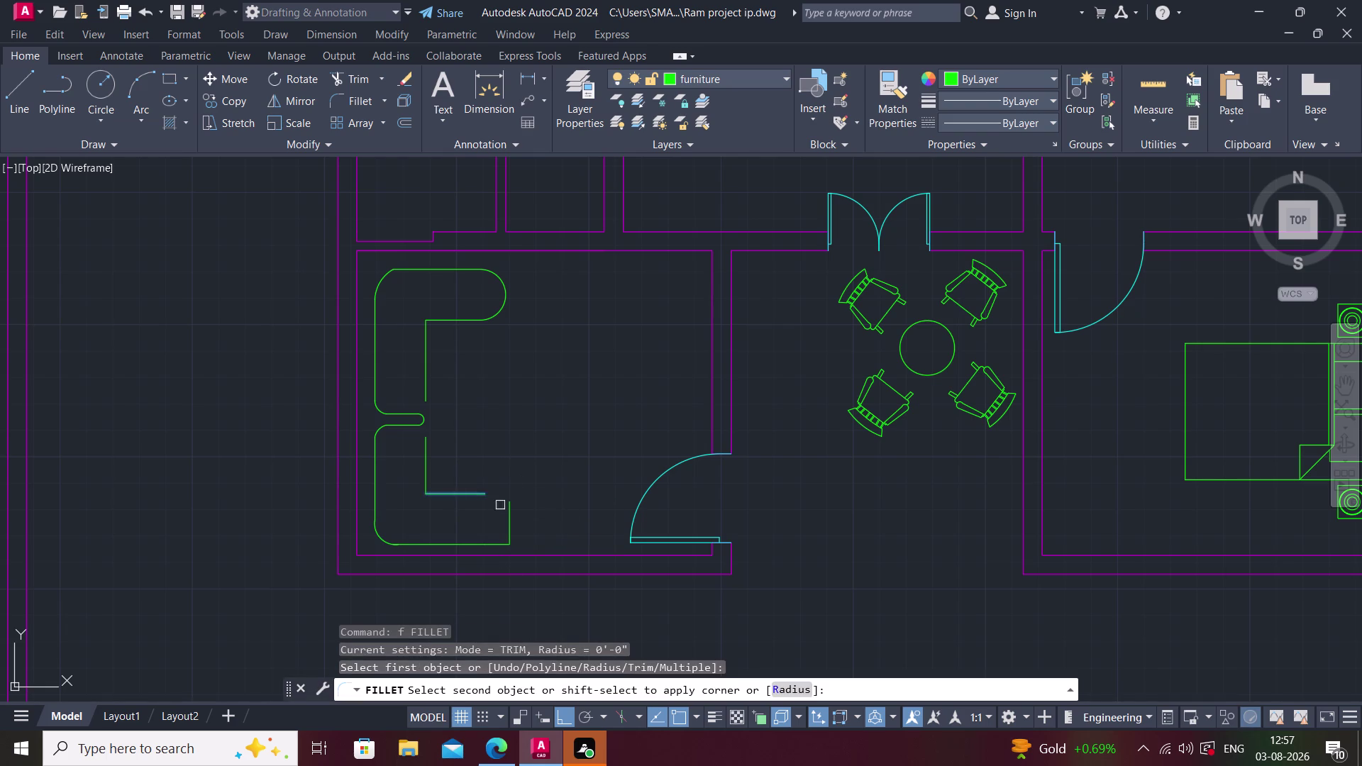
click(510, 510)
key(Escape)
middle_drag(520, 476, 504, 509)
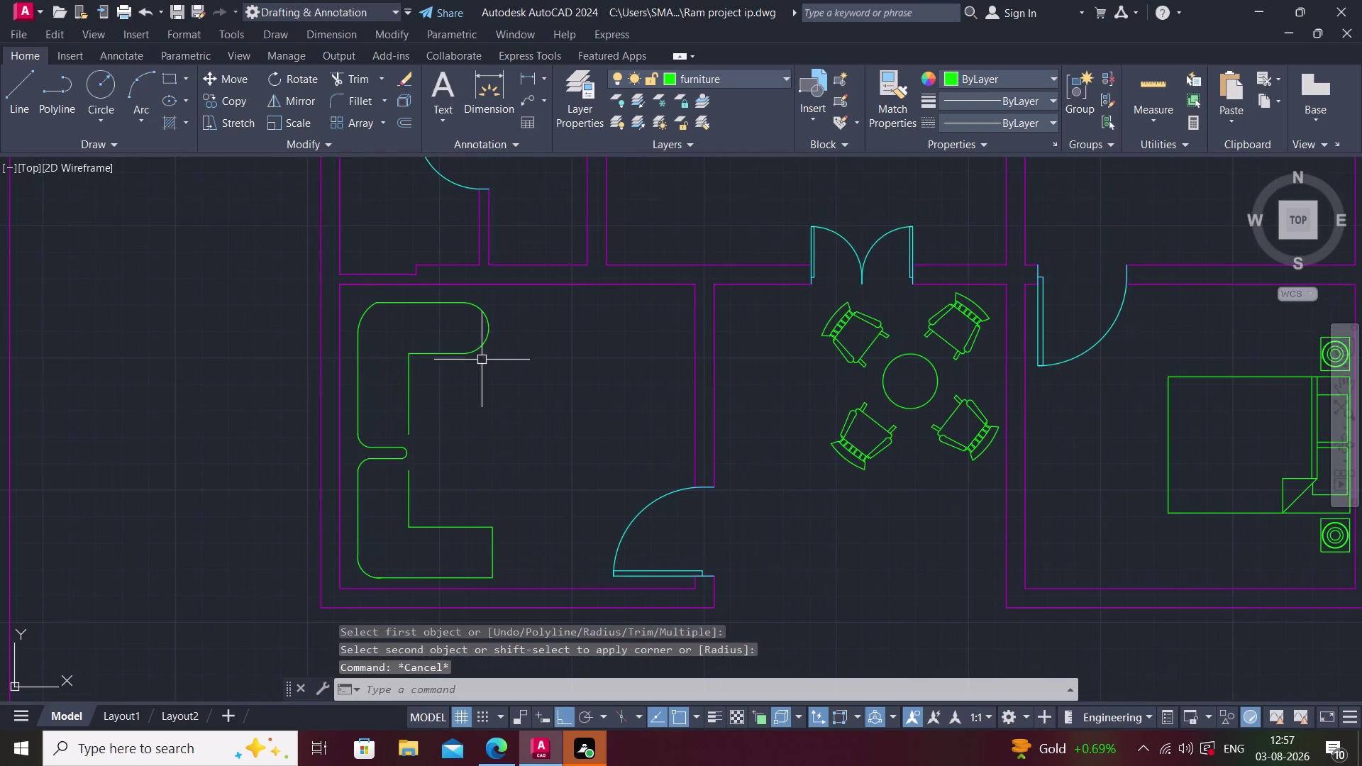
Delete the rounded end cap of the sofa's upper arm.
click(493, 328)
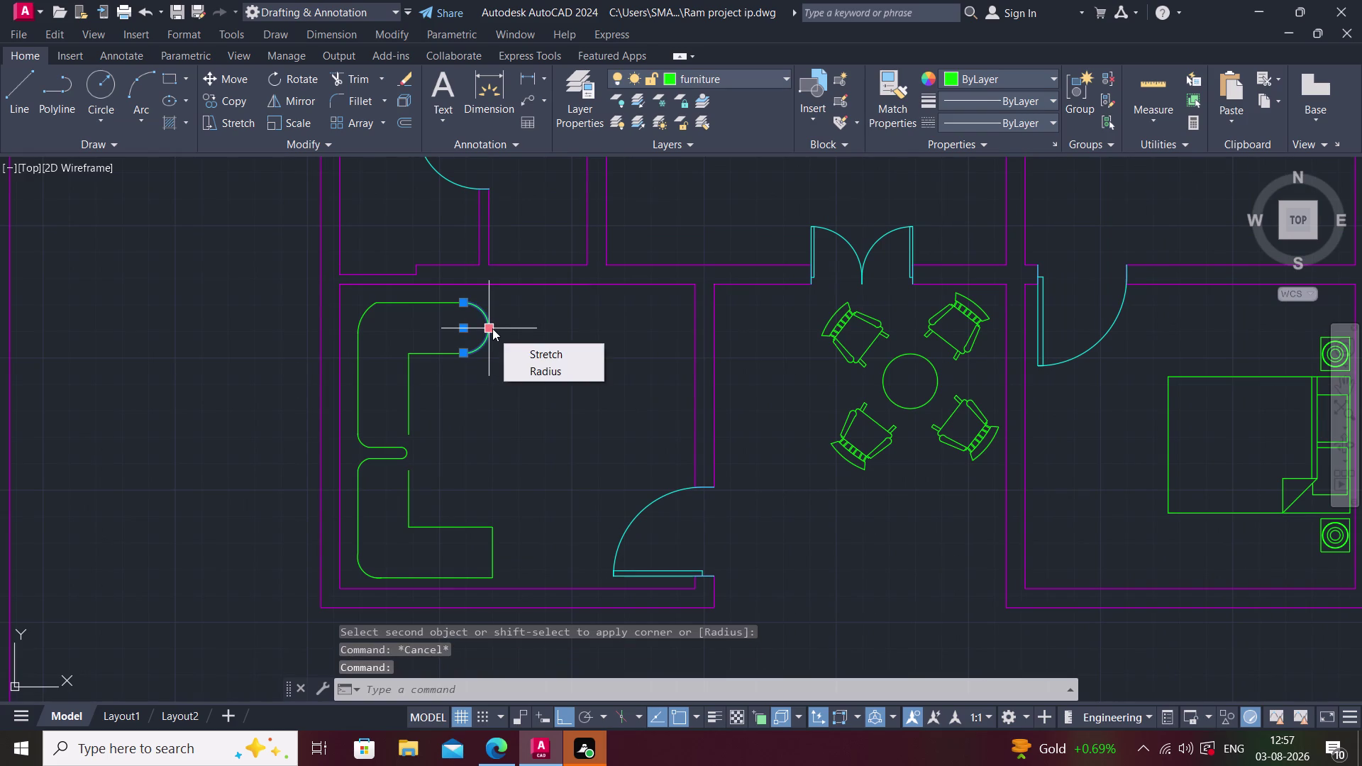
key(Delete)
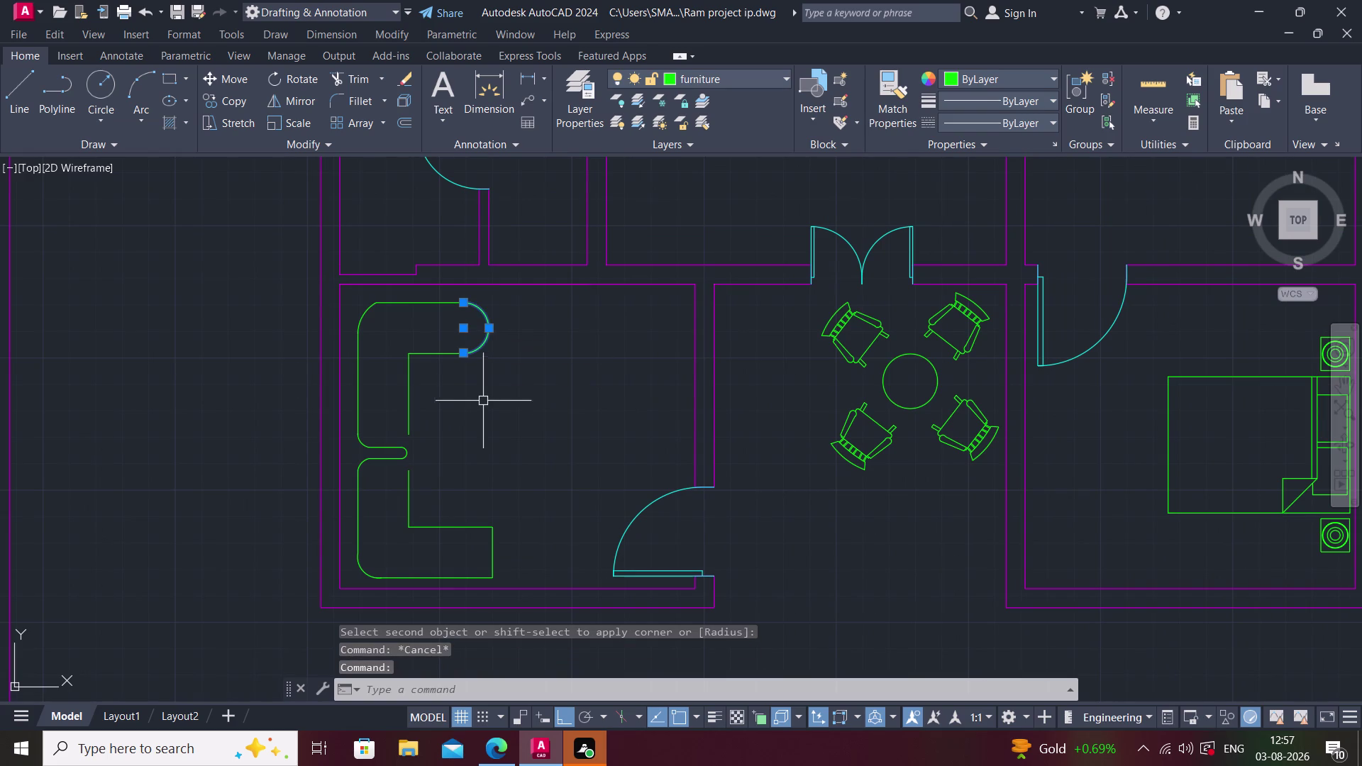
key(Delete)
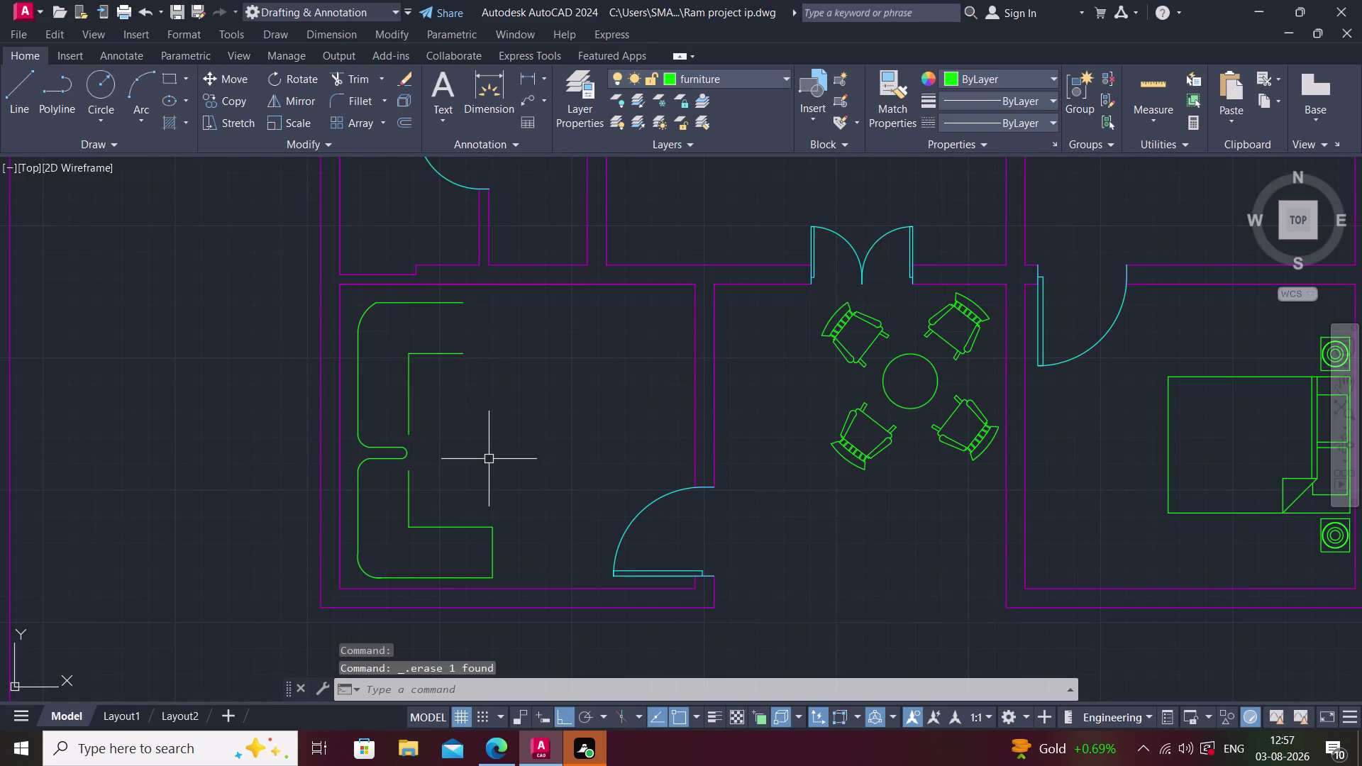
text(l)
key(space)
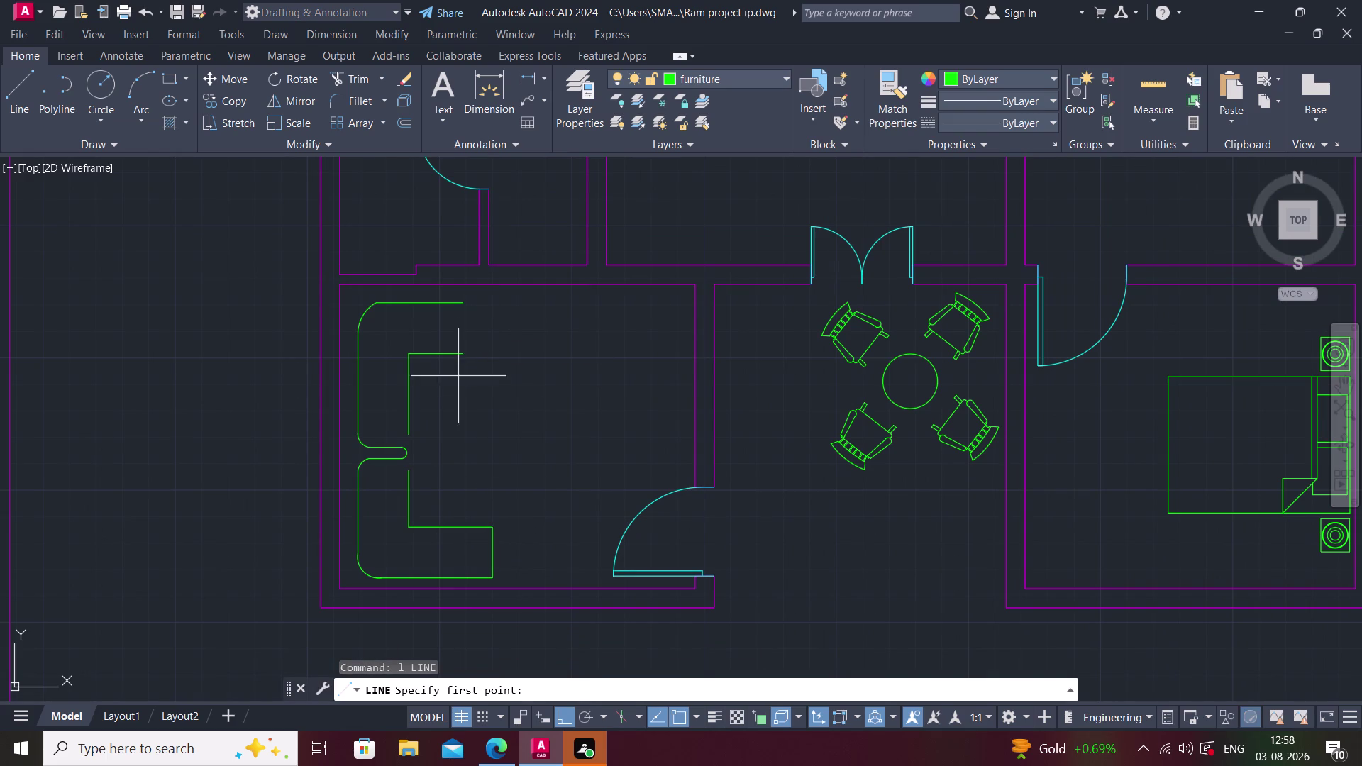
click(466, 353)
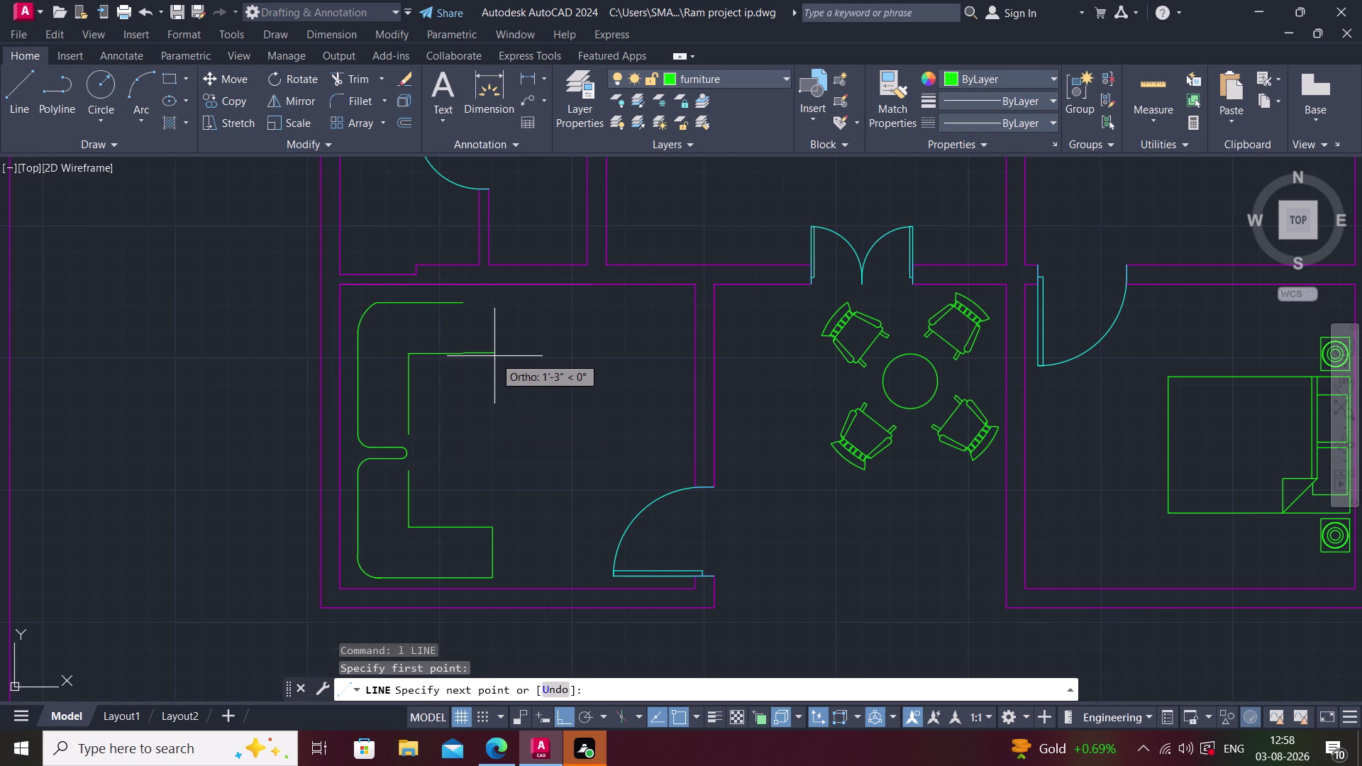
scroll(up, 3)
key(Escape)
Draw lines extending the upper inner edge right and up to the top outer edge.
text(l)
key(space)
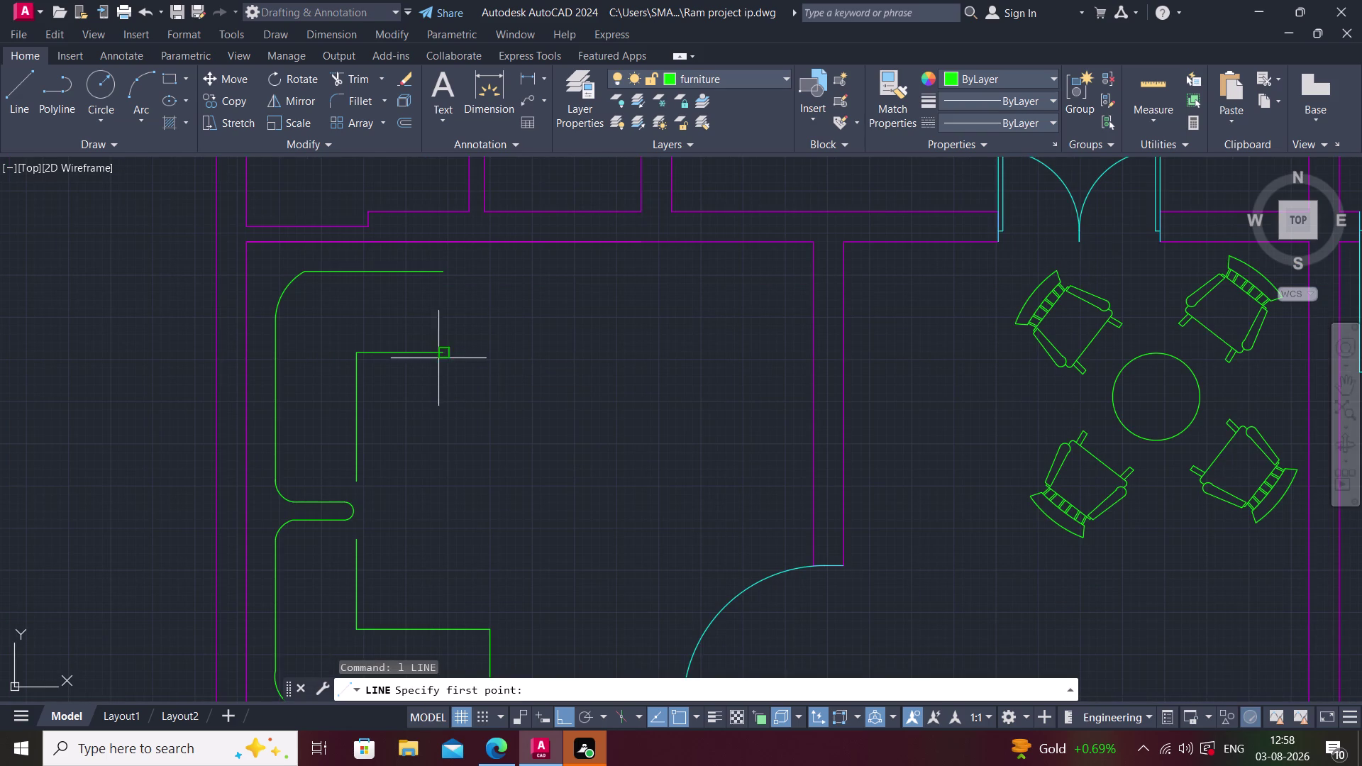
click(447, 349)
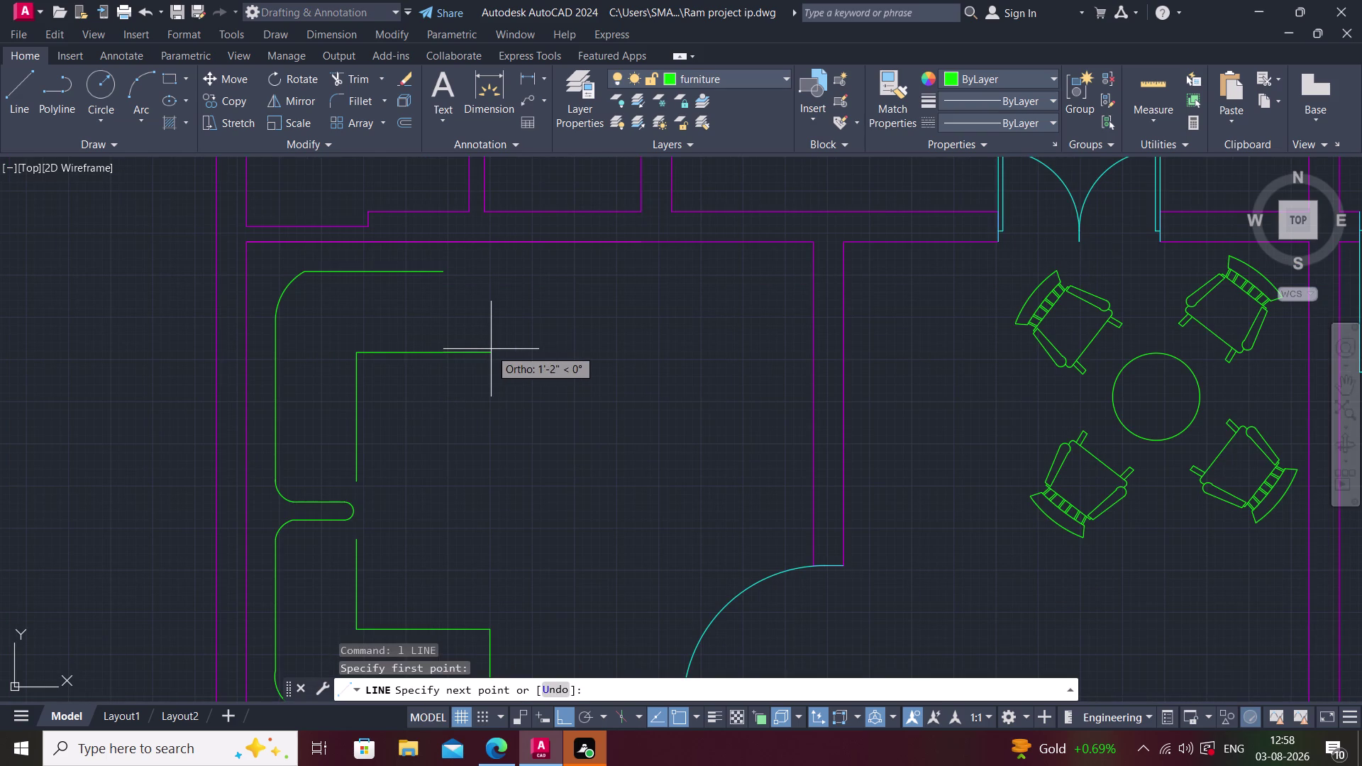
click(490, 349)
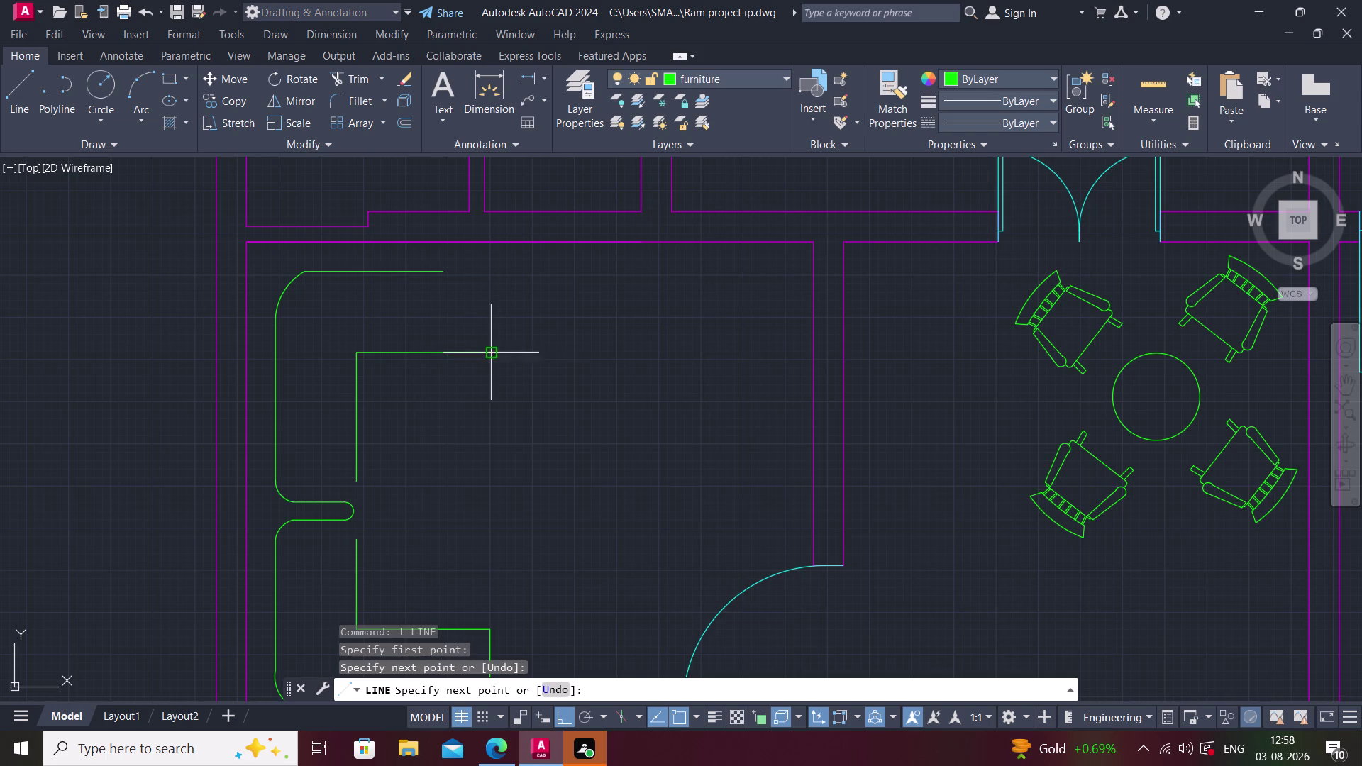
click(486, 284)
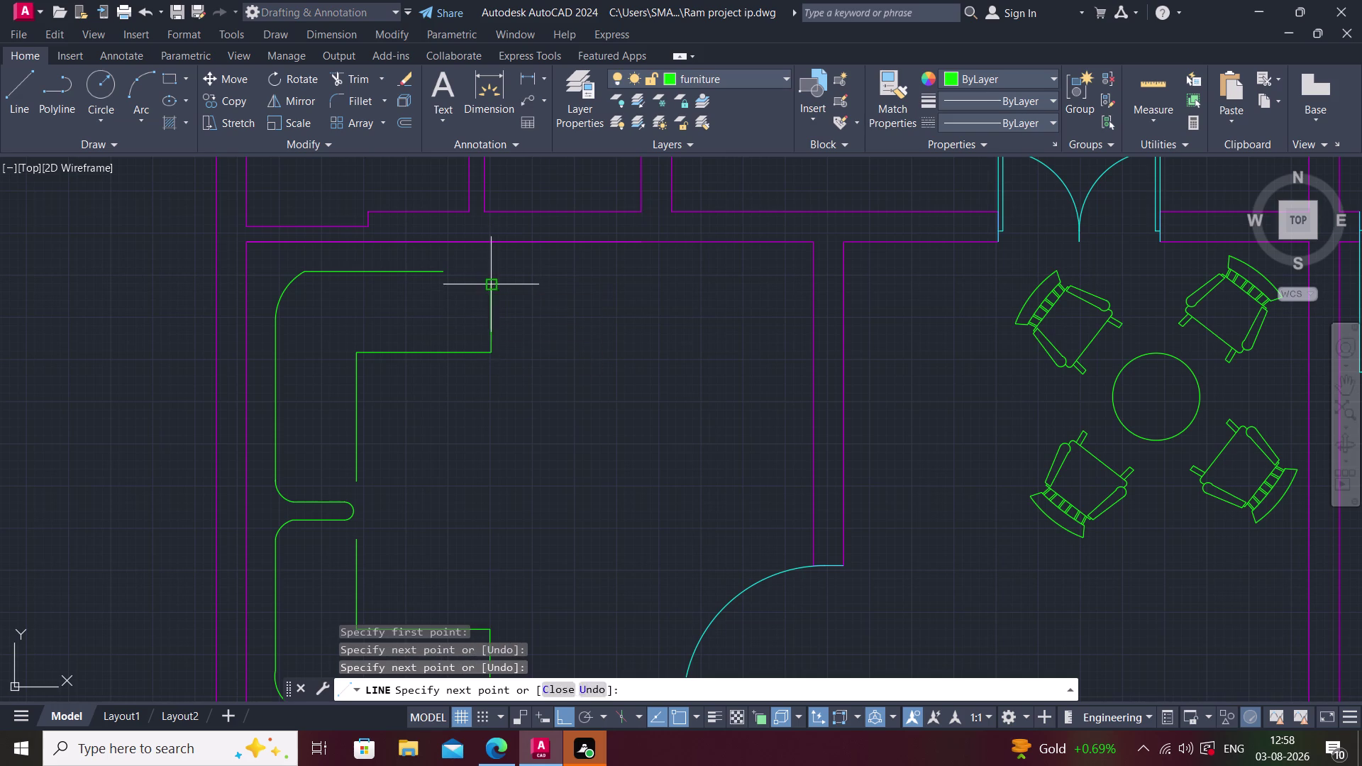
key(Escape)
Fillet the top outer edge with the new vertical segment into a square corner.
text(f)
key(space)
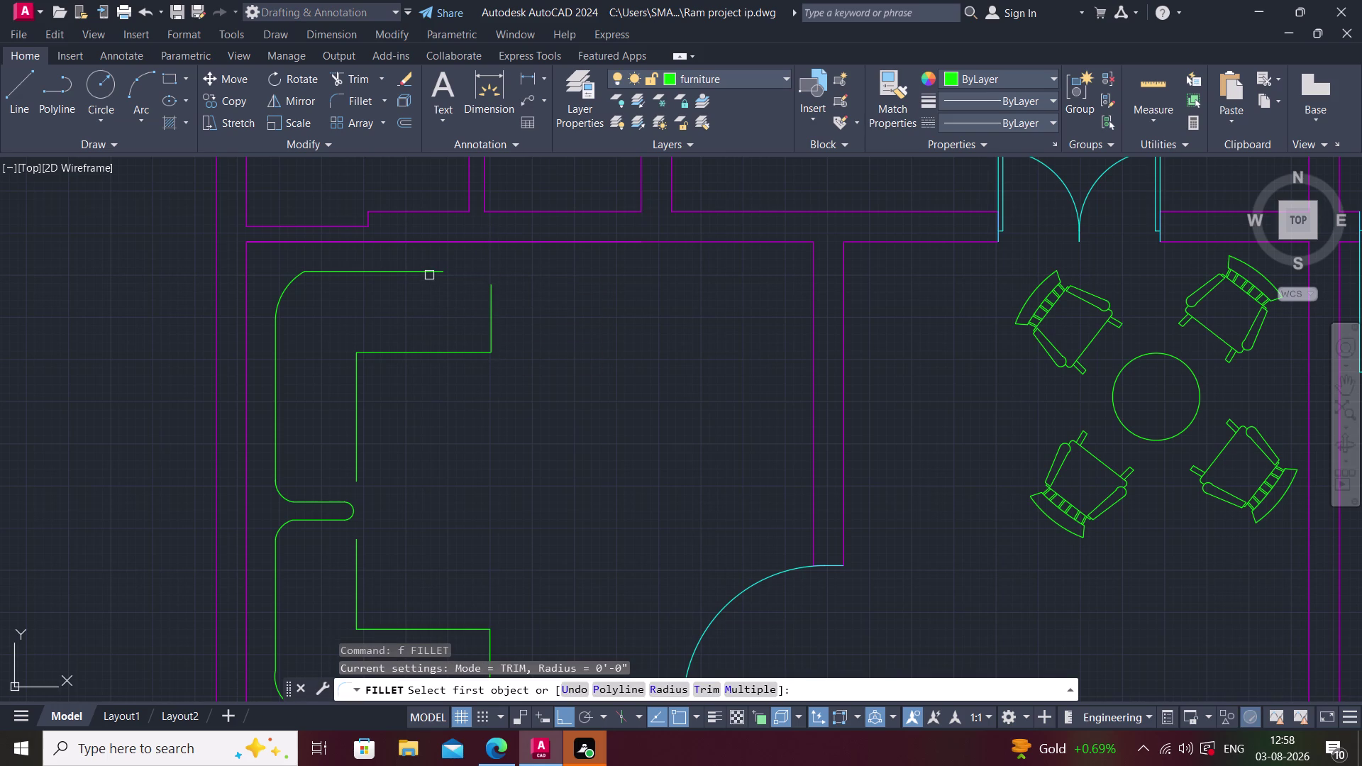
click(429, 274)
click(492, 298)
key(Escape)
middle_click(511, 295)
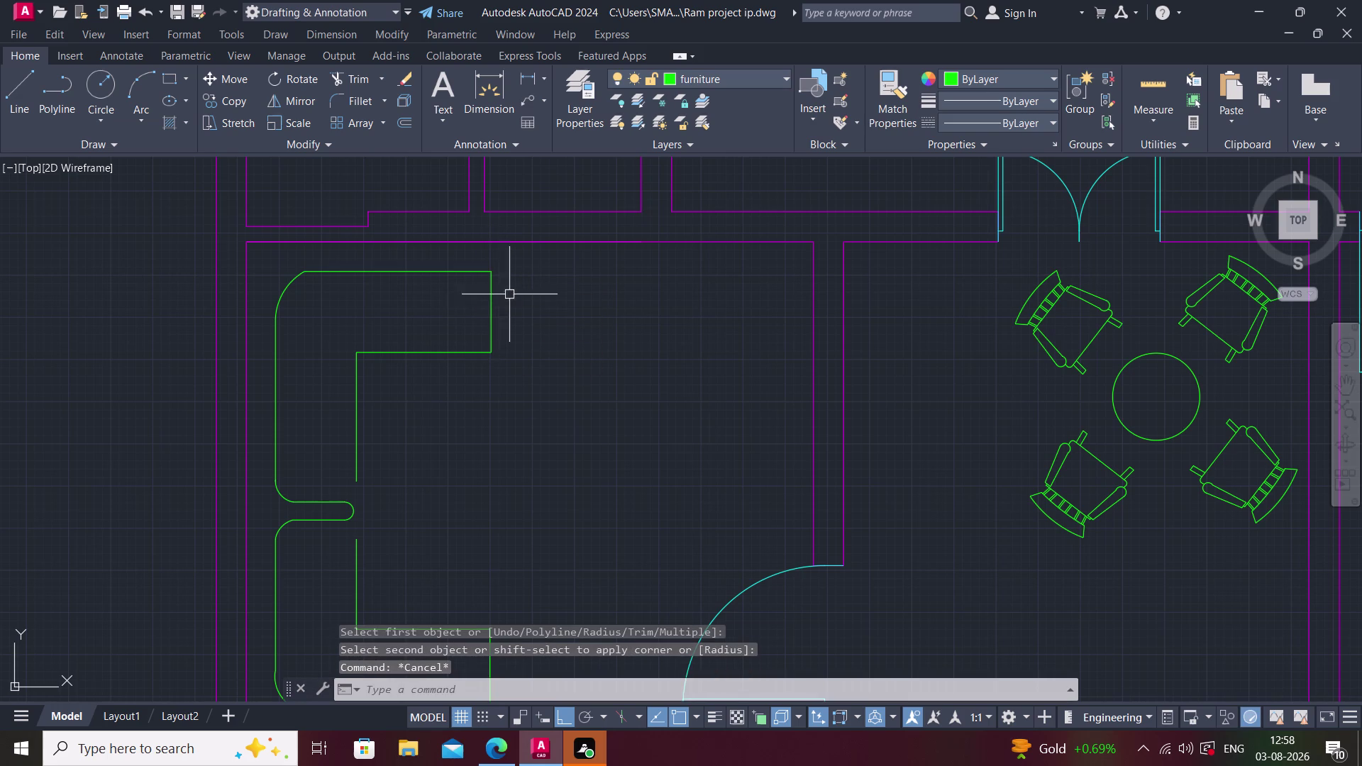
middle_drag(506, 455, 433, 439)
middle_drag(317, 531, 382, 455)
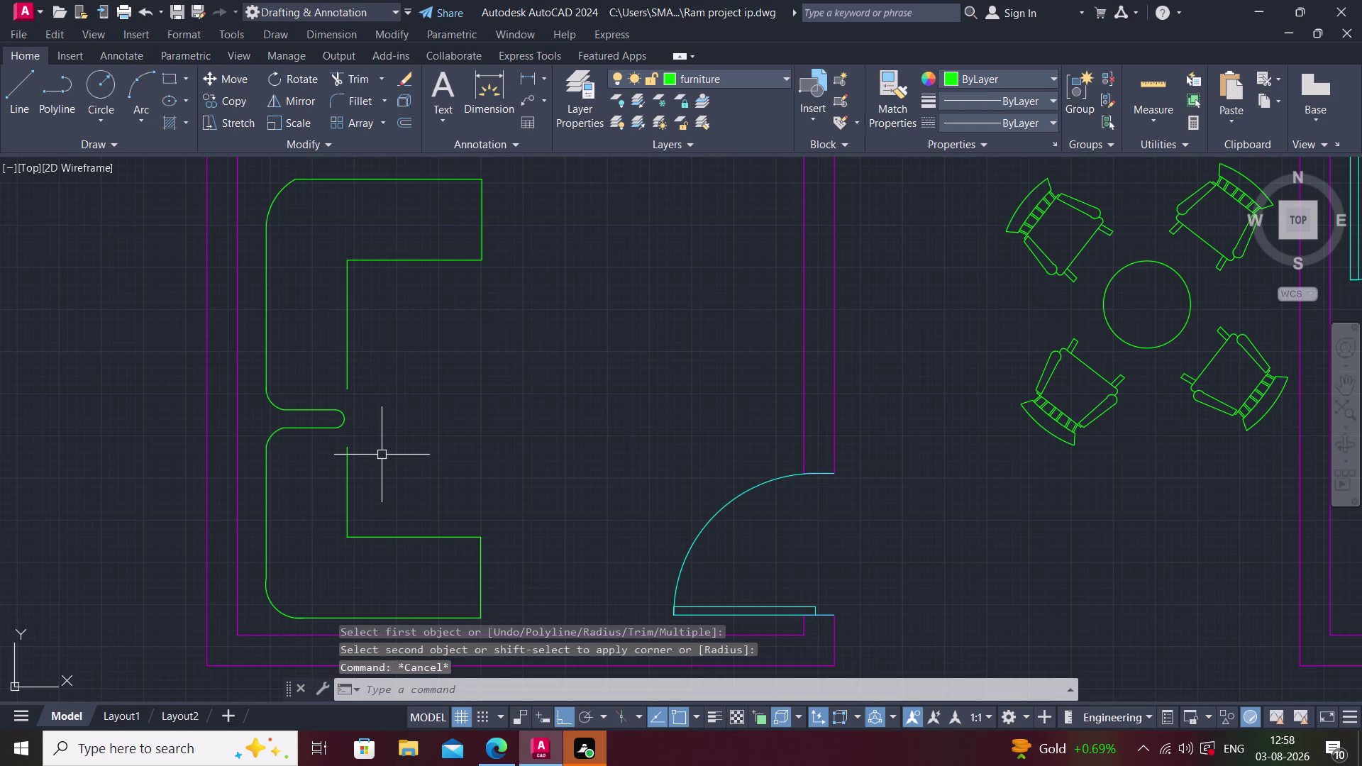
Delete the two short vertical inner seat lines.
scroll(up, 3)
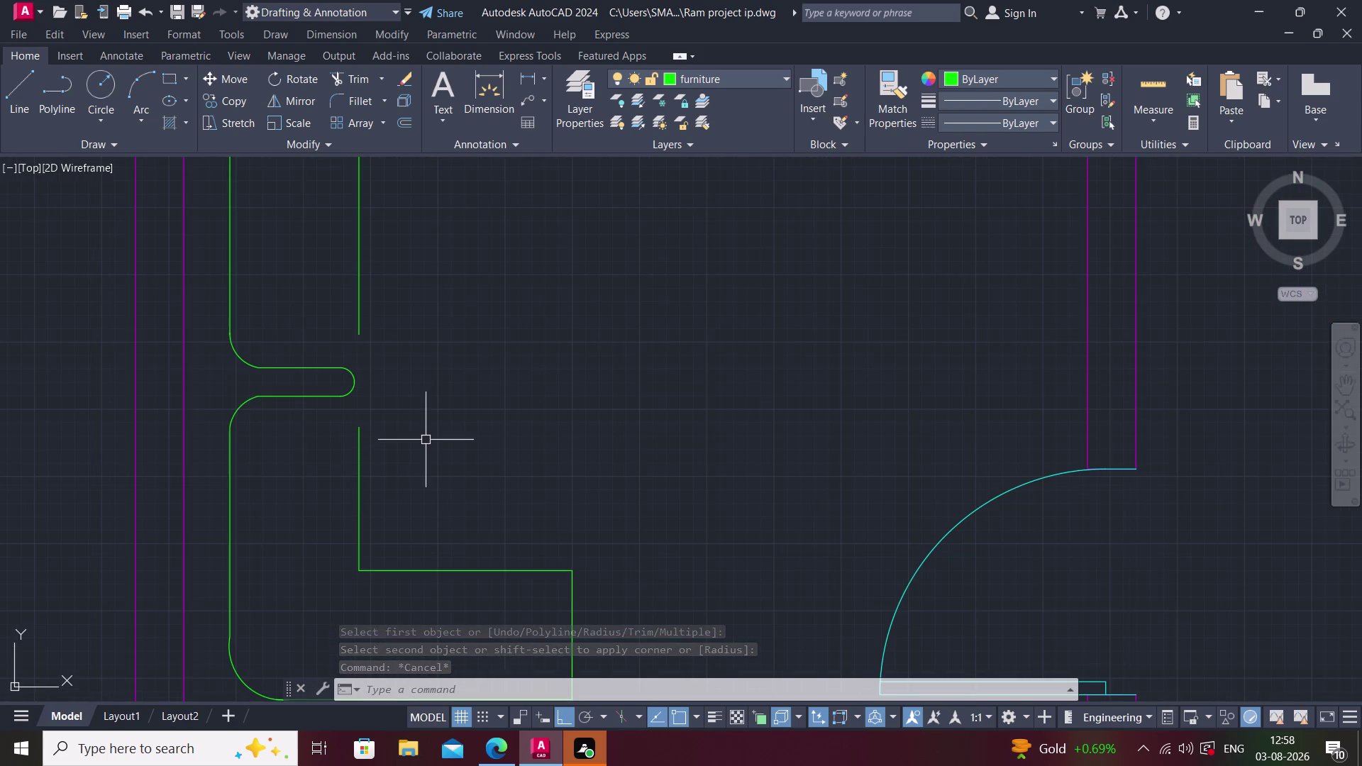
click(358, 319)
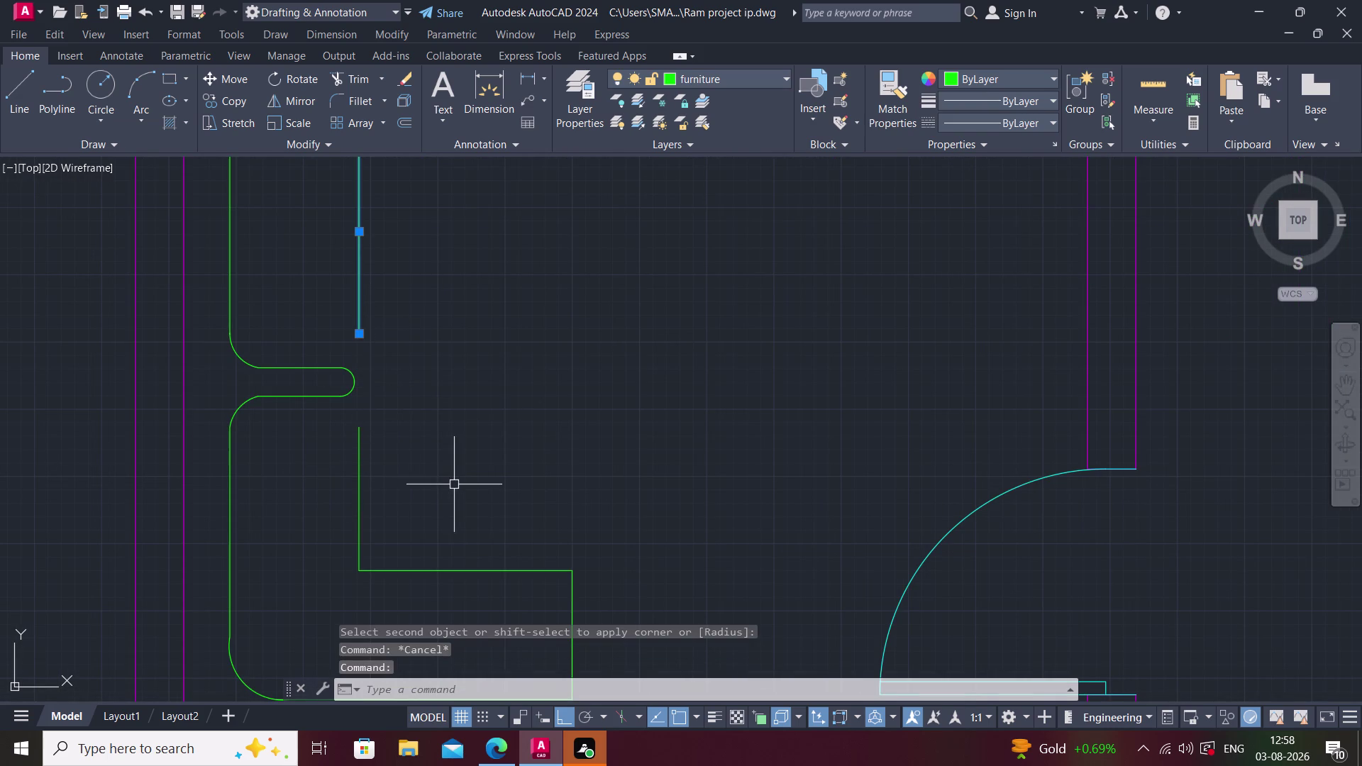
key(Delete)
click(357, 494)
key(Delete)
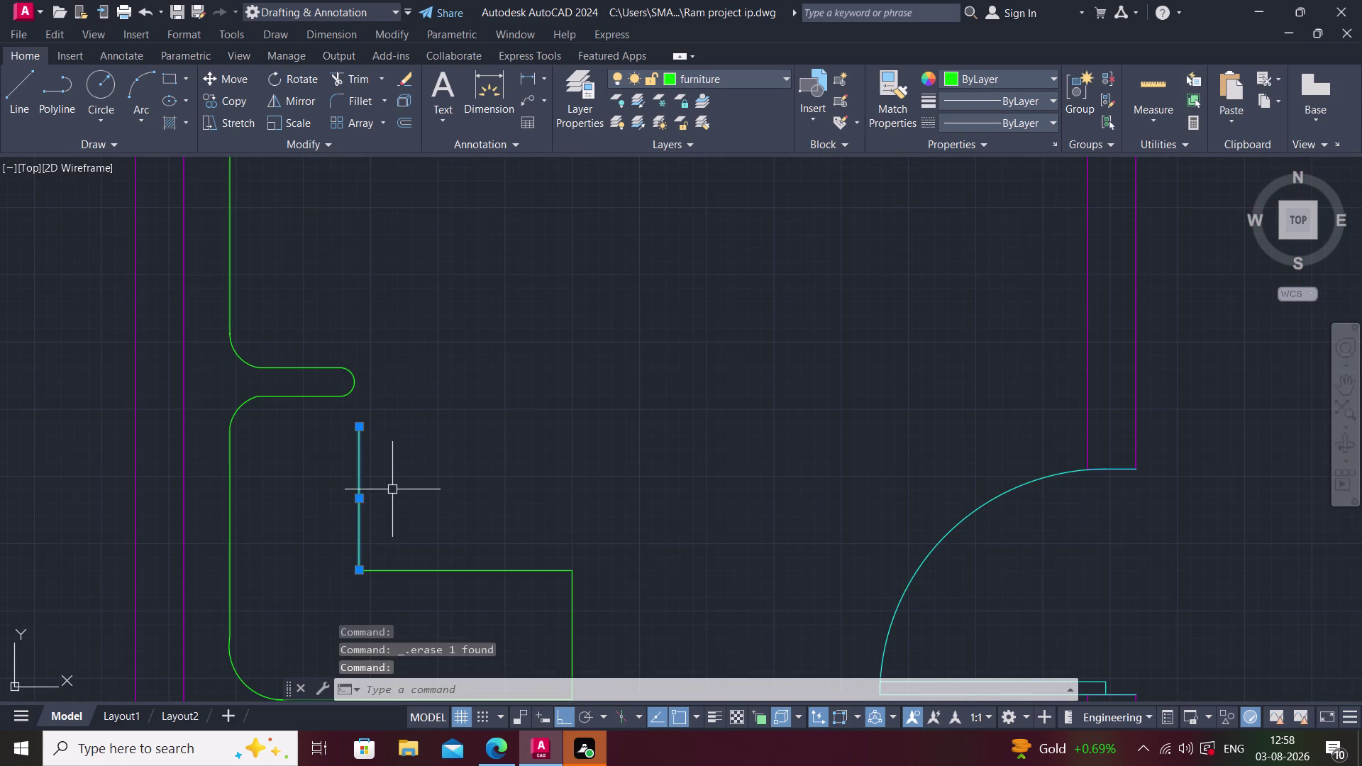
Draw vertical inner lines from the middle notch down to the bottom edge and up toward the top.
text(l)
key(space)
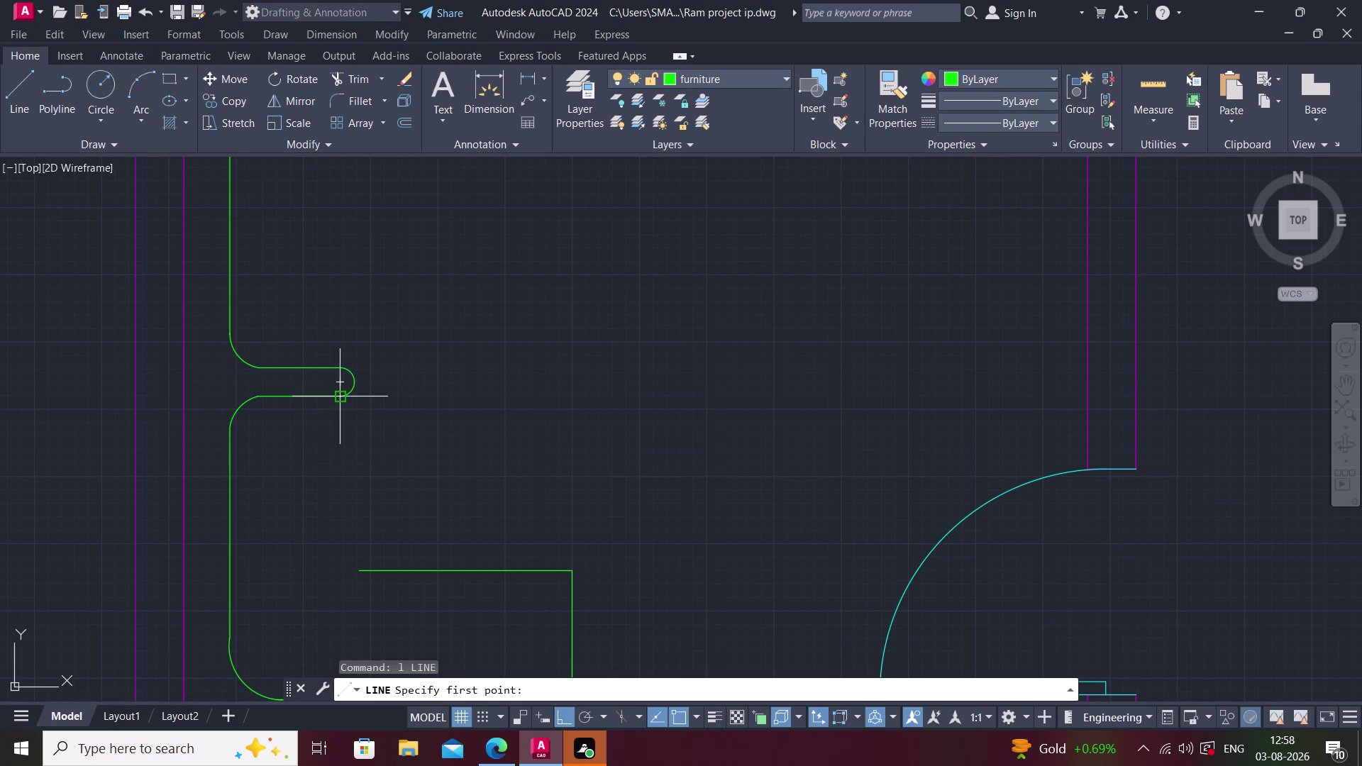
click(335, 398)
click(340, 598)
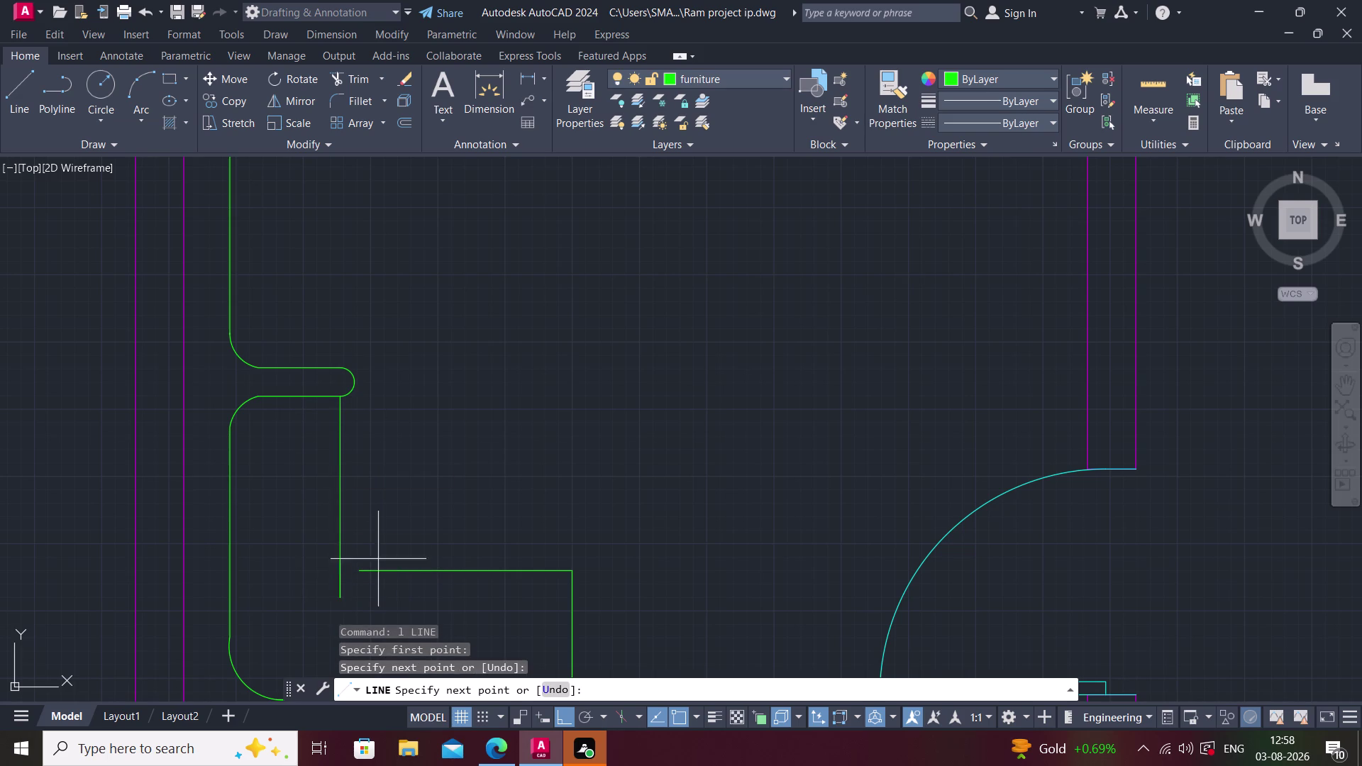
key(Escape)
middle_drag(392, 526, 348, 669)
text(l)
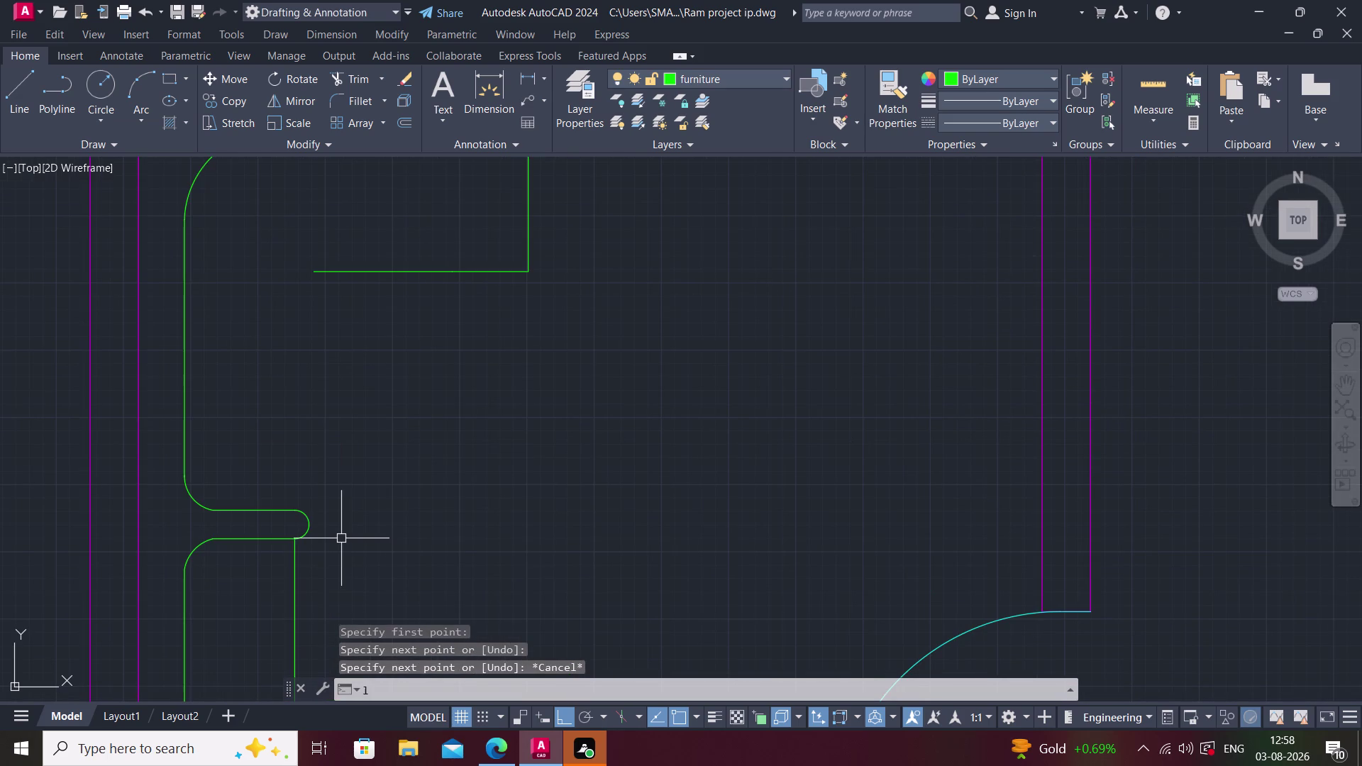
key(space)
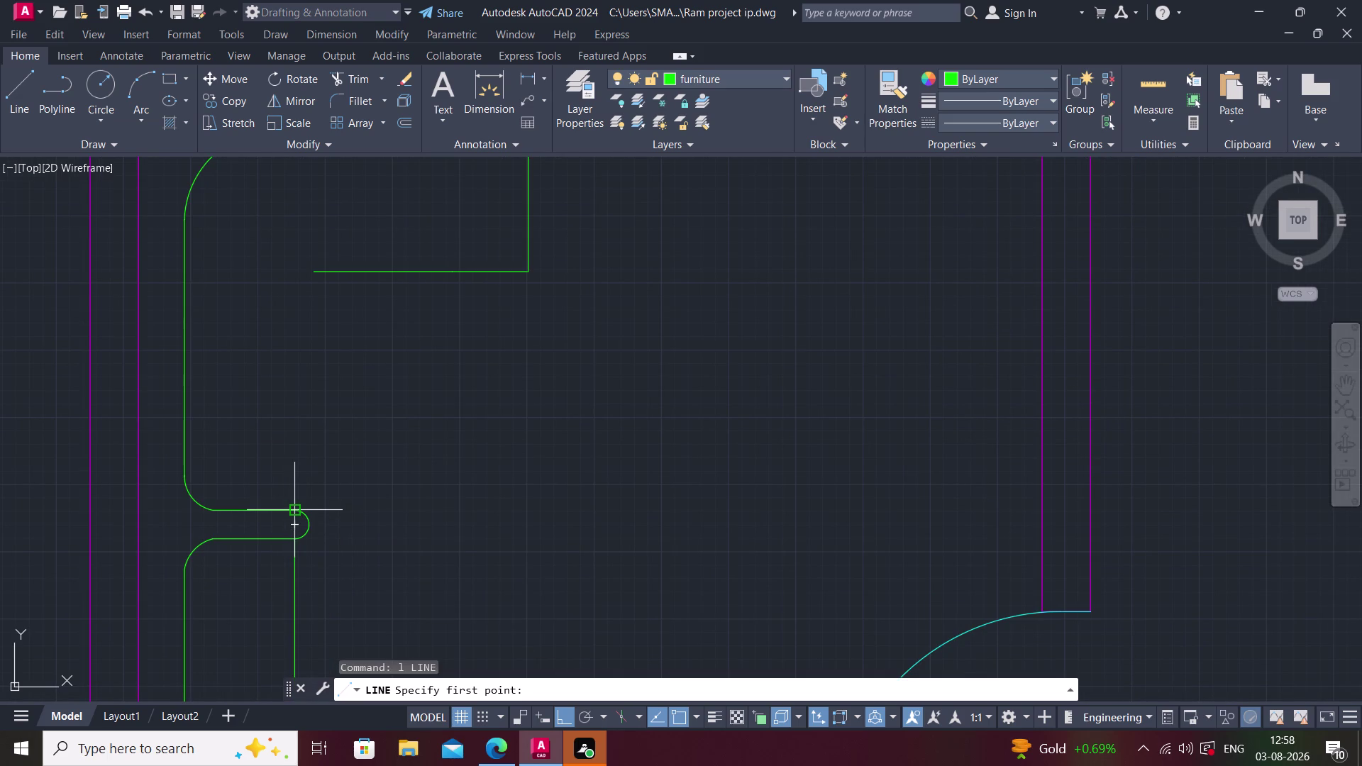
click(292, 515)
click(273, 257)
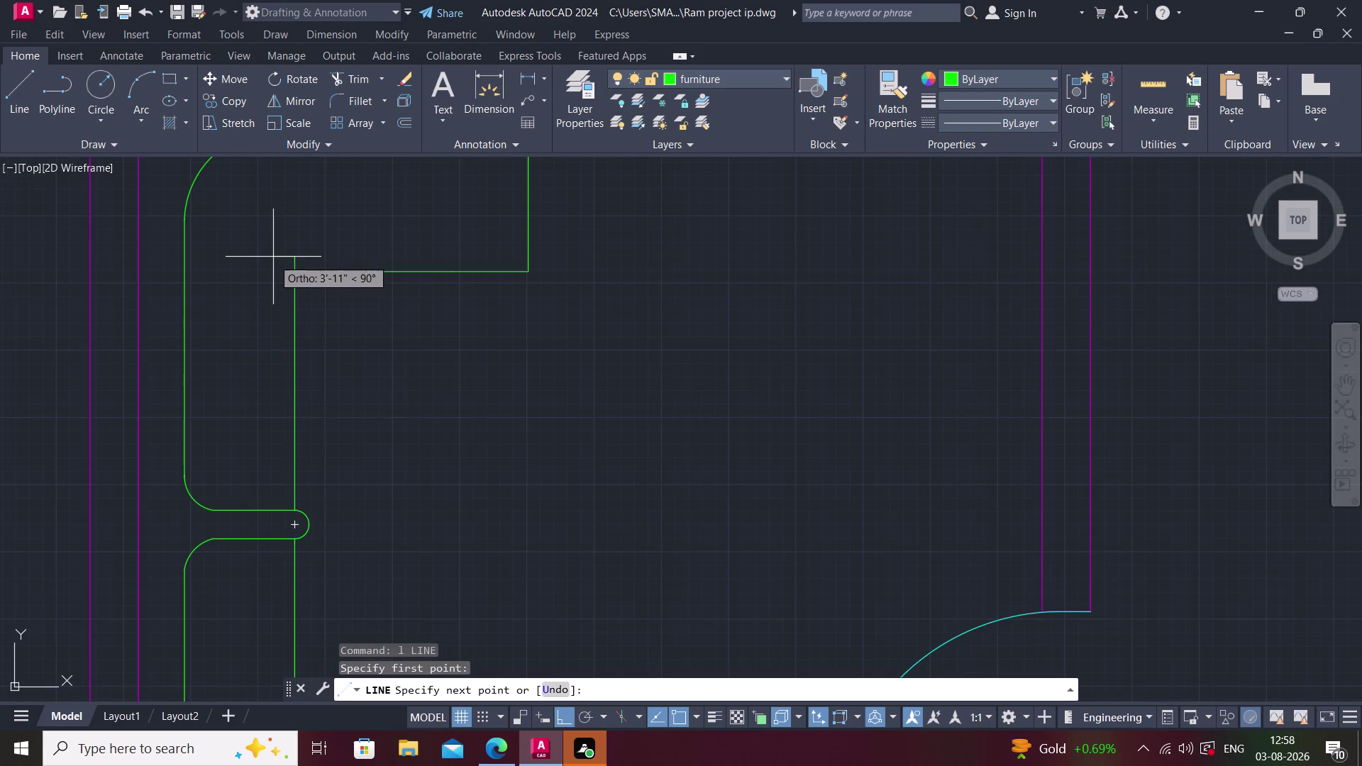
key(Escape)
Fillet the new vertical inner edge with the top inner edge into a square corner.
text(f)
key(space)
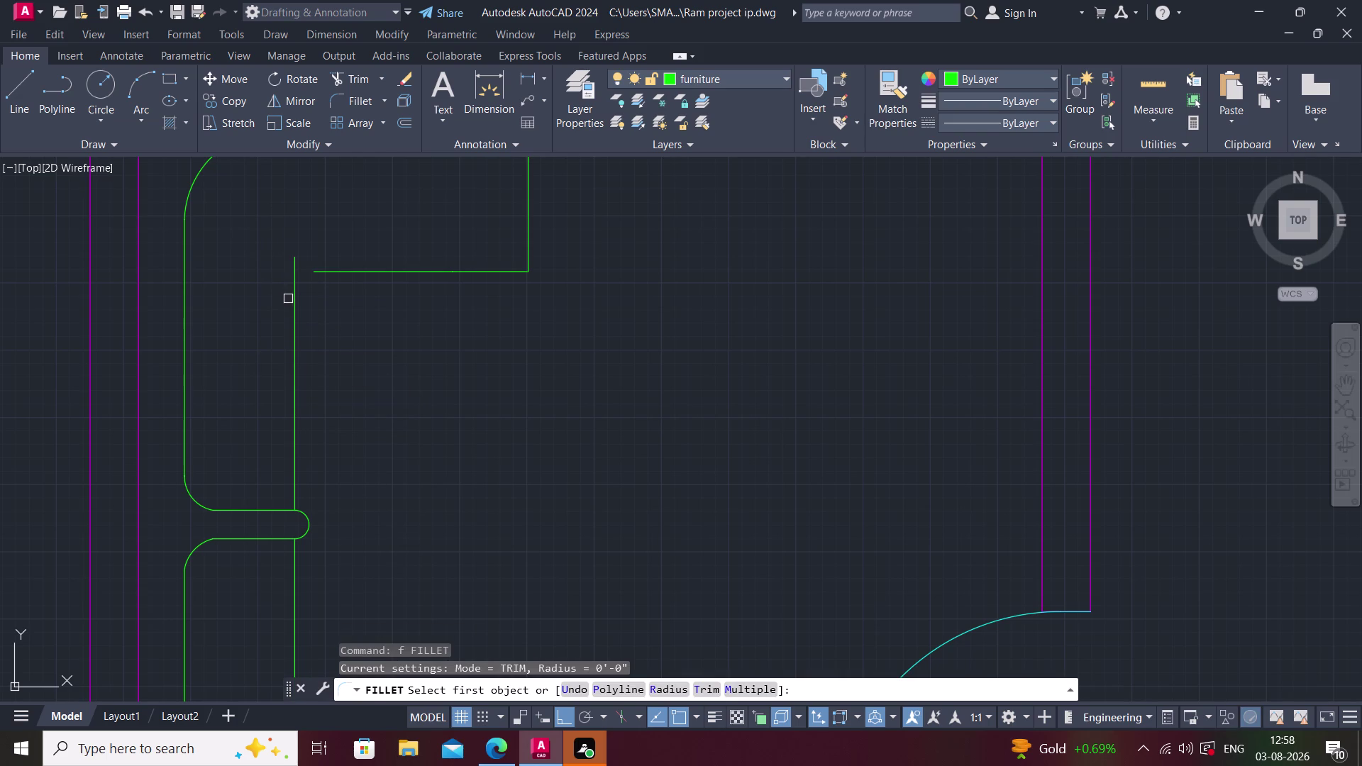
click(328, 274)
click(287, 293)
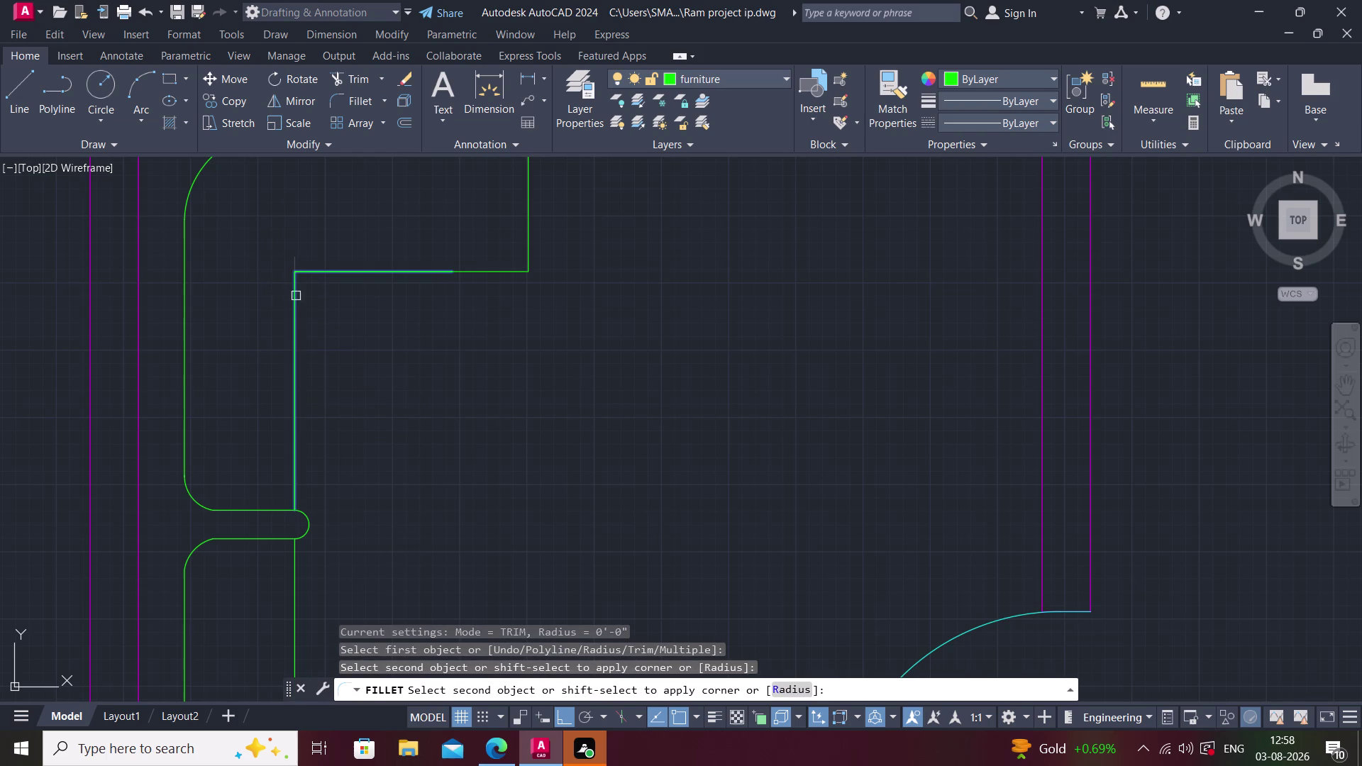
click(297, 297)
scroll(down, 3)
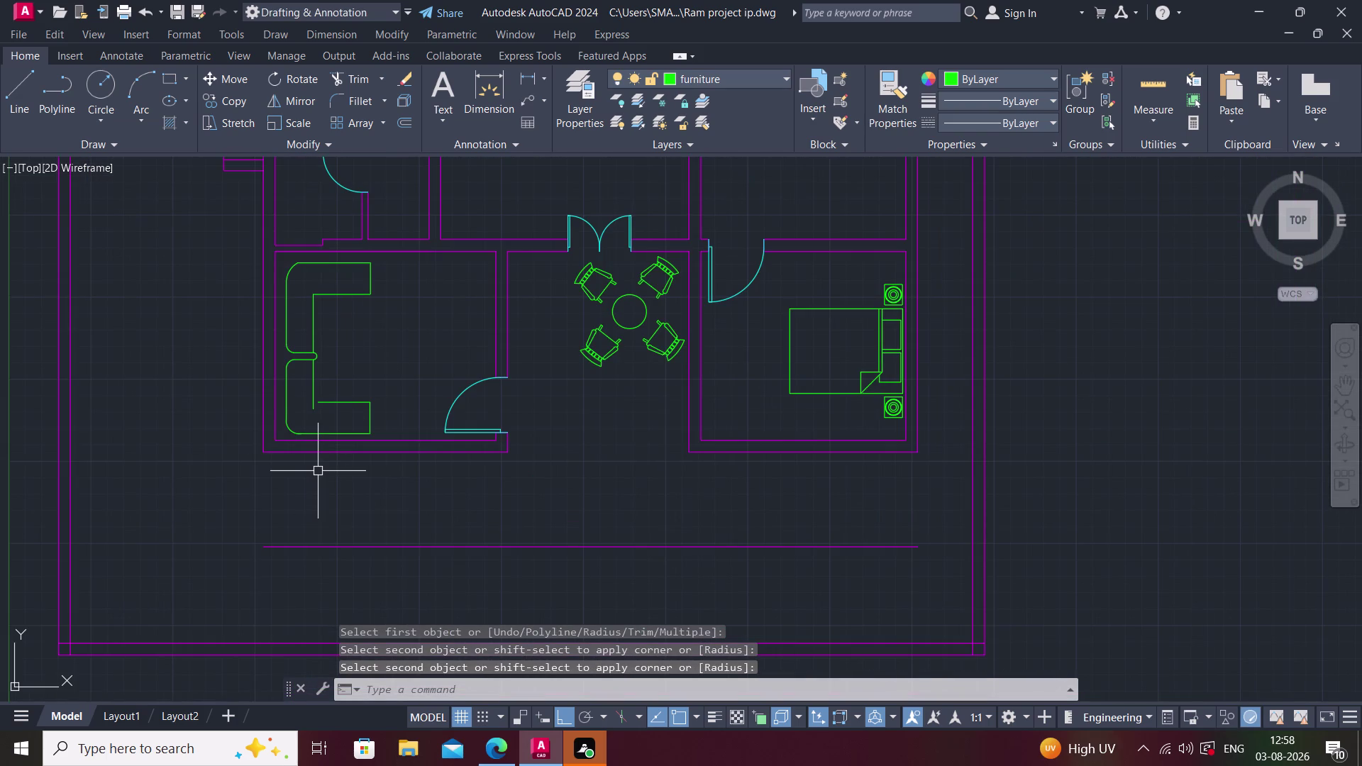
Fillet the lower inner vertical and bottom seat edges into a square corner.
key(space)
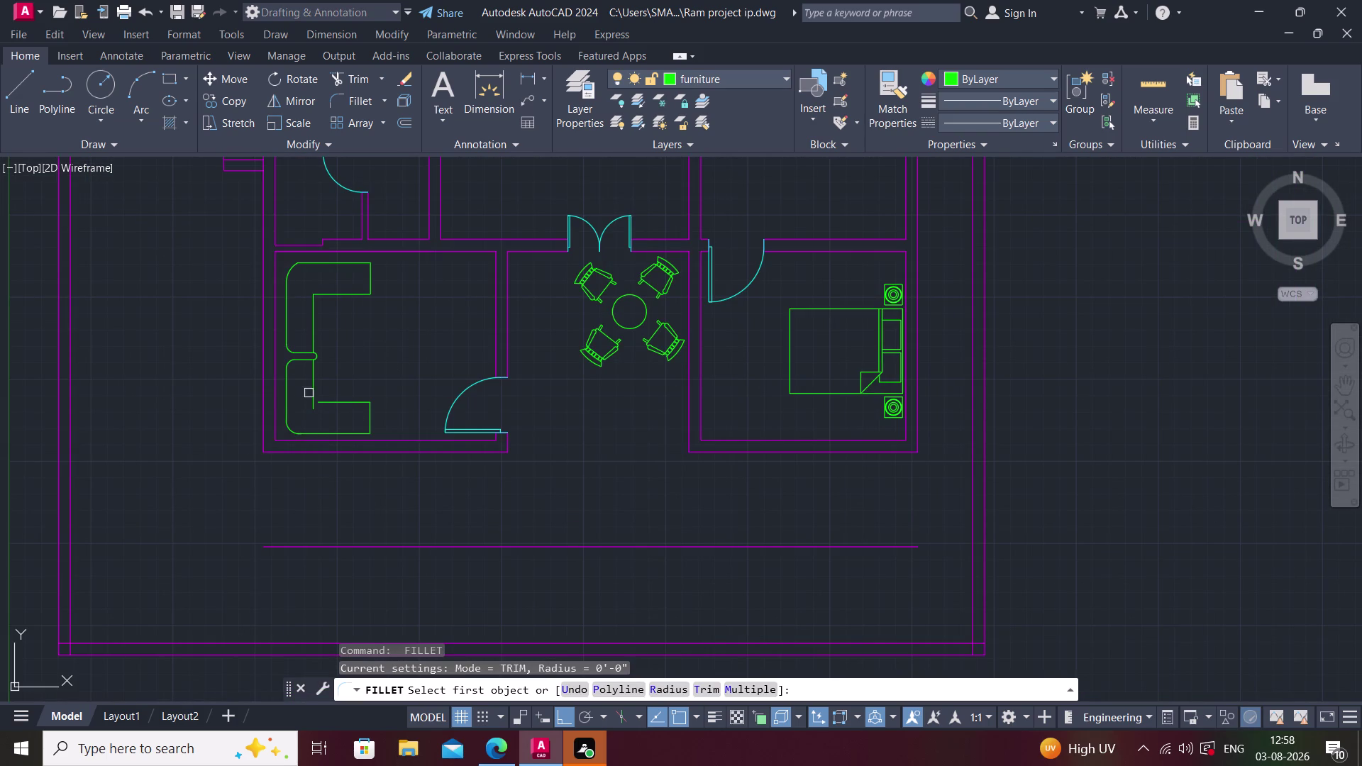
click(314, 378)
click(337, 402)
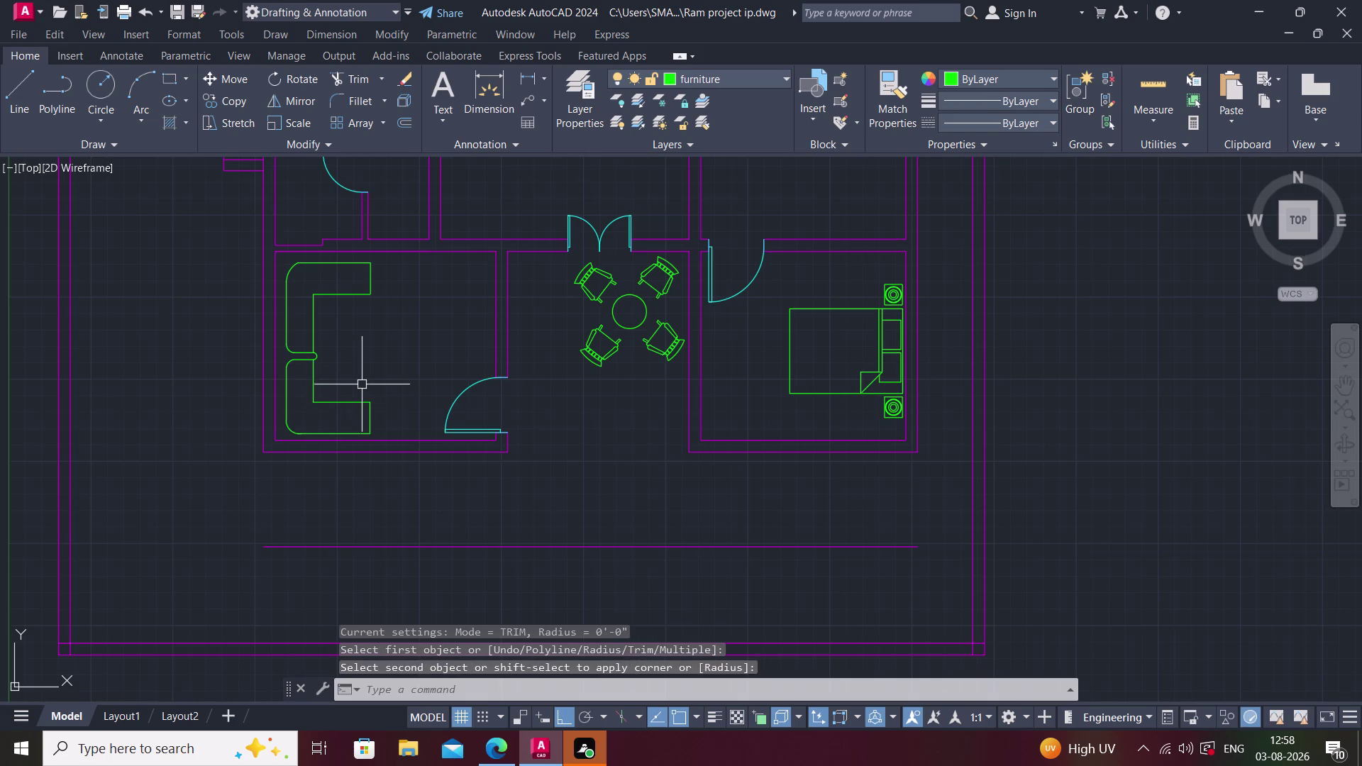
key(Escape)
Pan to the left room and start a line from its top wall.
middle_drag(362, 383, 332, 439)
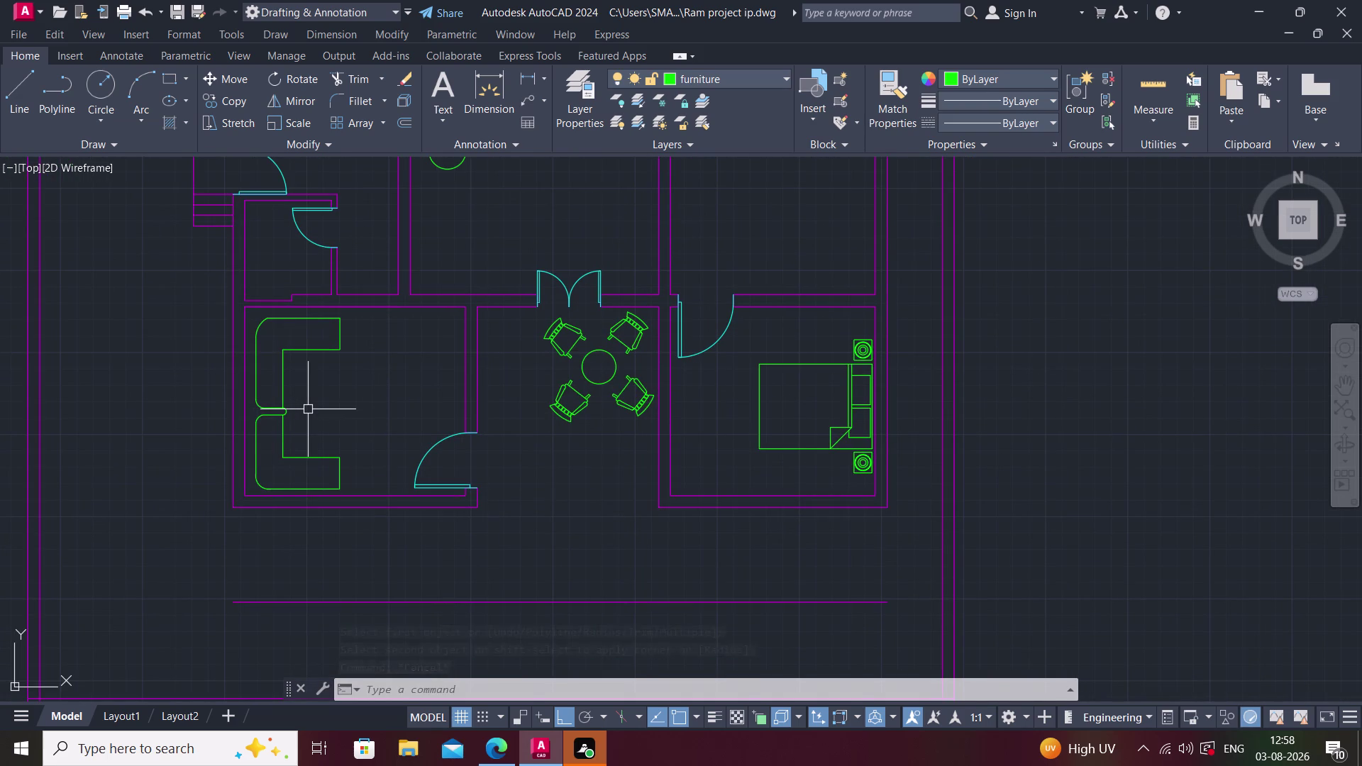
middle_drag(334, 429, 326, 467)
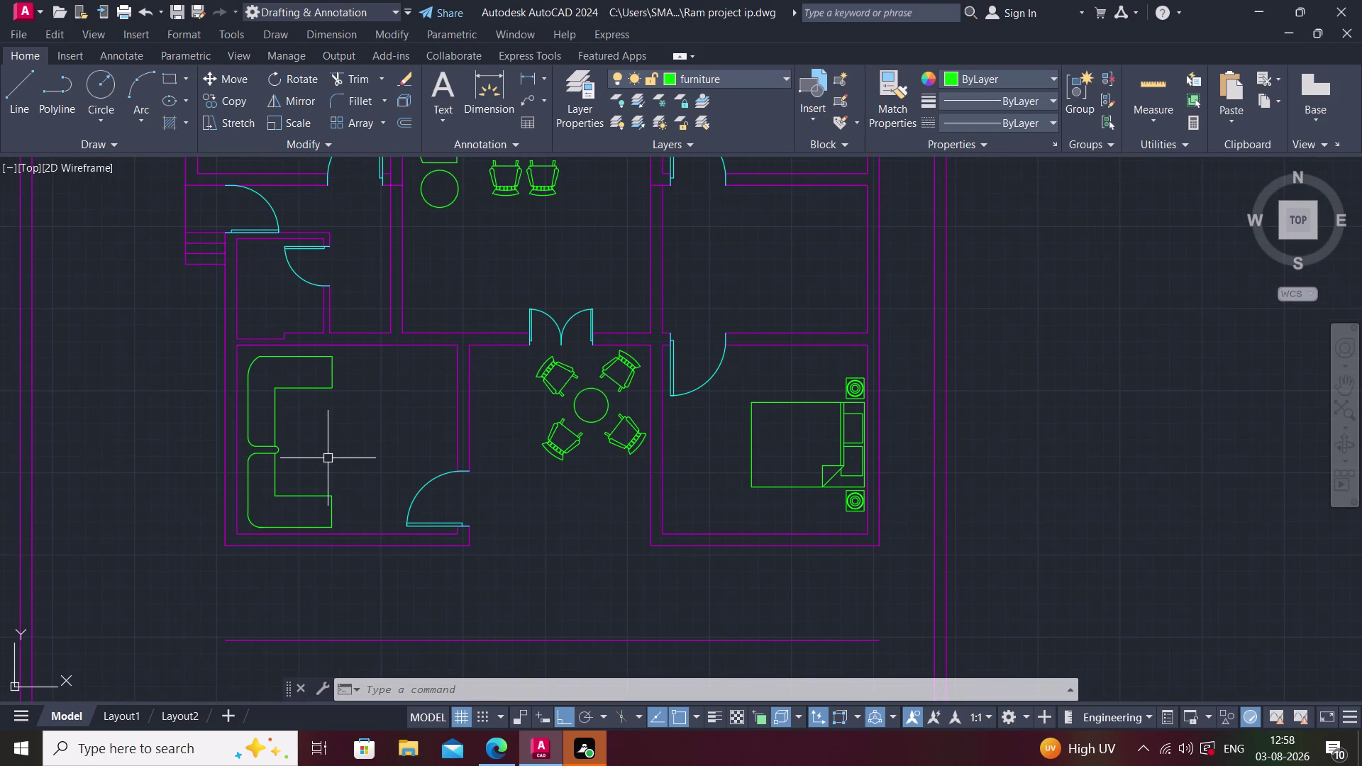
text(l)
key(space)
scroll(up, 3)
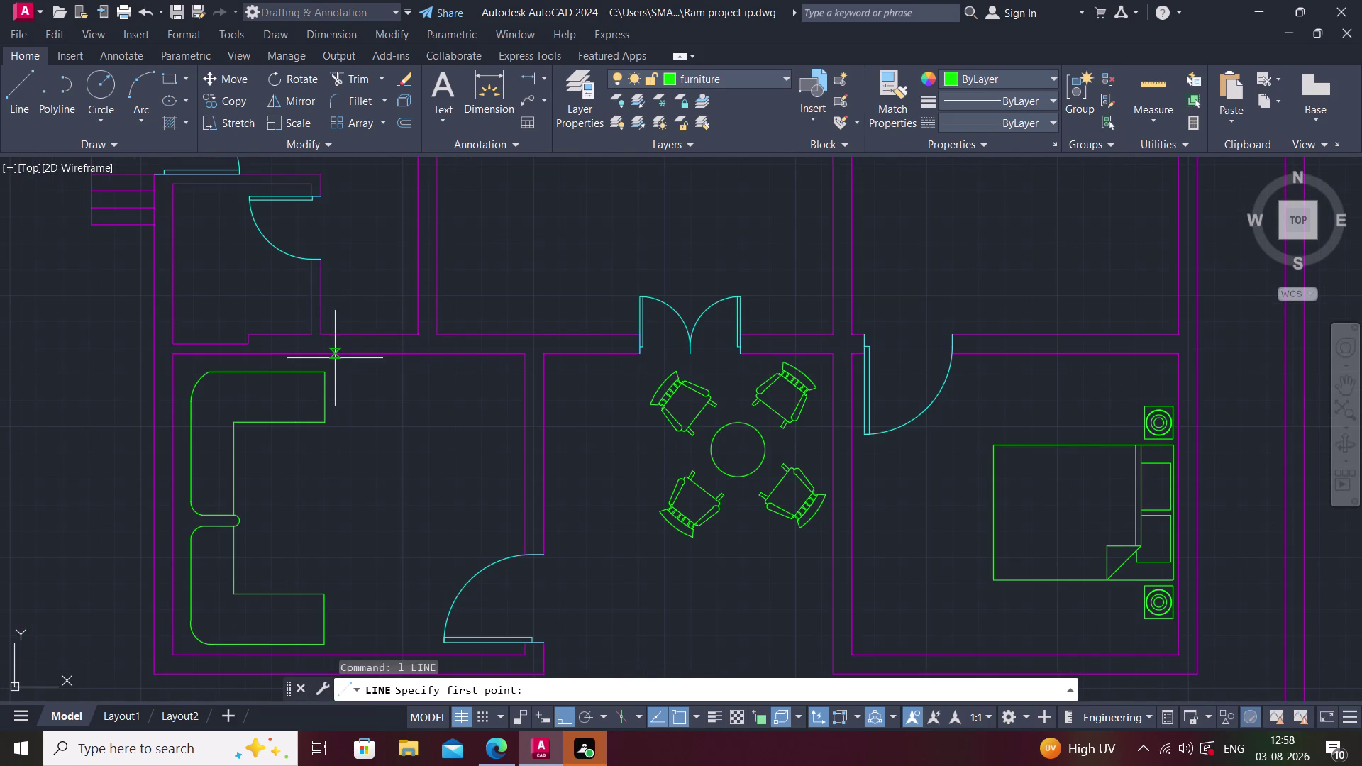
click(340, 357)
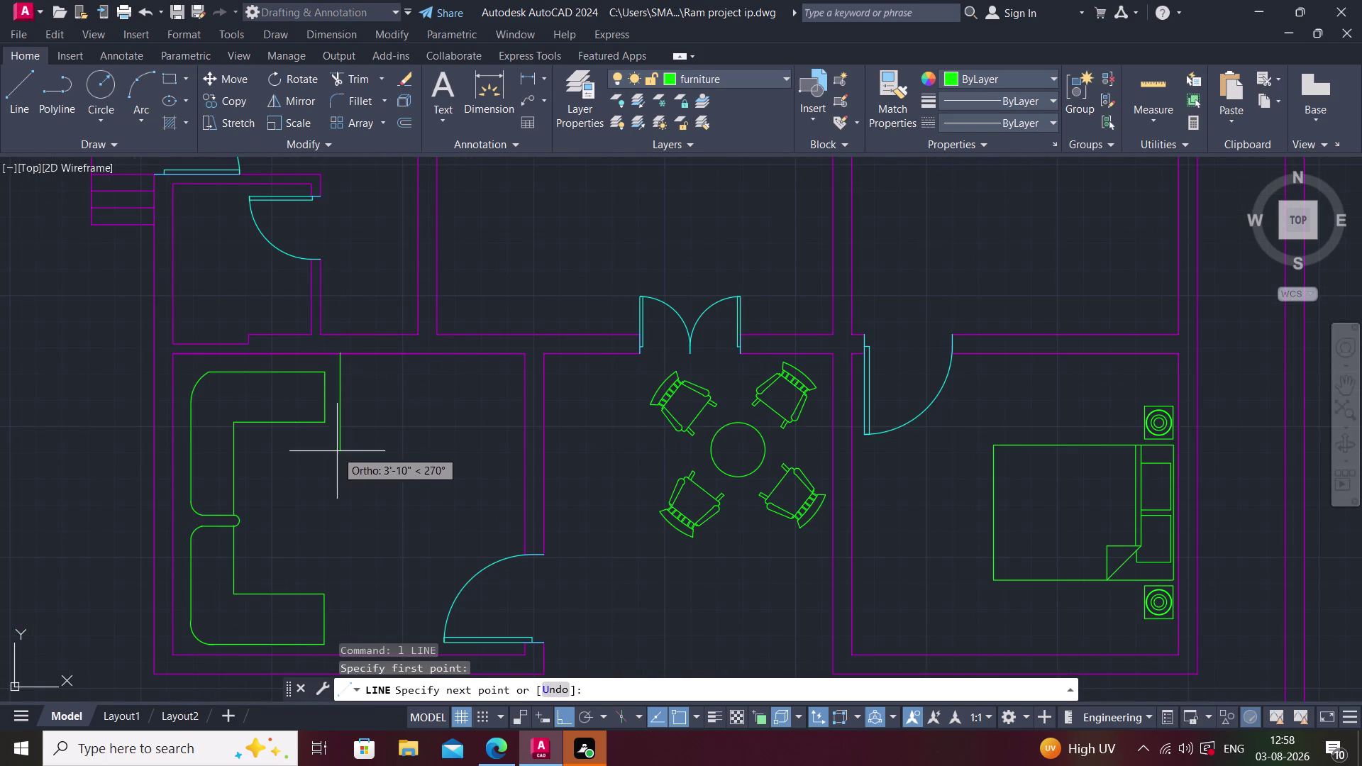